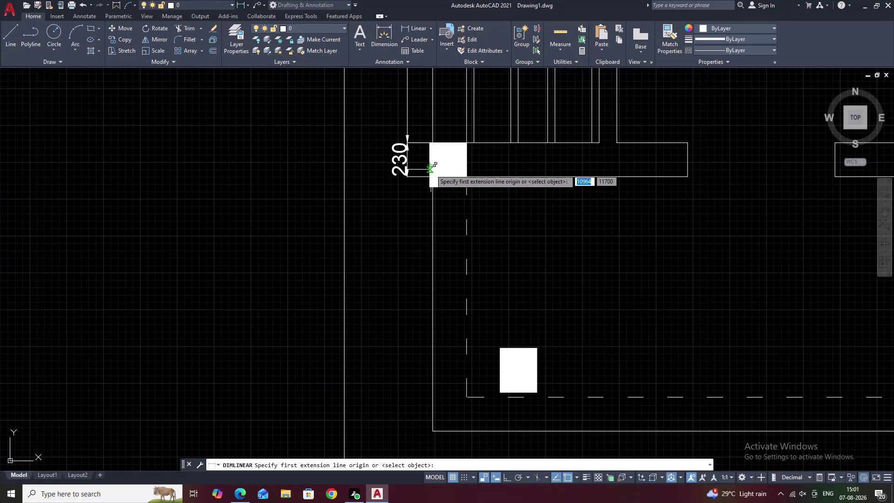
Try column-to-border dimensions, erasing the misplaced 1727 dimension.
click(431, 169)
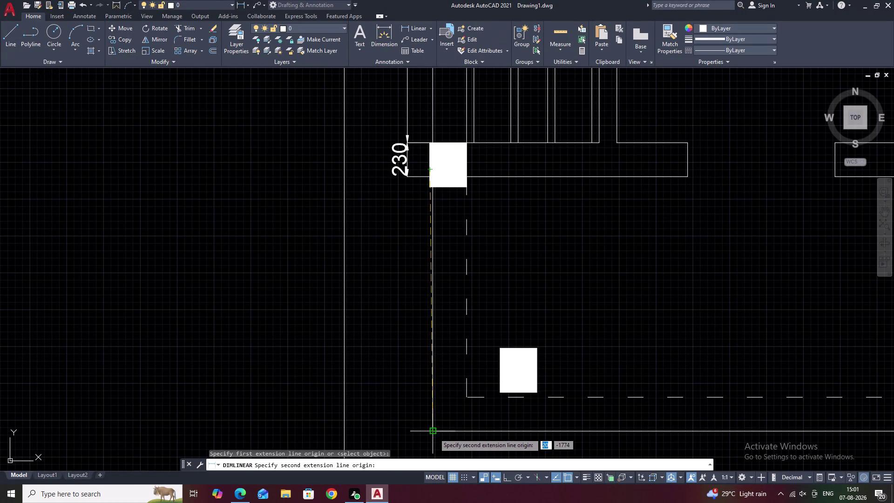
click(435, 434)
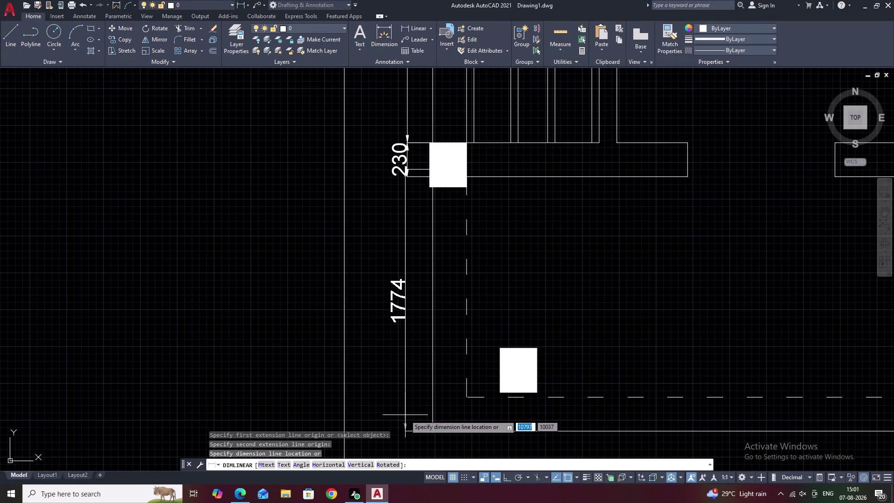
key(space)
key(space)
click(423, 28)
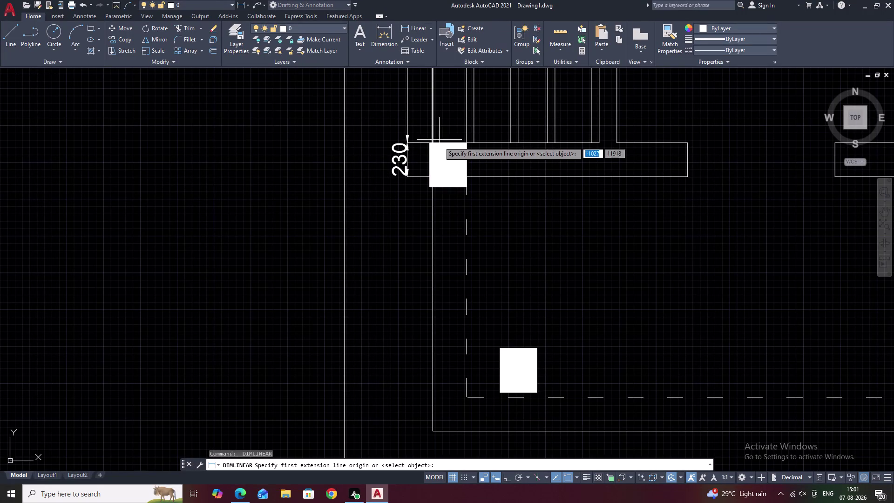
click(433, 175)
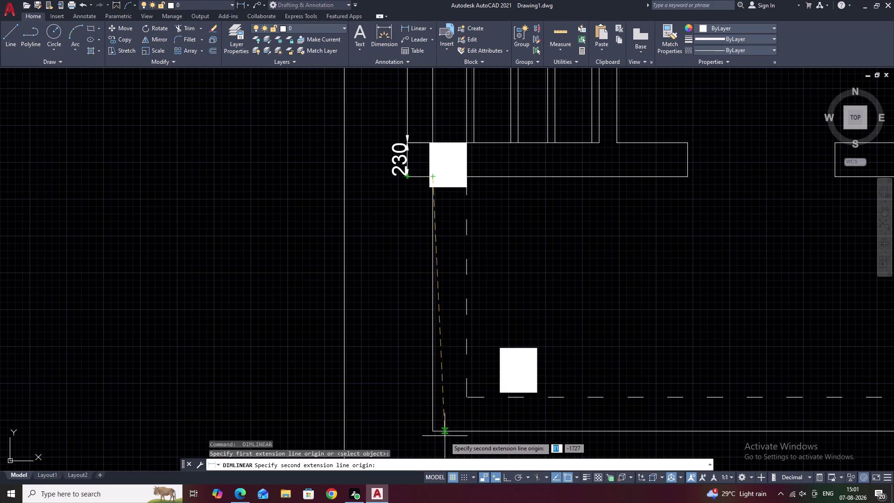
click(432, 432)
click(416, 434)
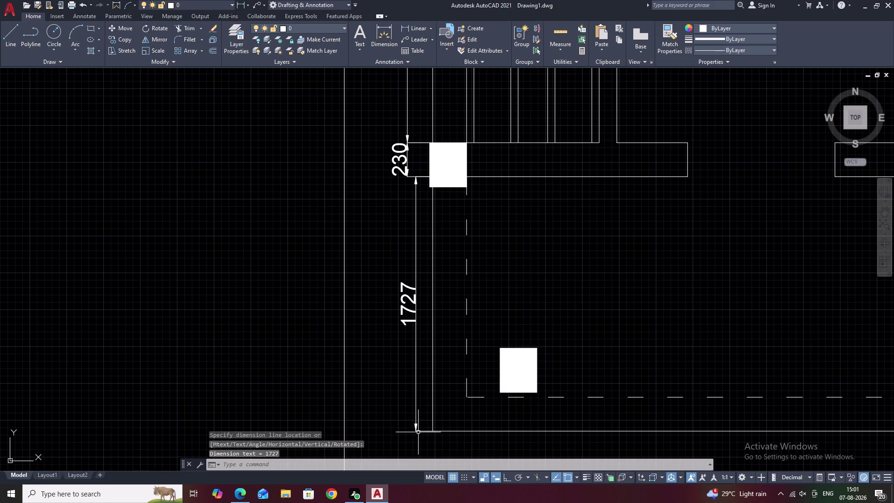
click(415, 345)
text(E)
key(space)
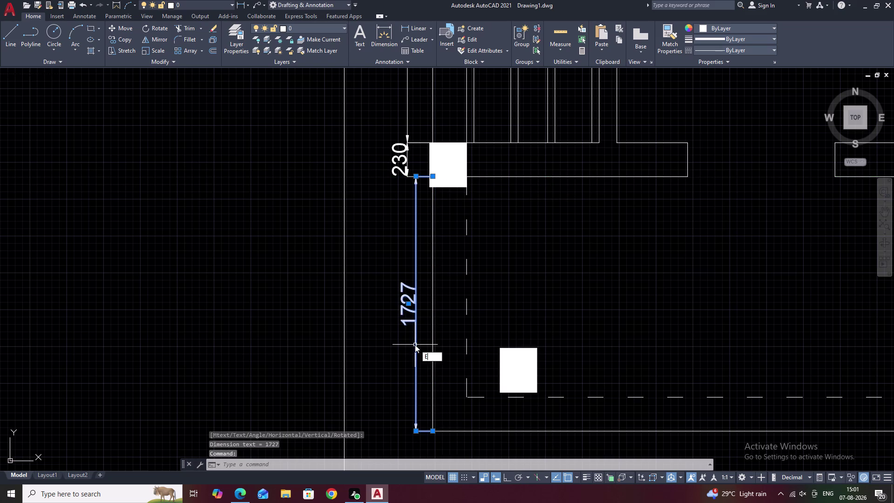
Start a dimension from the wall end to the border below, then cancel it.
middle_drag(451, 356, 454, 293)
scroll(down, 3)
middle_drag(501, 293, 475, 301)
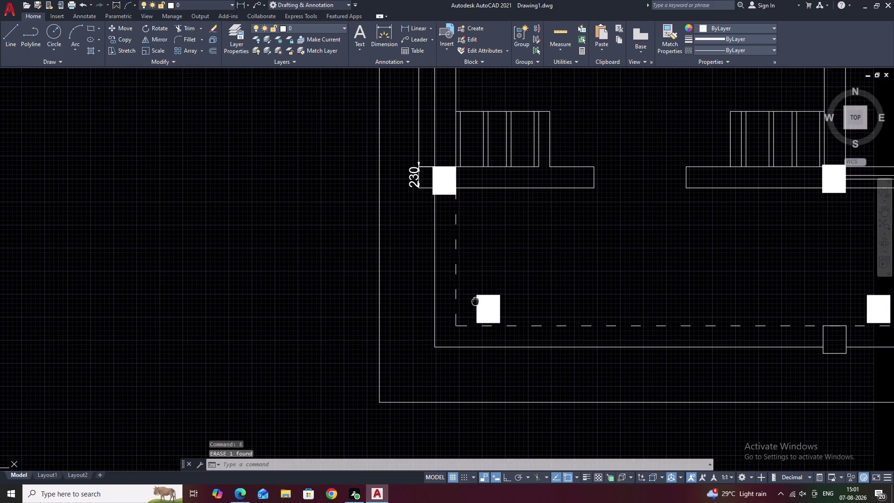
key(space)
click(411, 27)
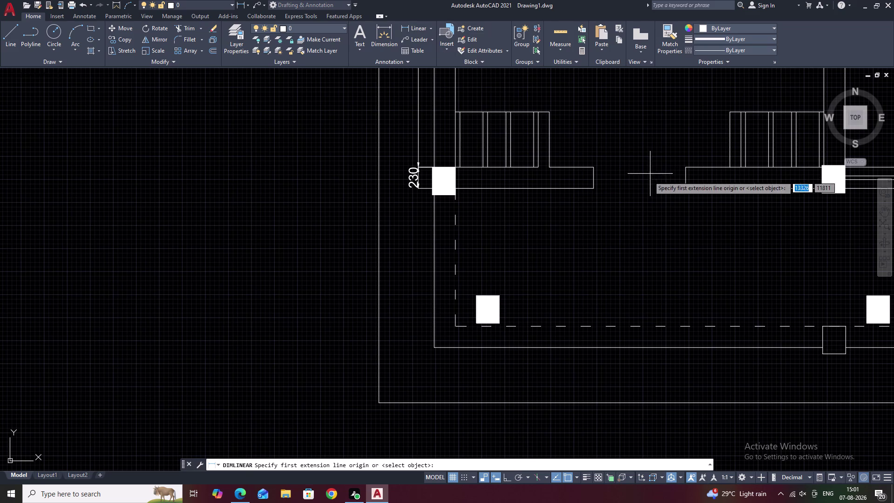
click(595, 190)
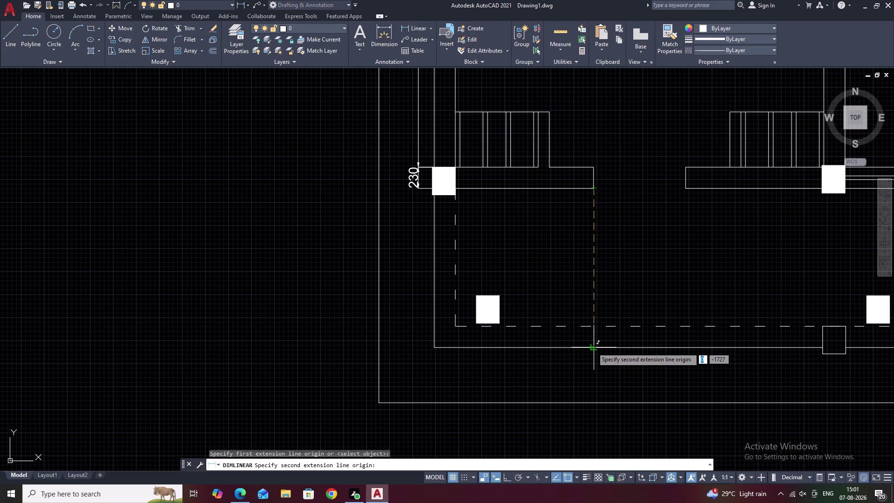
click(592, 347)
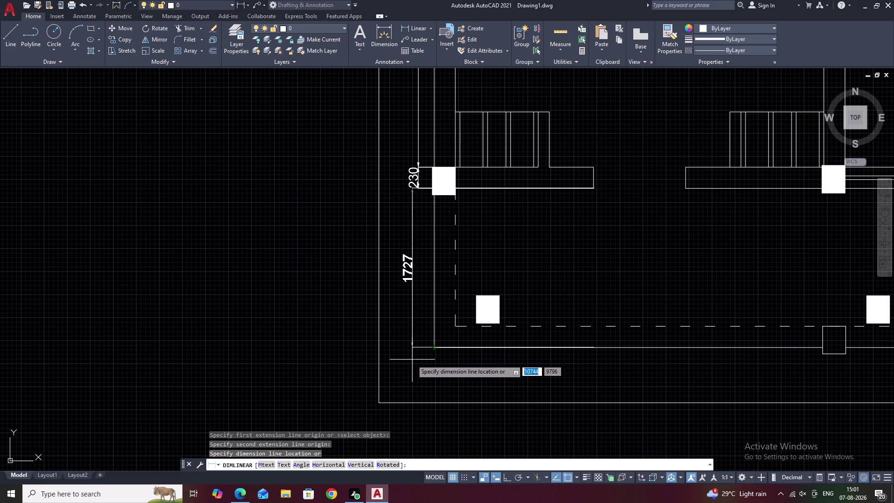
key(Escape)
scroll(down, 3)
middle_drag(633, 348, 478, 326)
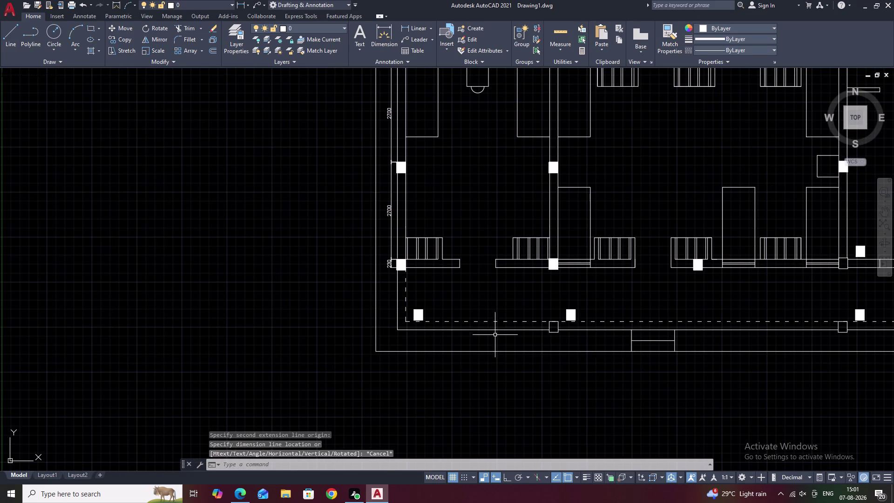
scroll(up, 3)
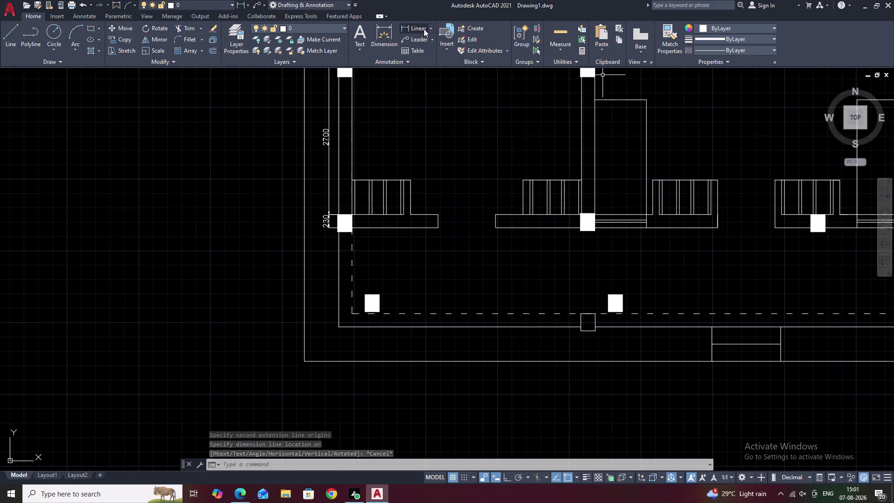
Place the vertical 600 dimension from the bottom outline down to the outer boundary.
click(420, 29)
click(492, 361)
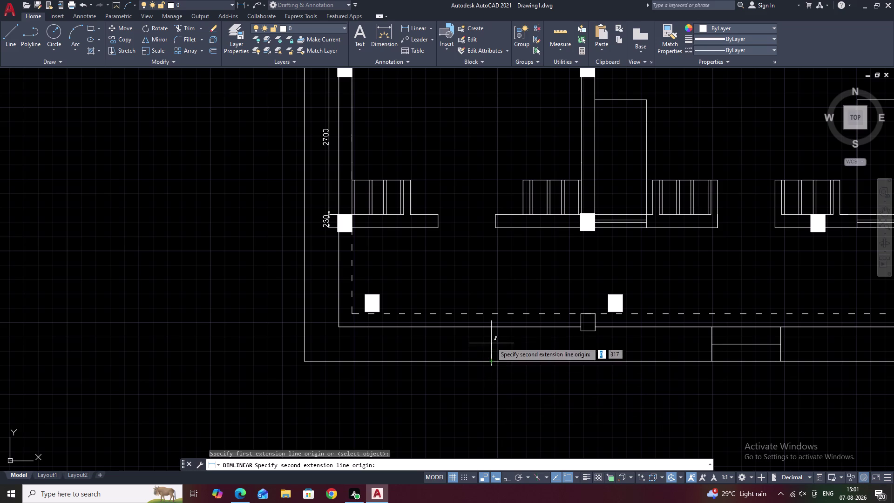
click(490, 327)
click(478, 327)
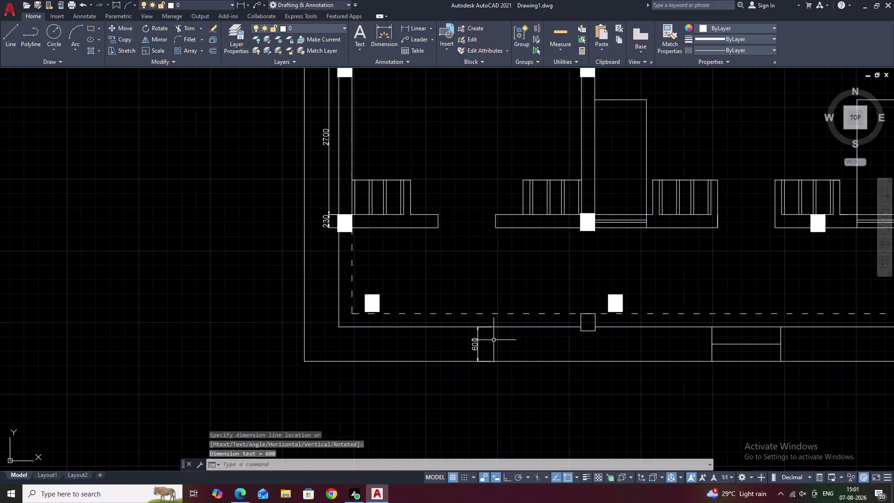
Pan across the plan to centre the view on the lower-left corner column.
scroll(up, 3)
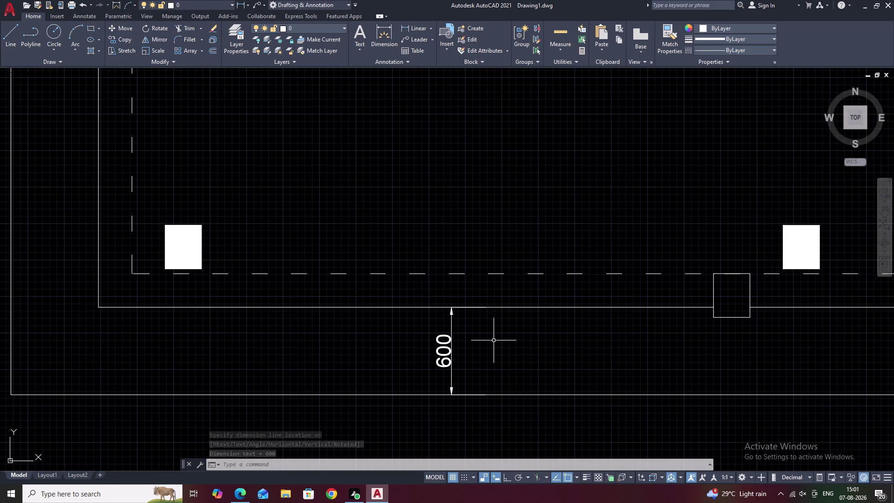
scroll(down, 3)
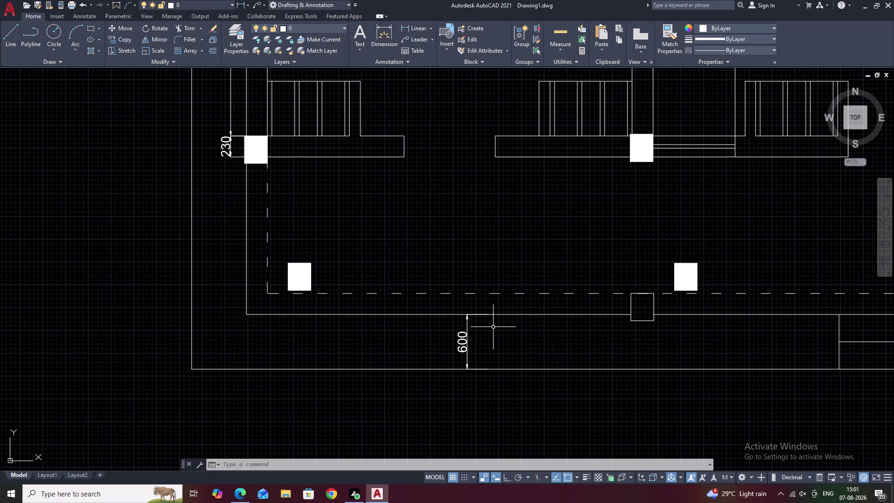
middle_drag(389, 302, 555, 328)
middle_drag(432, 220, 518, 241)
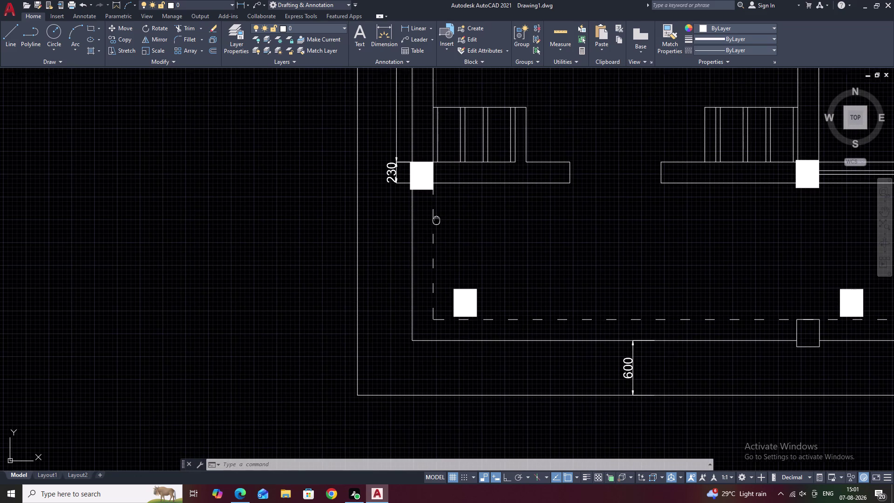
middle_drag(519, 241, 523, 242)
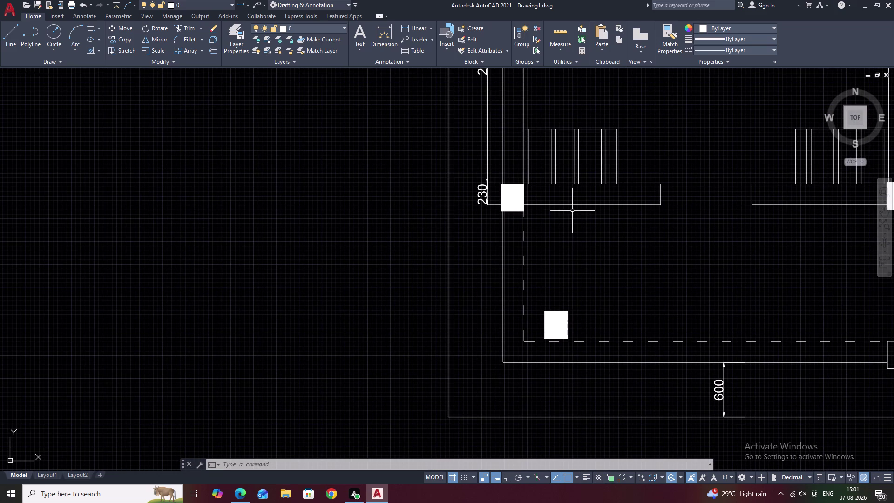
scroll(down, 3)
middle_drag(760, 309, 675, 288)
scroll(down, 3)
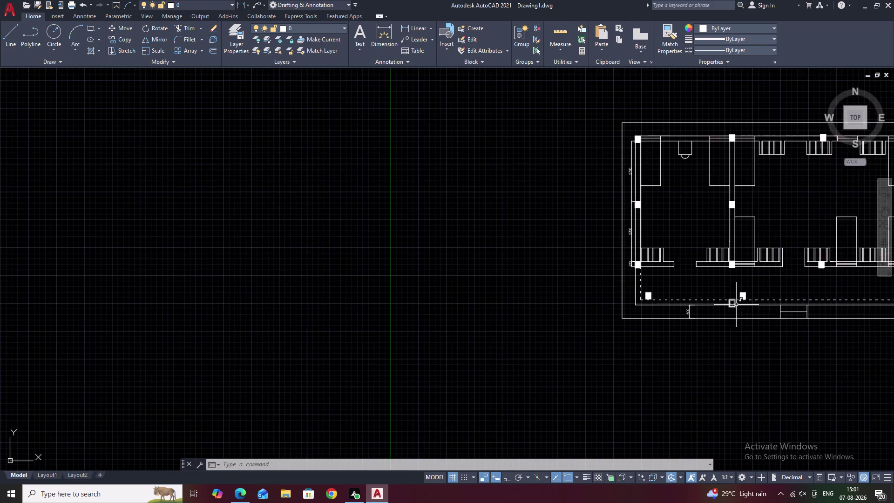
middle_drag(771, 316, 639, 304)
middle_drag(742, 298, 650, 299)
scroll(up, 3)
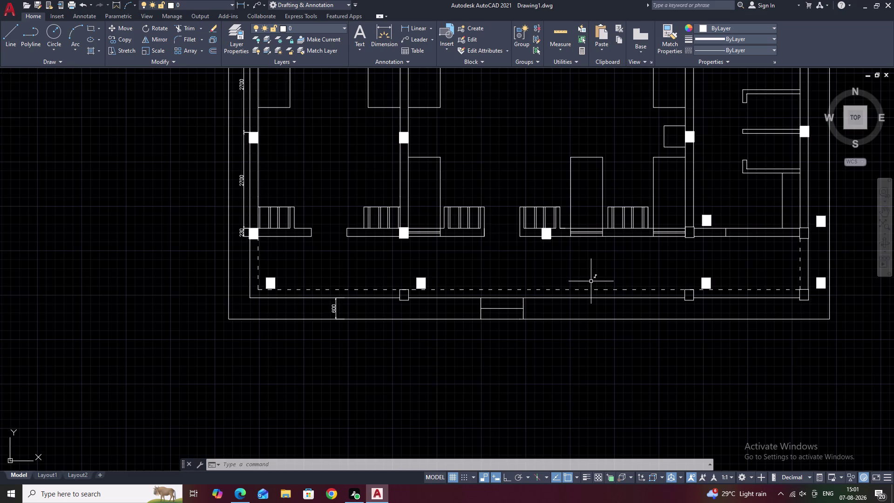
middle_drag(575, 279, 698, 276)
middle_drag(600, 272, 605, 272)
middle_drag(464, 265, 563, 265)
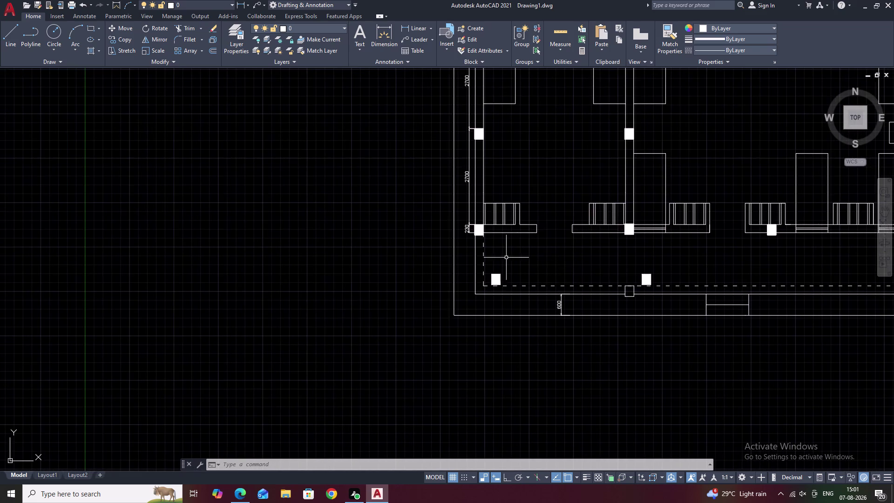
scroll(up, 3)
middle_drag(509, 297, 551, 255)
Select the column square by the dashed border and begin, then cancel, a move.
click(528, 264)
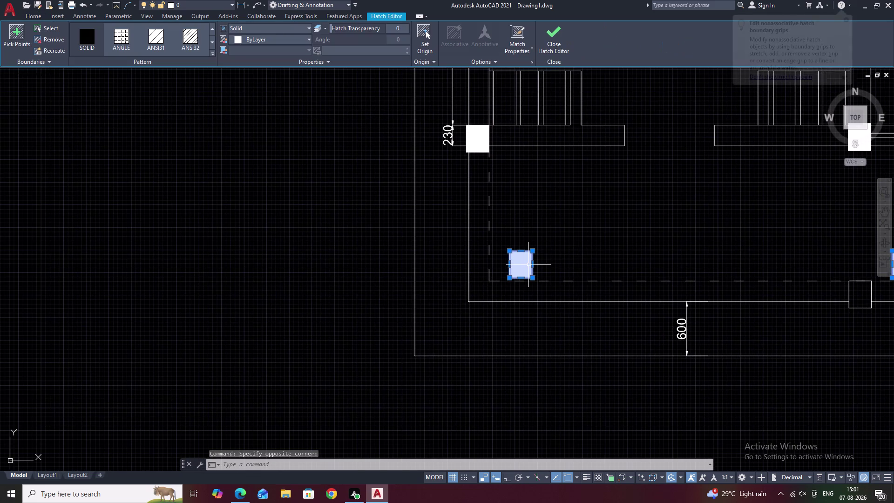
text(M)
key(space)
click(522, 268)
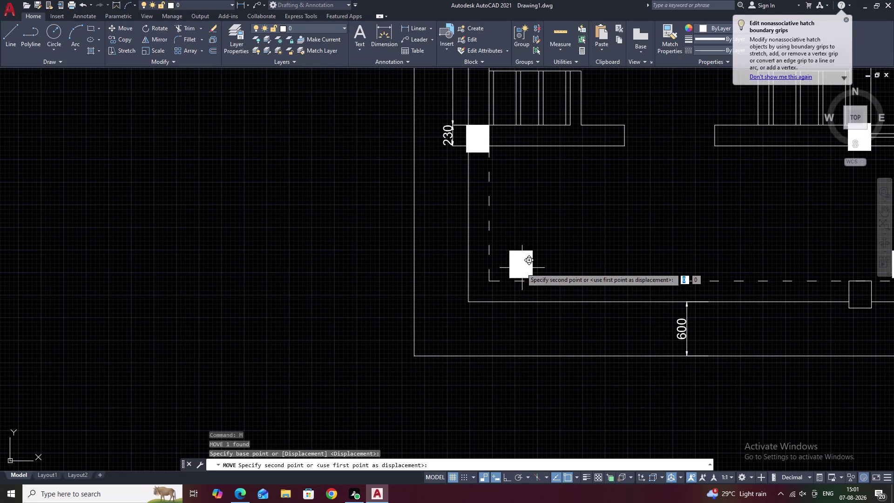
key(Escape)
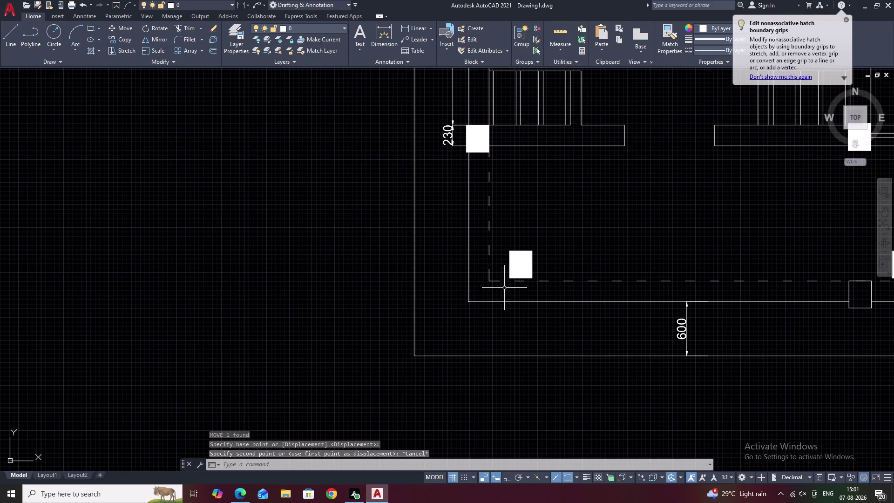
Undo recent edits, including the 600 dimension and an earlier column move.
scroll(up, 3)
scroll(down, 3)
scroll(down, 3)
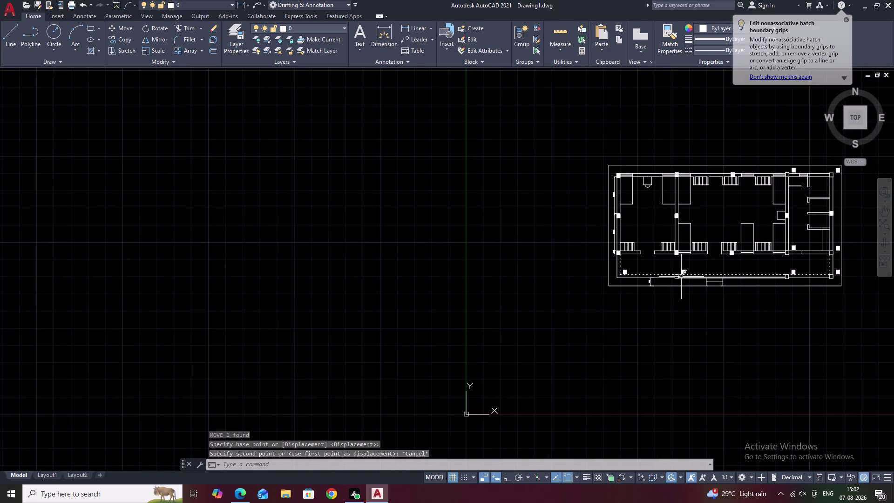
key(ctrl+z)
key(ctrl+z)
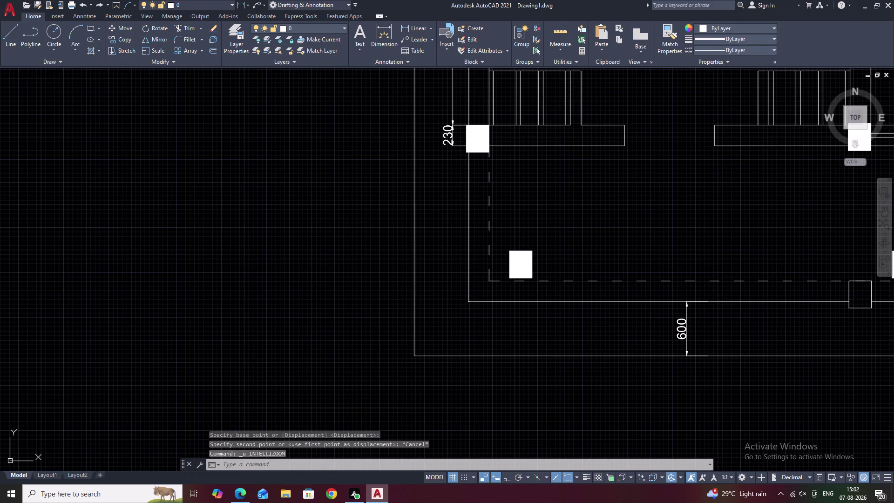
scroll(down, 3)
key(z)
key(ctrl+z)
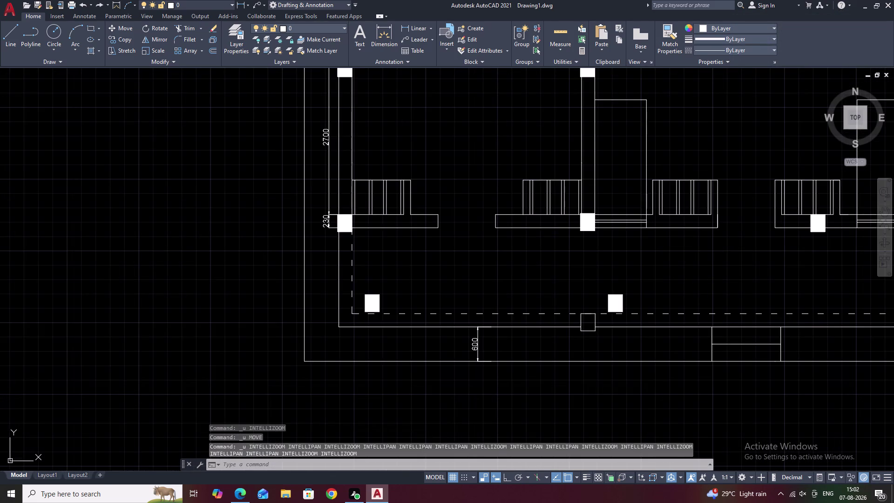
key(ctrl+z)
key(ctrl+z)
key(ctrl+z)
key(ctrl+z)
key(ctrl+z)
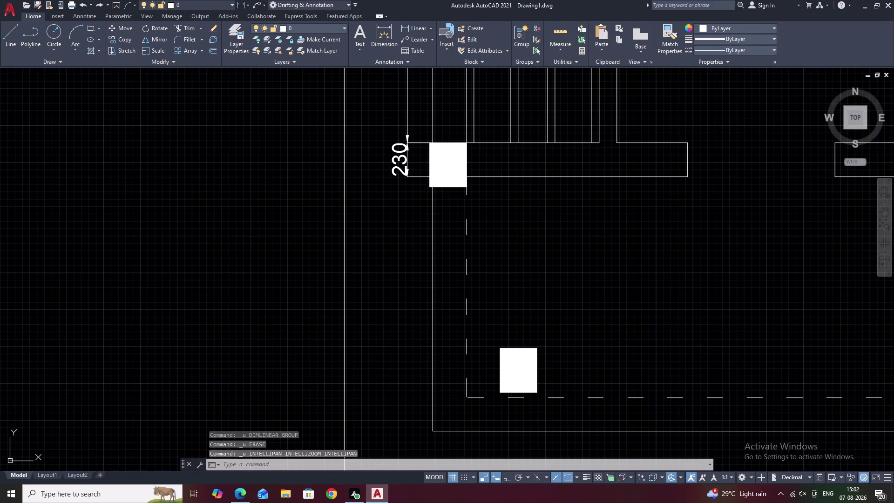
key(ctrl+z)
key(ctrl+z)
key(ctrl+z)
key(ctrl+z)
key(ctrl+z)
key(ctrl+z)
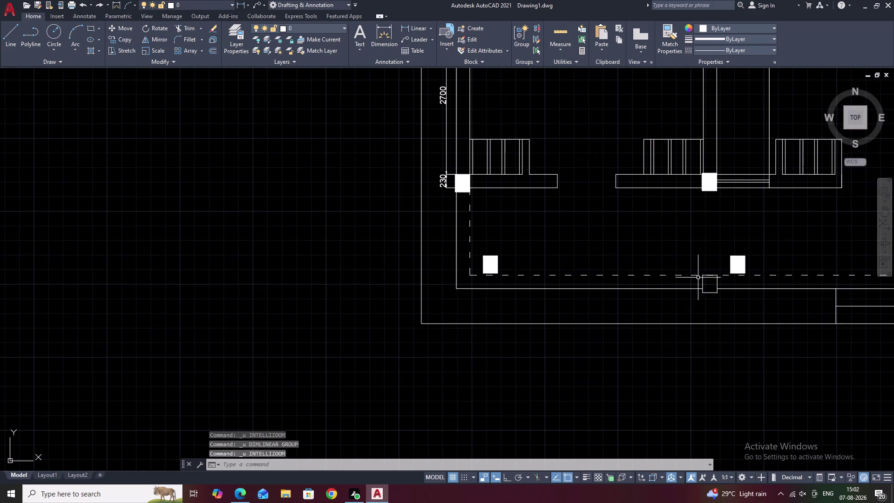
key(ctrl+z)
key(ctrl+z)
key(ctrl+z)
key(ctrl+z)
Select the column hatches along the bottom wall, then clear the selection.
scroll(down, 3)
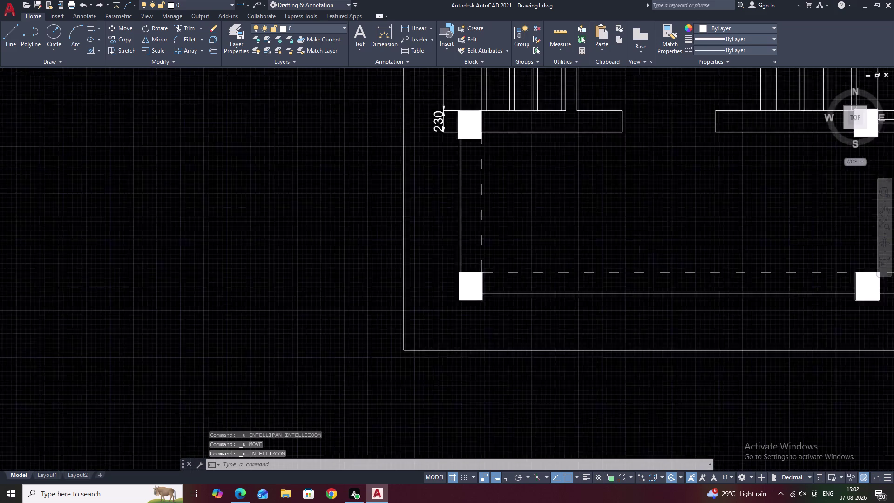
scroll(down, 3)
middle_drag(746, 293, 523, 284)
middle_drag(718, 280, 582, 278)
middle_drag(583, 278, 765, 266)
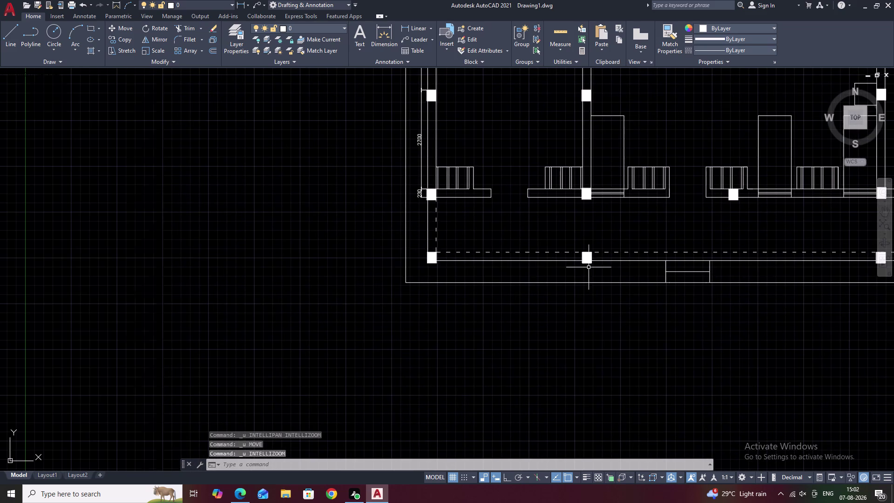
click(433, 259)
key(Escape)
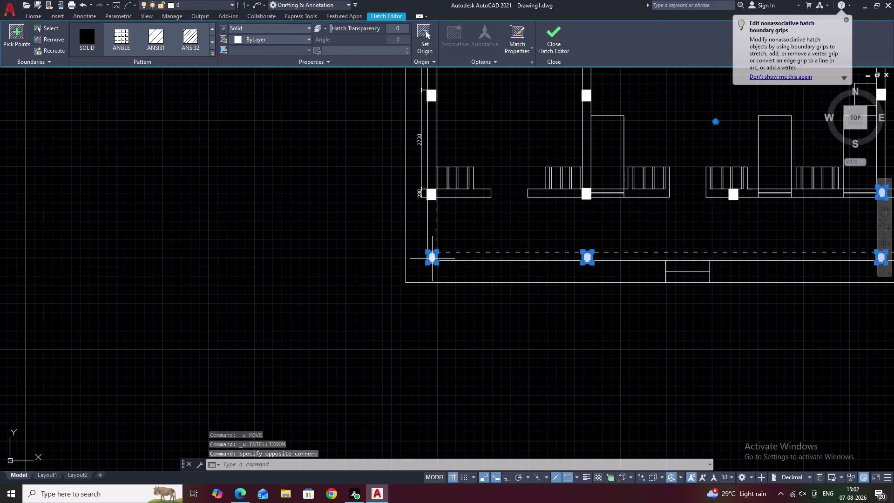
scroll(up, 3)
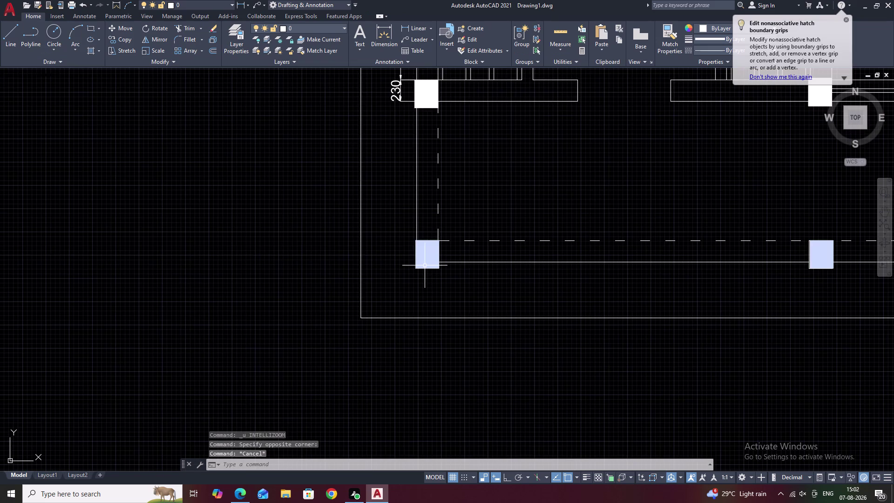
scroll(up, 3)
scroll(down, 3)
Place the 1786 vertical dimension between the column corners, left of the wall.
middle_drag(446, 278, 452, 280)
click(411, 30)
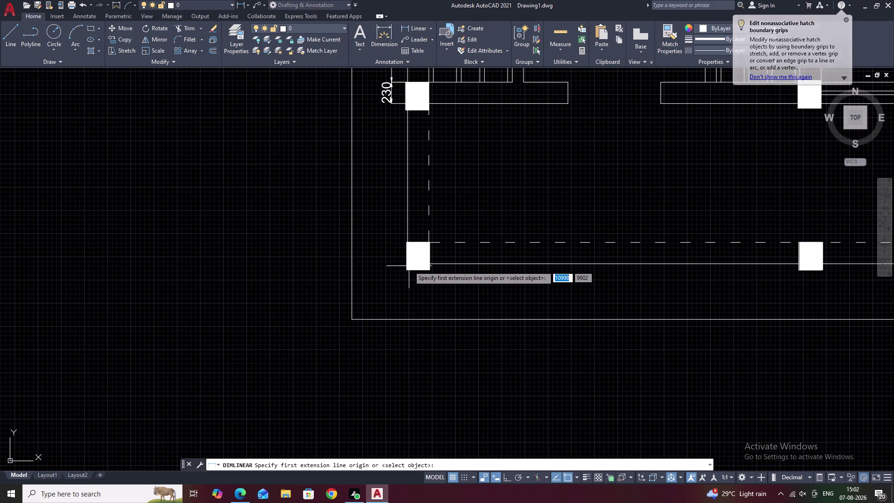
click(407, 269)
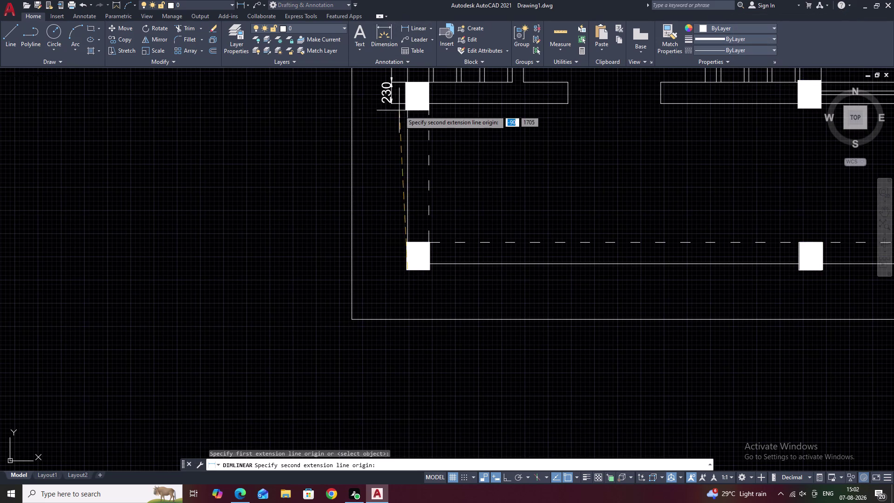
click(404, 104)
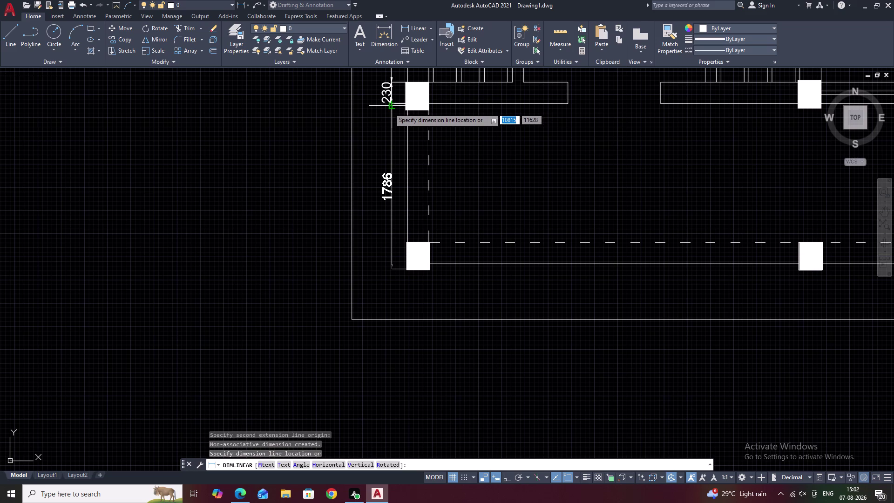
click(390, 108)
Dimension the first top-wall window as 900, from the column edge to the window's end.
scroll(down, 3)
middle_drag(466, 156, 396, 206)
scroll(down, 3)
middle_drag(417, 206, 411, 214)
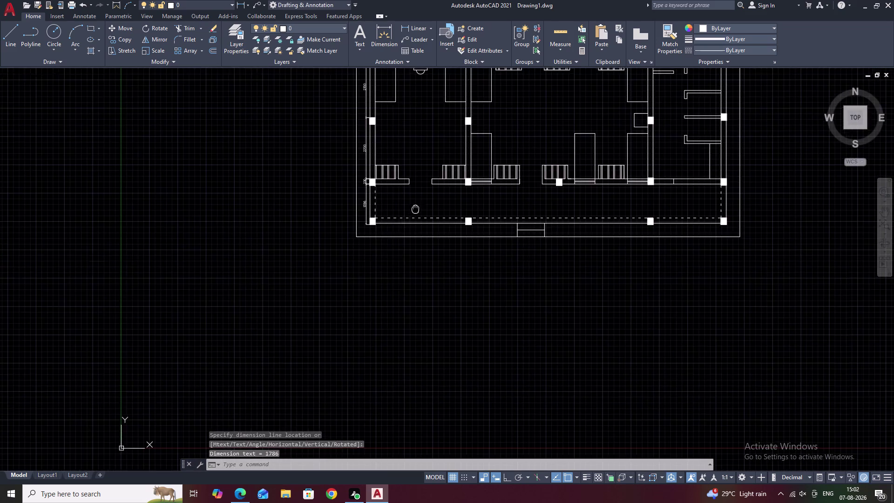
middle_drag(411, 214, 377, 243)
middle_drag(351, 138, 348, 209)
scroll(up, 3)
middle_drag(332, 181, 333, 236)
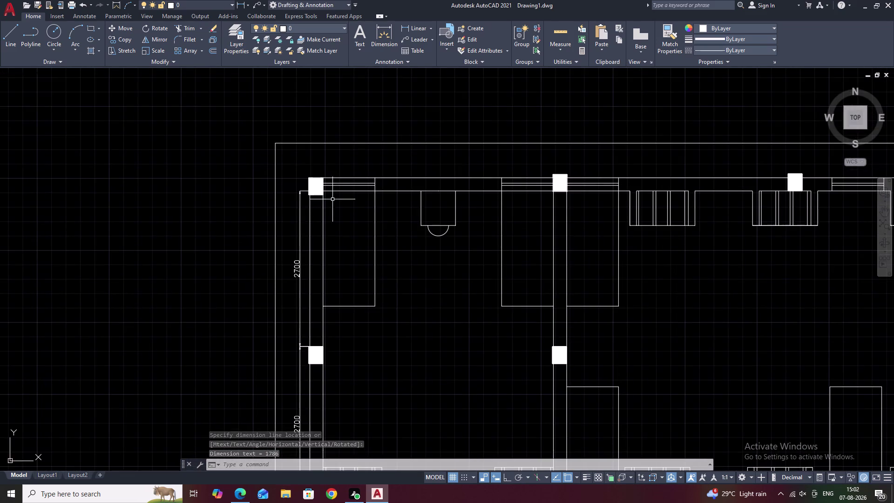
middle_drag(333, 200, 344, 234)
scroll(up, 3)
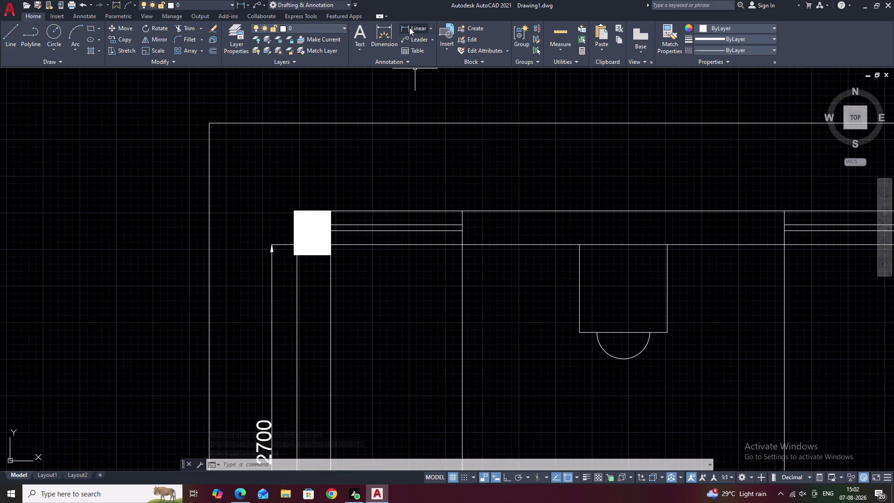
click(412, 25)
click(332, 212)
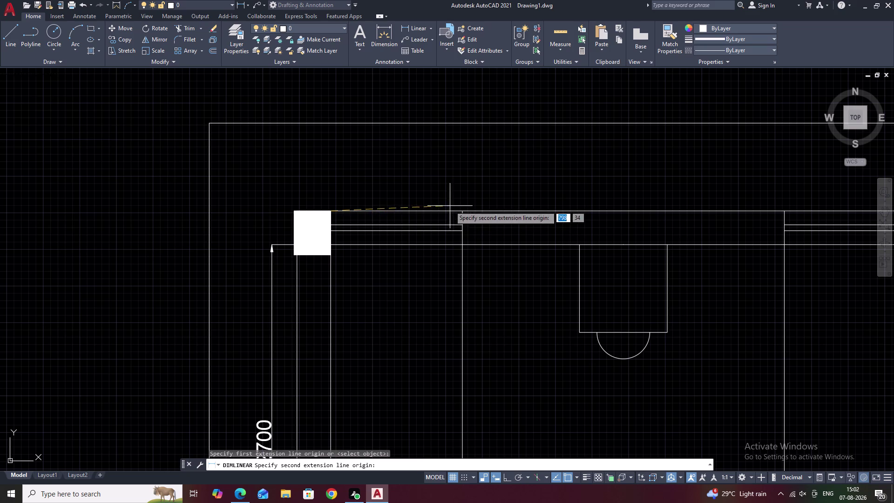
click(463, 212)
click(463, 196)
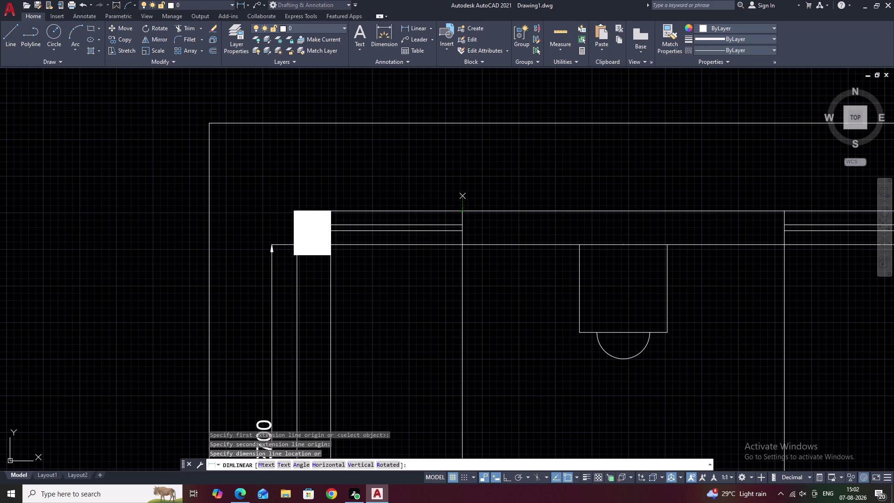
Add two more 900 dimensions above the windows on either side of the right-hand column.
middle_drag(536, 208, 393, 212)
key(space)
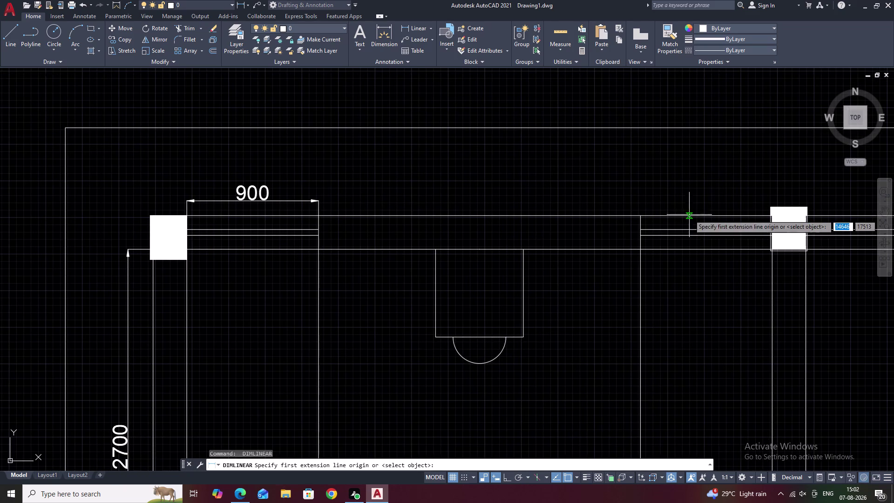
middle_drag(680, 215, 581, 229)
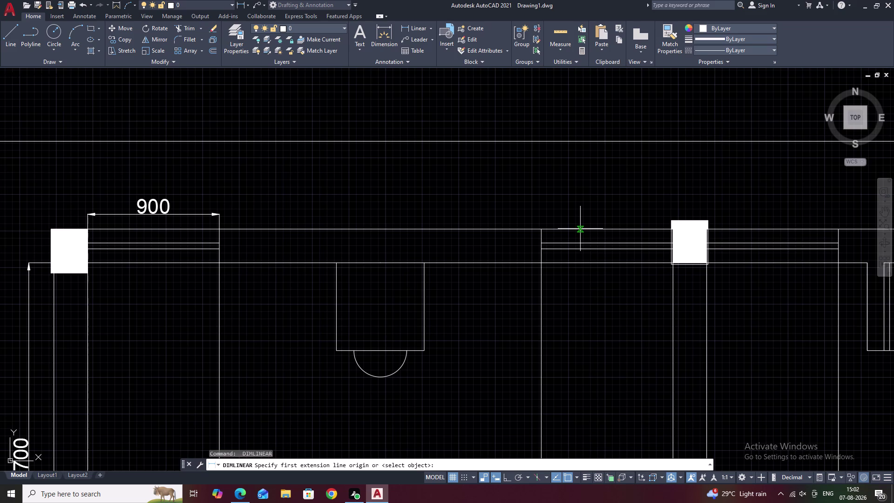
click(540, 230)
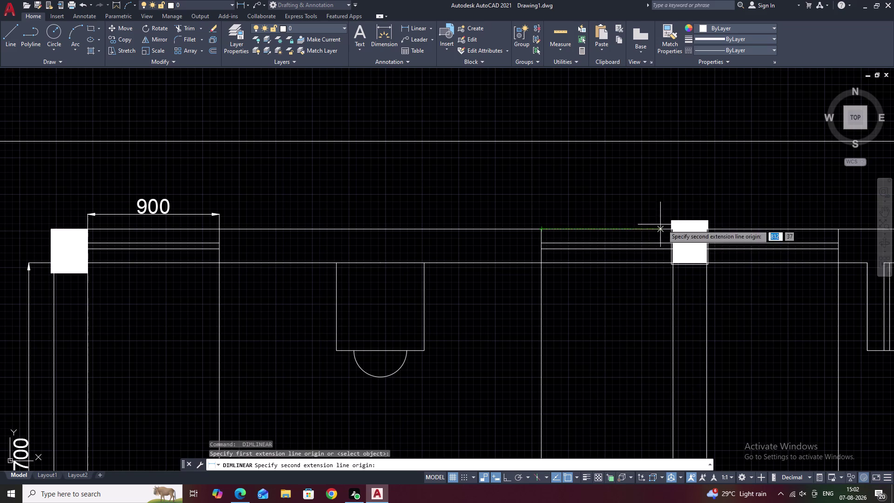
click(675, 233)
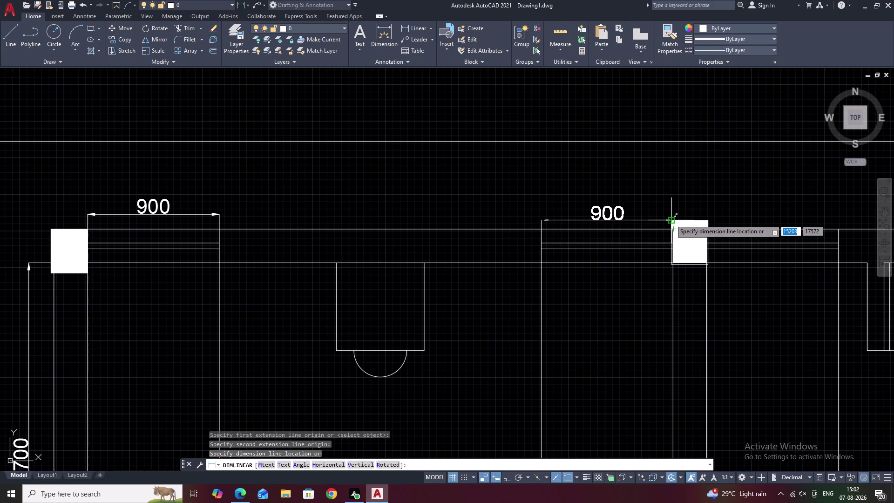
click(671, 219)
key(space)
click(703, 232)
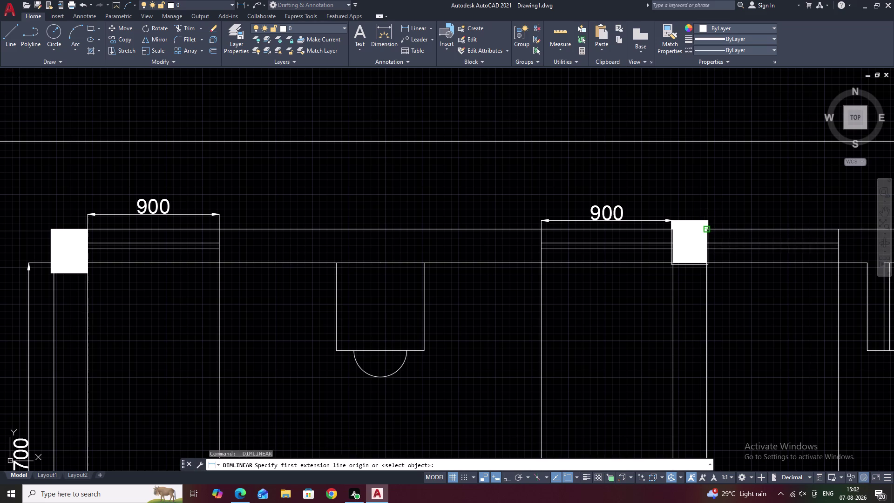
click(839, 229)
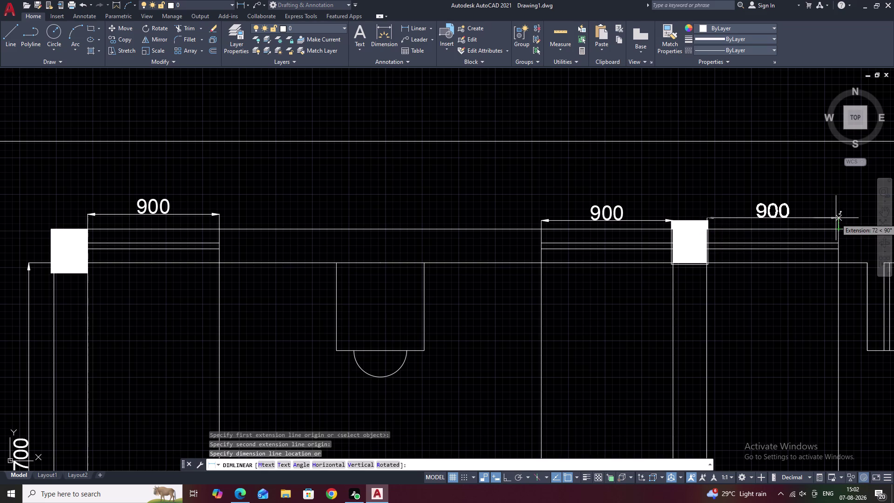
click(836, 222)
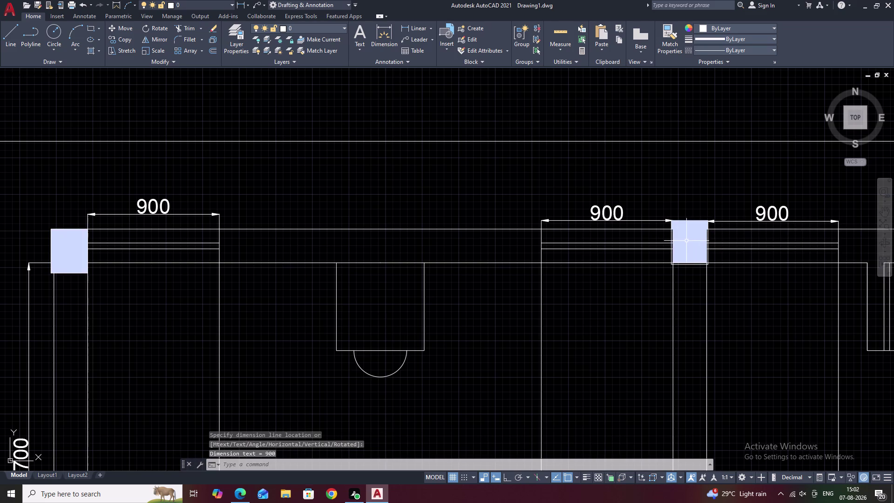
right_click(687, 241)
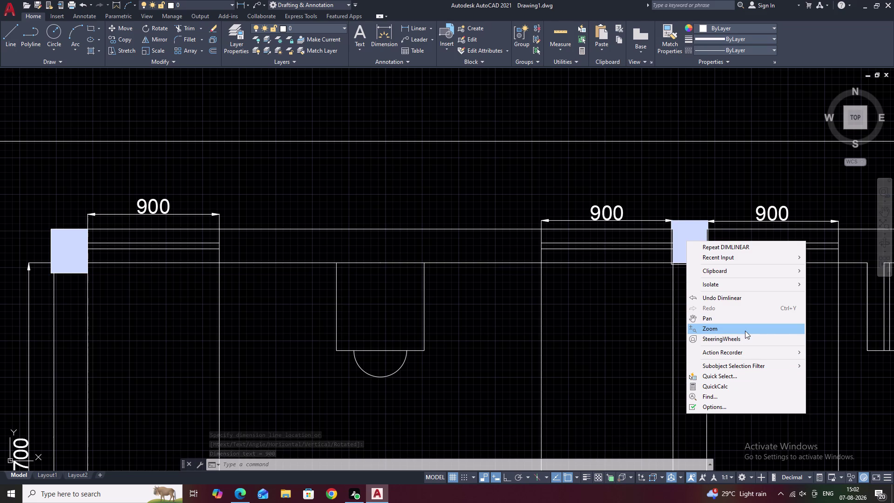
click(681, 330)
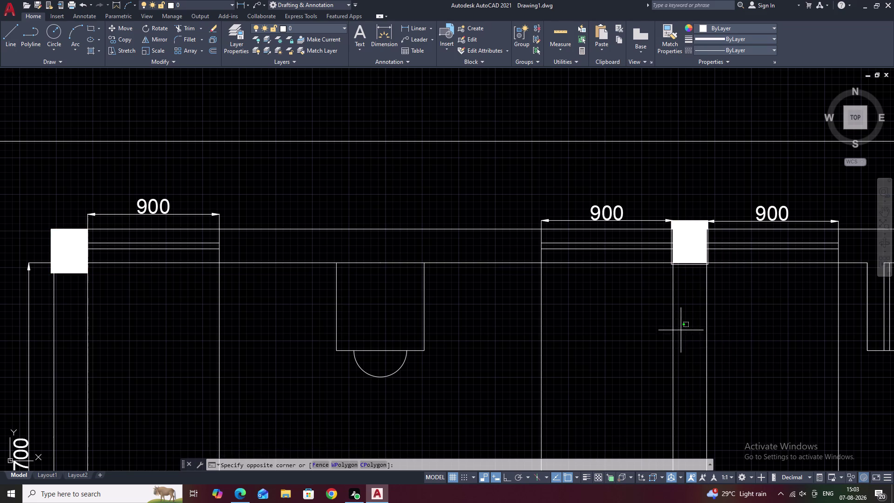
Inspect the right-click options of the top-wall column hatch.
key(Escape)
click(694, 246)
right_click(694, 245)
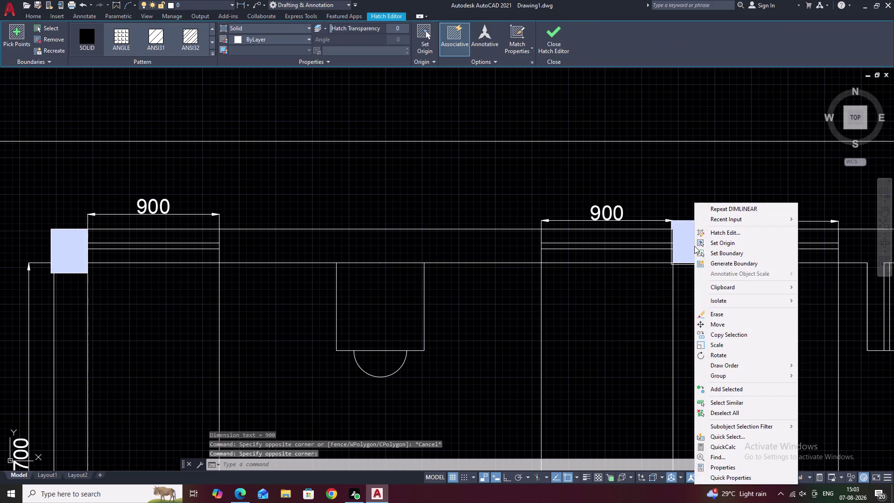
click(749, 365)
click(840, 375)
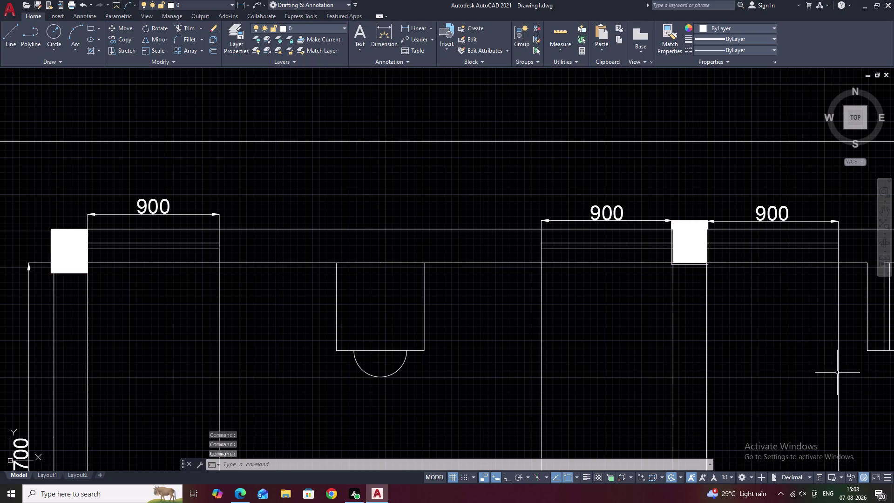
scroll(up, 3)
scroll(up, 3)
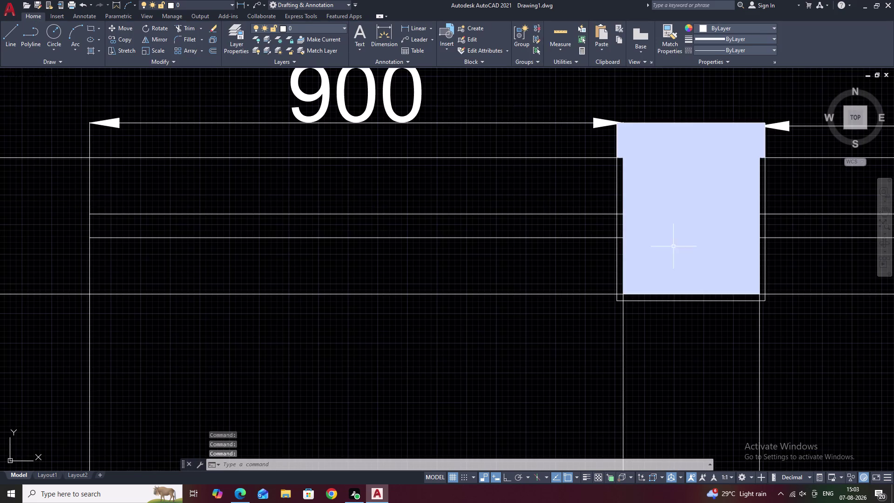
Select the column hatch with its adjoining wall line, then clear the selection.
click(613, 237)
click(609, 214)
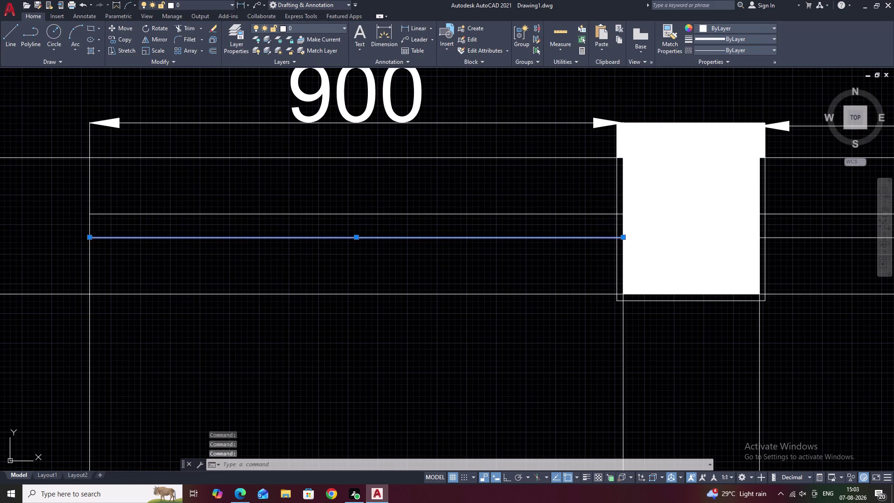
scroll(down, 3)
key(Escape)
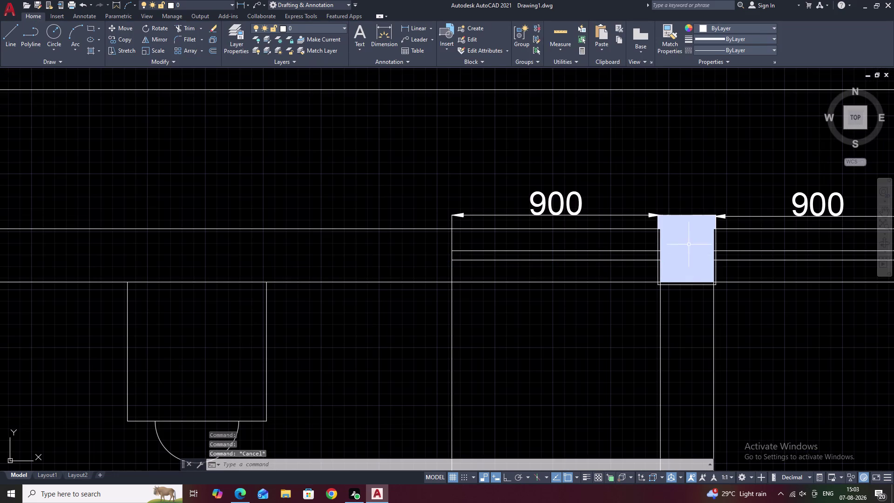
Send the column hatch behind other objects with Draw Order.
click(690, 238)
right_click(689, 238)
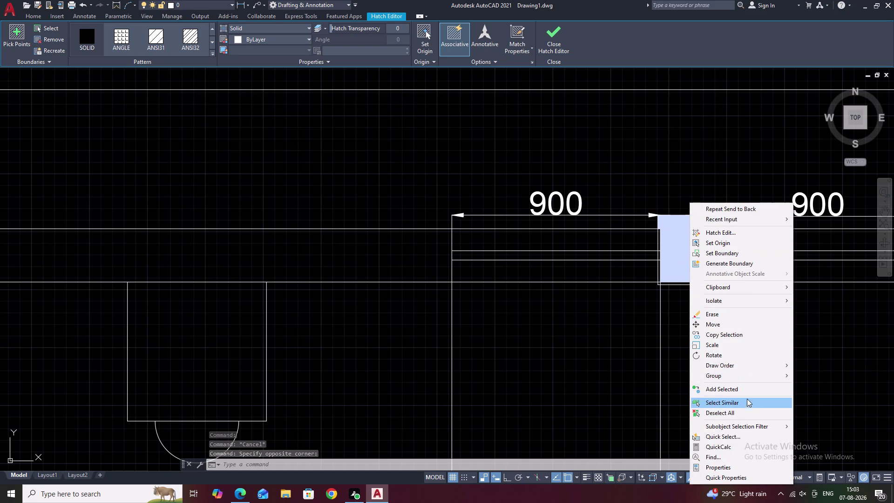
click(745, 365)
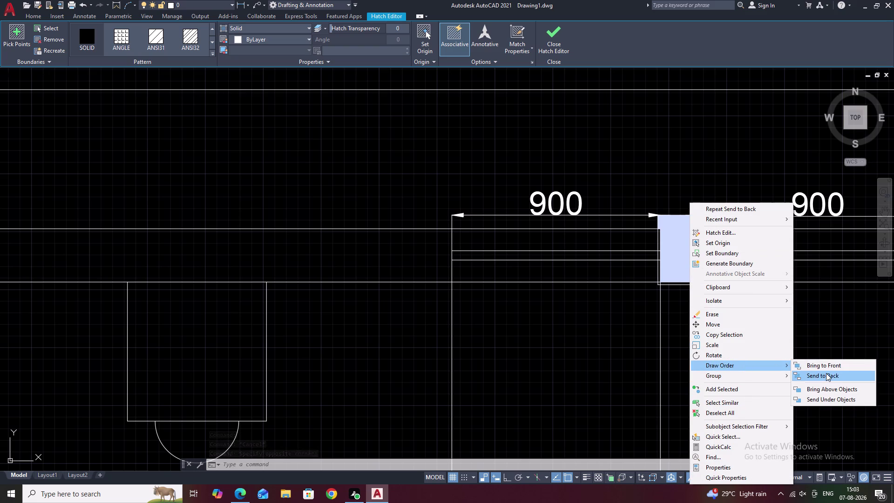
click(832, 363)
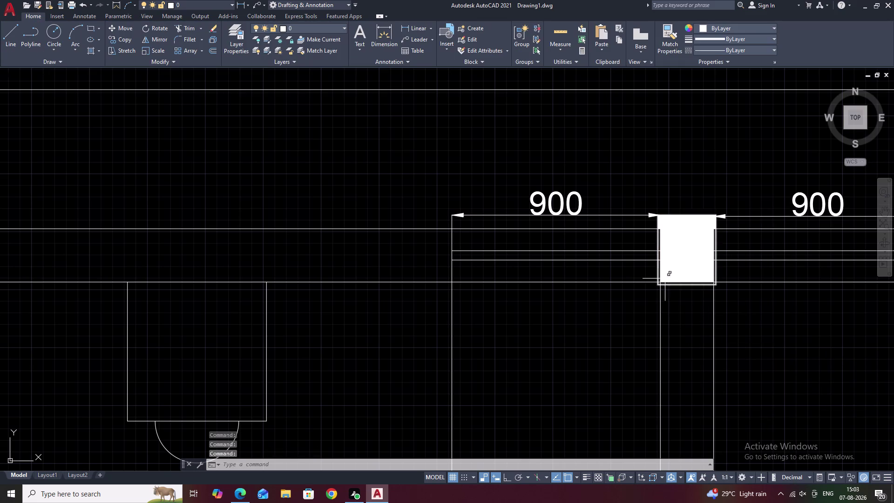
key(Escape)
Try moving the column hatch with M, then cancel the move.
scroll(up, 3)
scroll(down, 3)
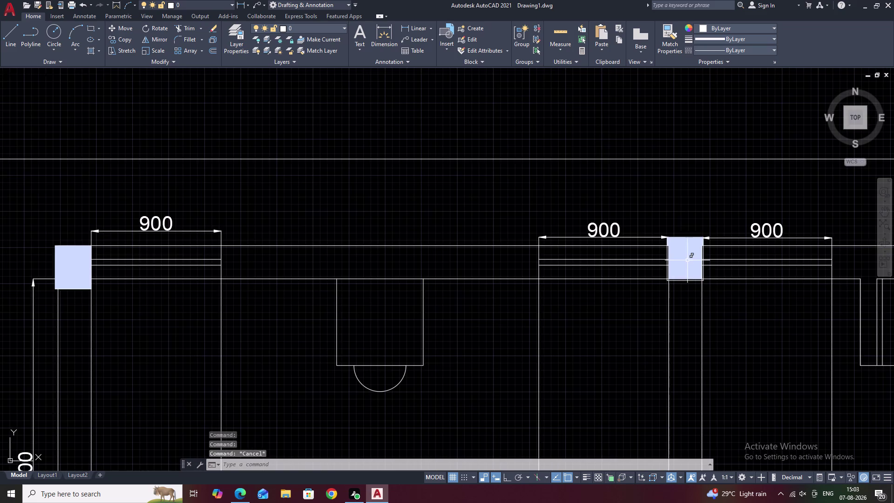
click(687, 261)
text(M)
key(space)
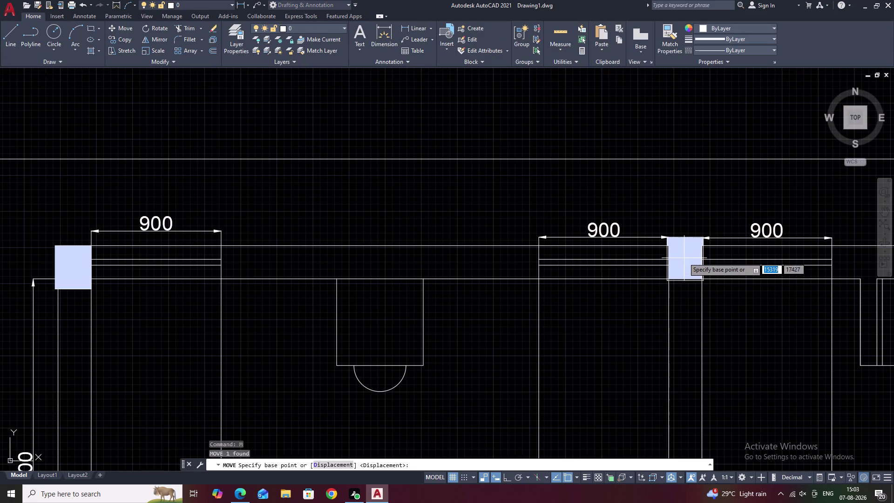
click(683, 257)
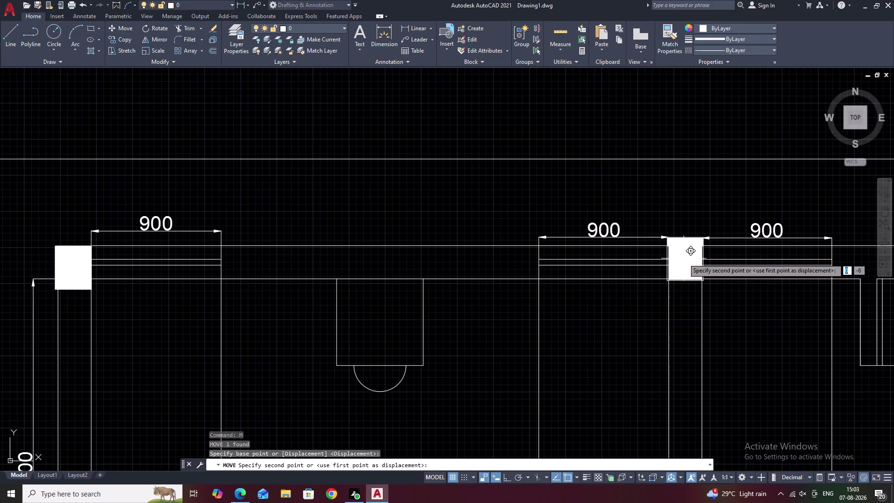
key(grave)
key(Escape)
key(Escape)
key(Escape)
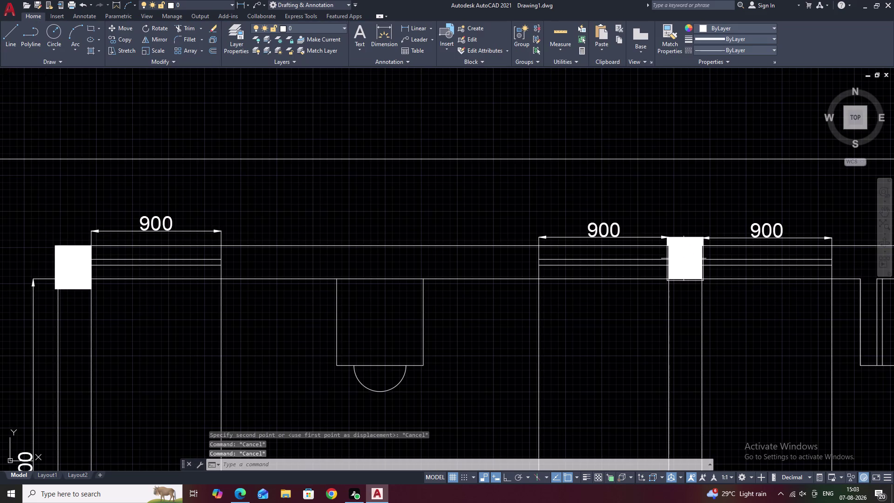
Launch HATCH (H) with the Solid pattern beside the right-hand column.
scroll(up, 3)
scroll(up, 3)
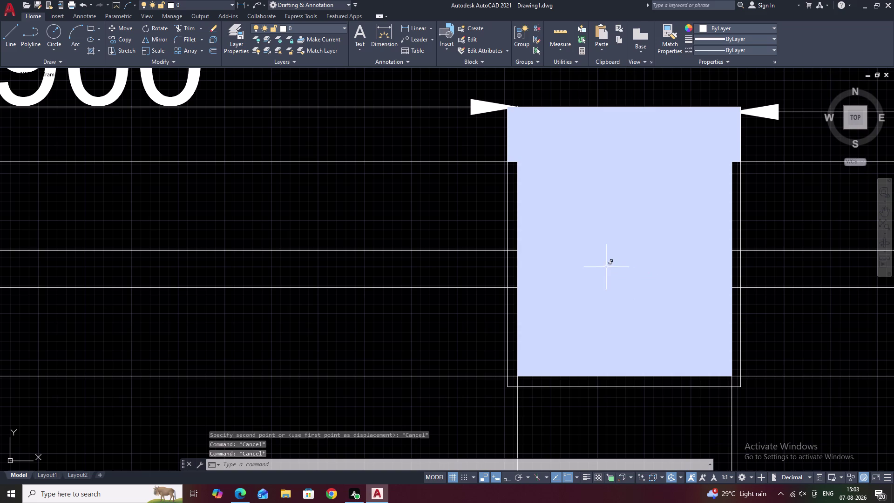
scroll(down, 3)
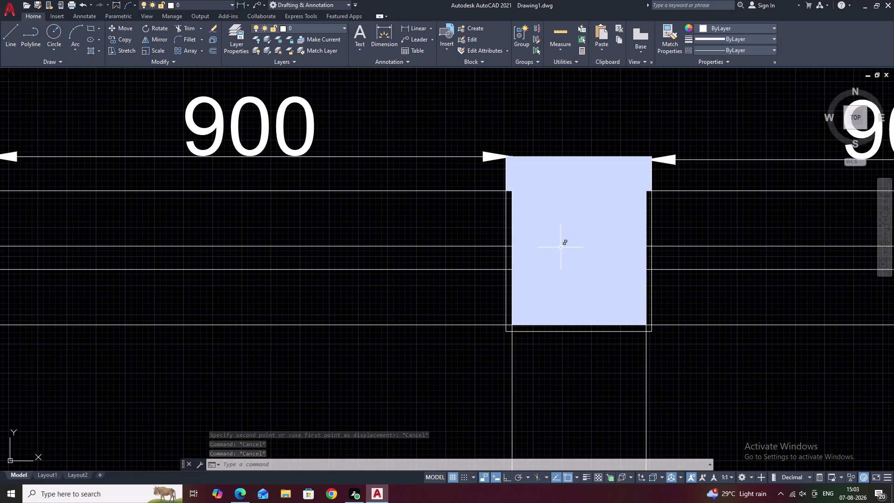
text(H)
key(space)
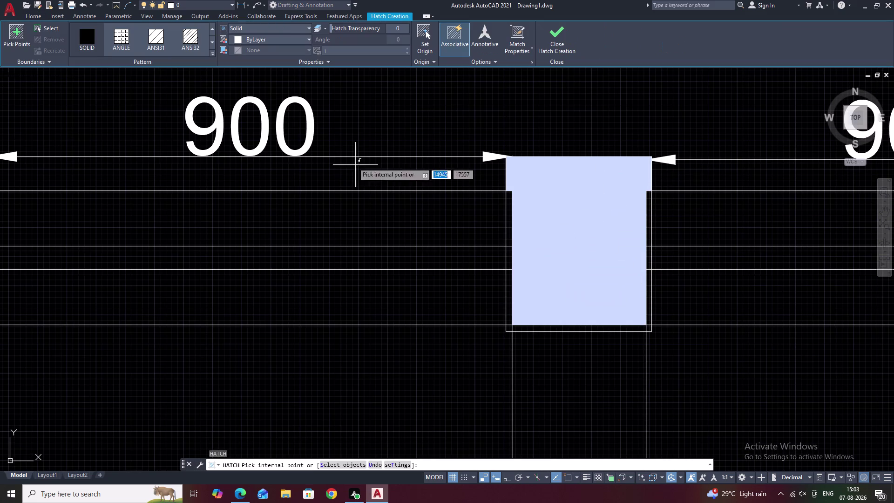
Pick hatch areas in the narrow wall strips along the column's left edge.
click(84, 39)
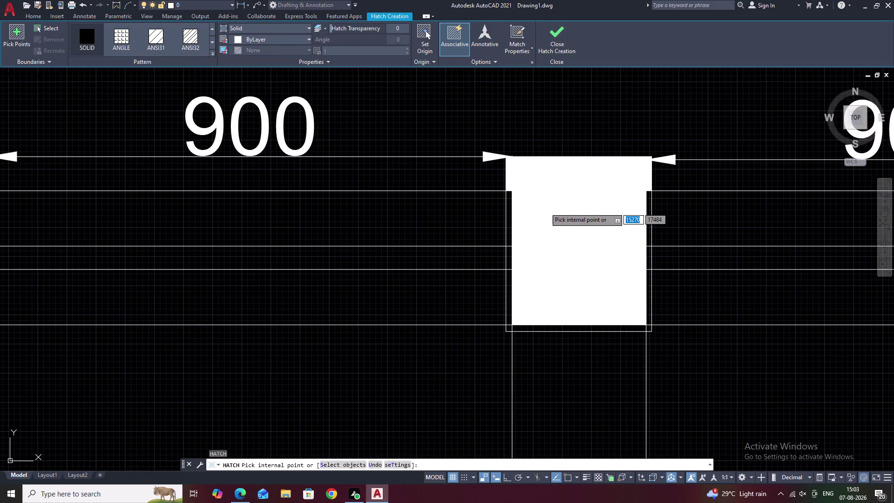
click(508, 215)
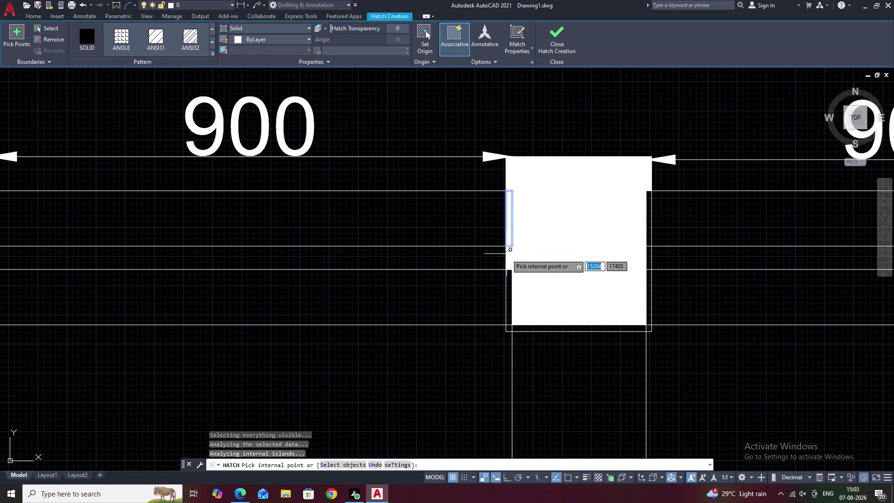
click(508, 257)
click(511, 304)
scroll(up, 3)
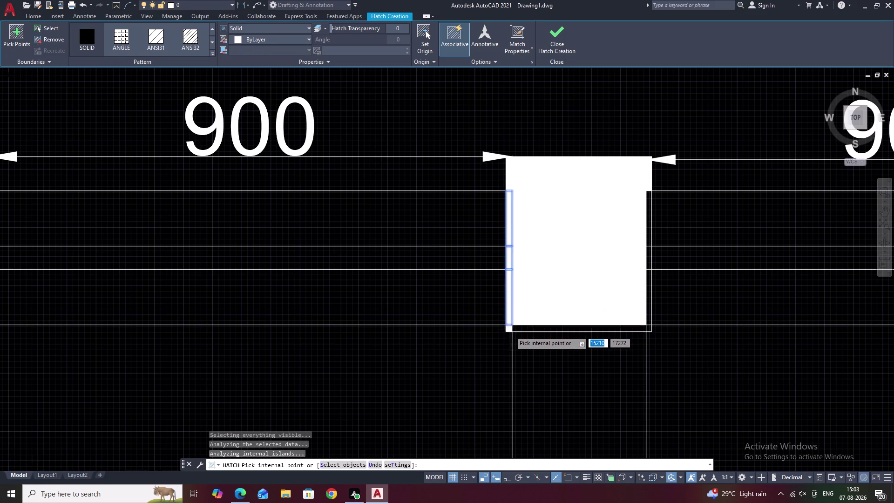
scroll(up, 3)
click(510, 329)
click(584, 327)
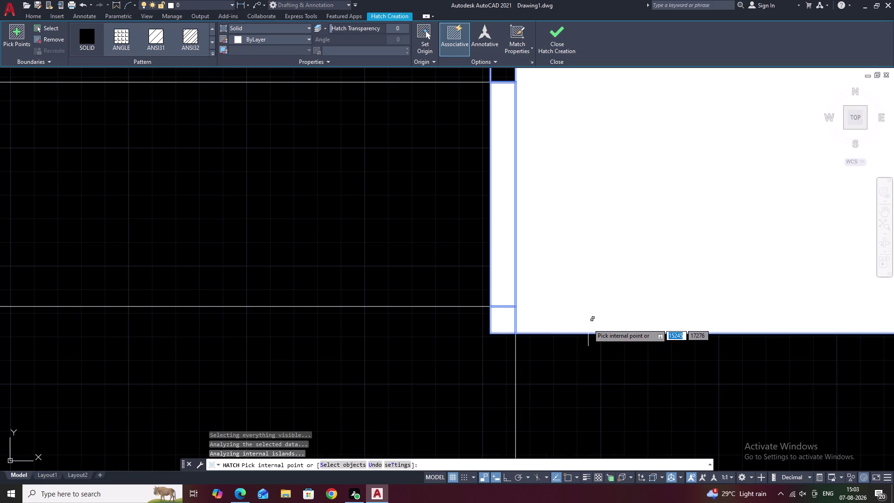
scroll(down, 3)
Pick the strip beside the column again, then cancel the hatch.
middle_drag(589, 261, 562, 324)
click(526, 221)
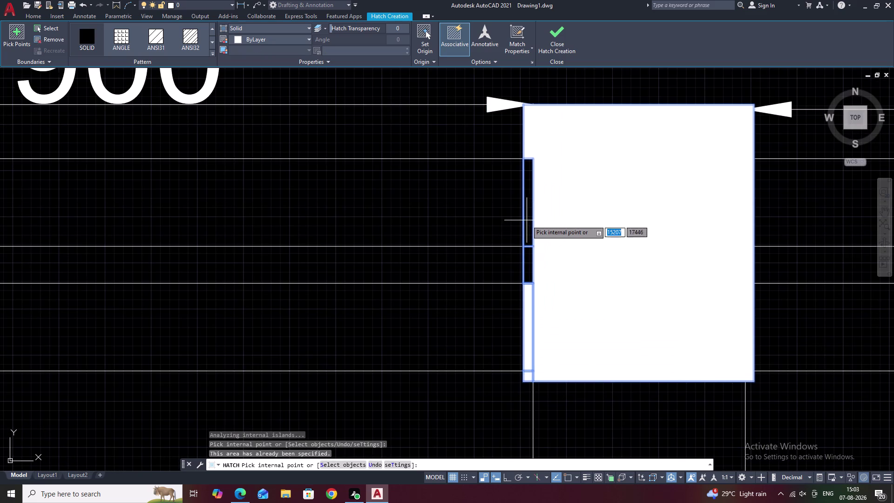
click(529, 221)
click(530, 262)
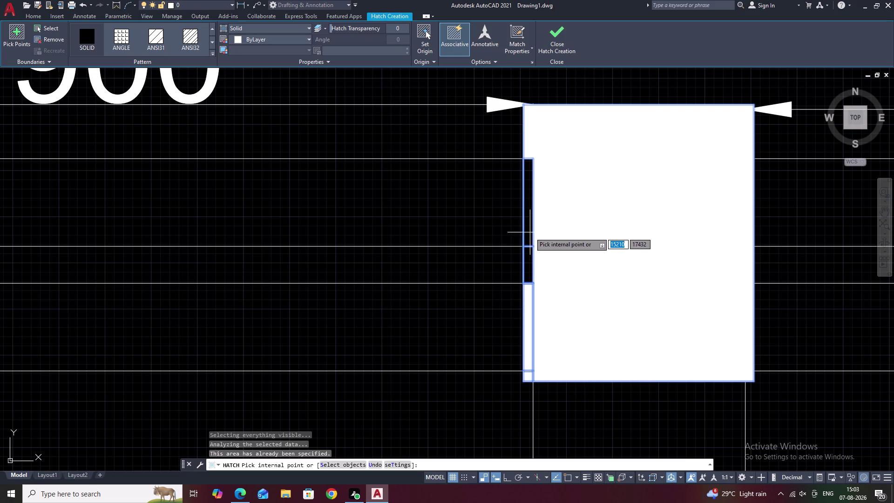
double_click(529, 226)
click(531, 261)
key(Escape)
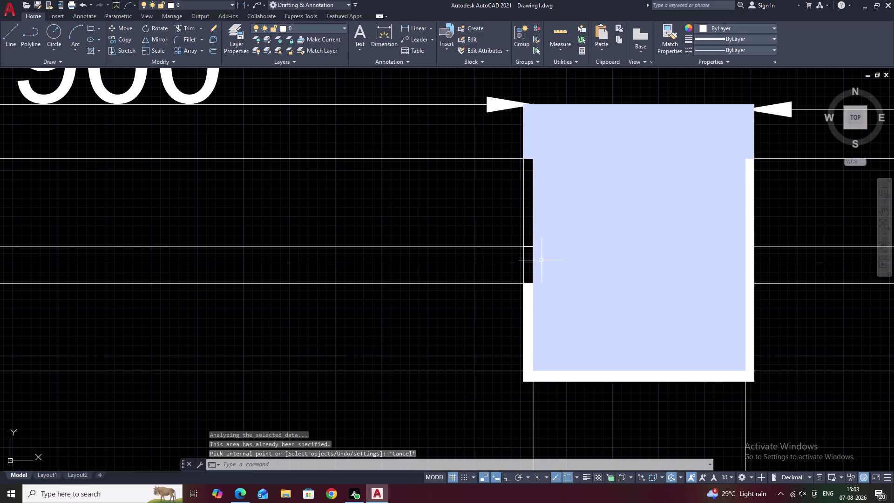
scroll(down, 3)
middle_drag(619, 248, 621, 262)
scroll(up, 3)
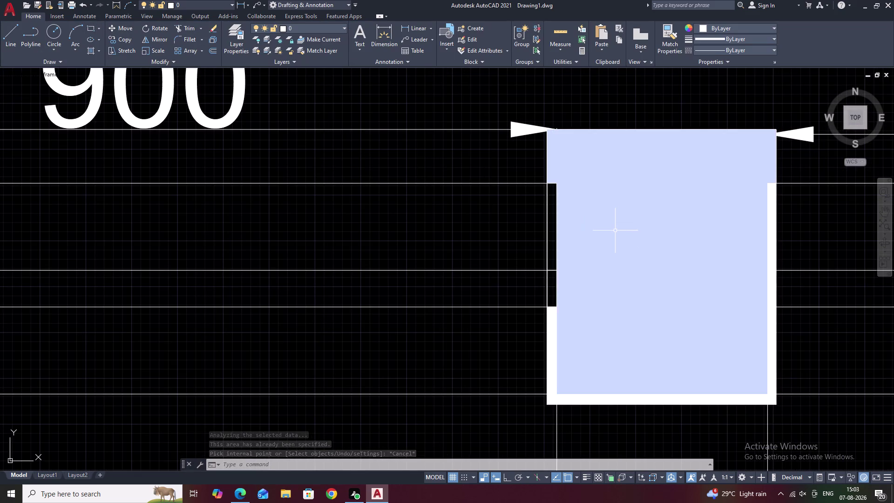
Retry the hatch on the strip left of the column and cancel it again.
text(H)
key(space)
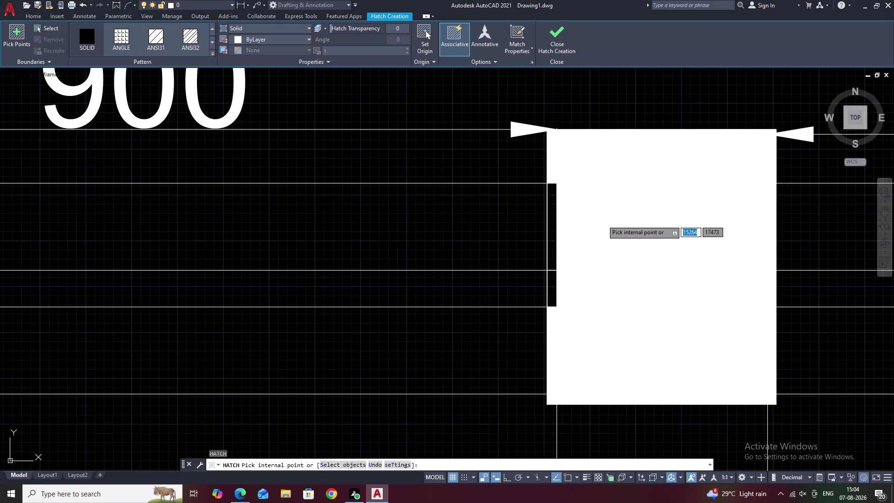
click(553, 236)
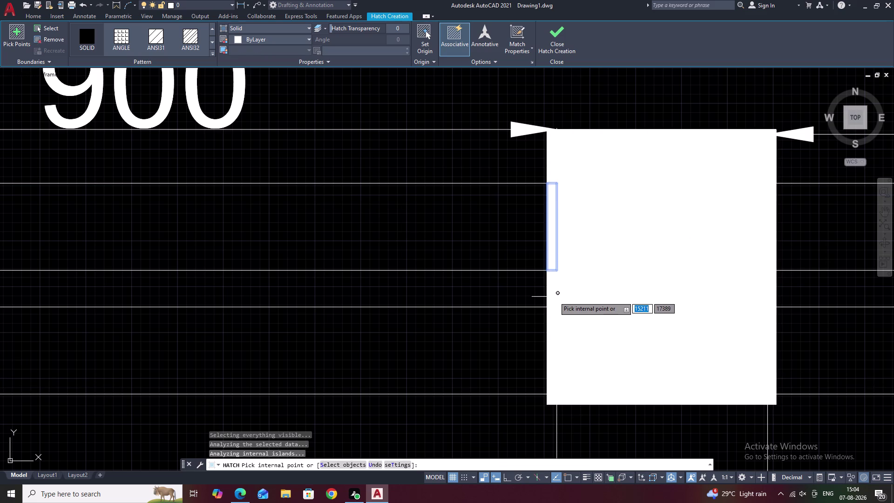
click(554, 293)
key(Escape)
key(Escape)
scroll(down, 3)
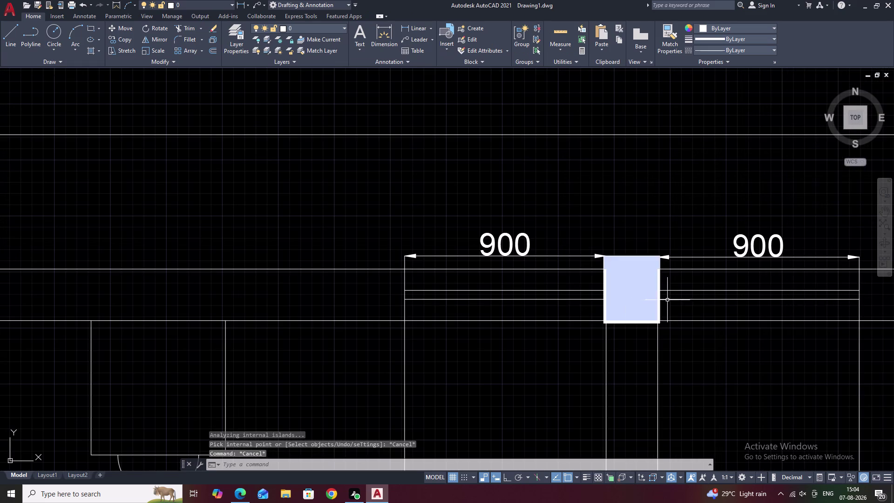
key(Escape)
Pan the view out to the top wall.
scroll(down, 3)
middle_drag(708, 312, 638, 242)
scroll(down, 3)
middle_drag(651, 249, 550, 267)
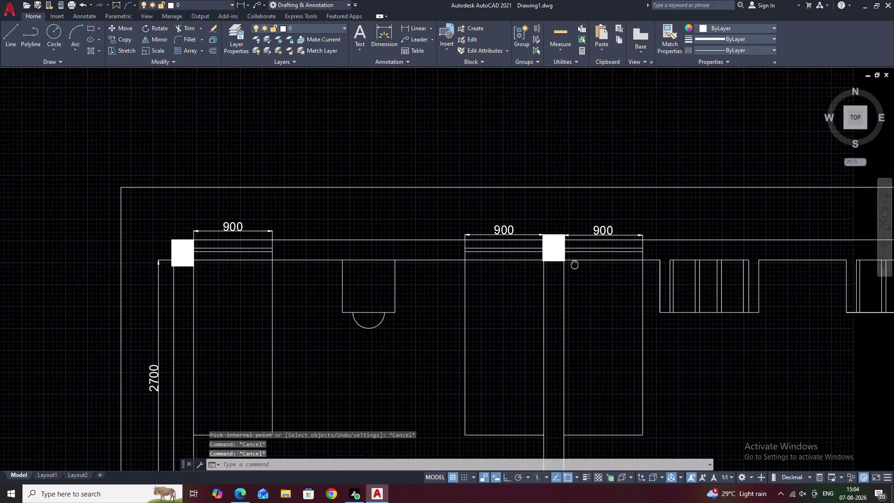
Dimension the first top-wall window opening as 900, placed below it.
middle_drag(633, 277, 551, 275)
middle_drag(659, 273, 589, 275)
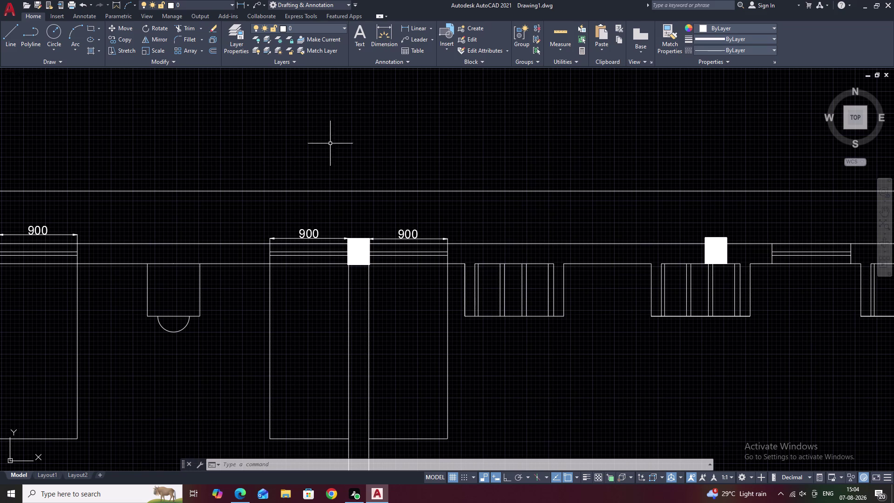
click(410, 27)
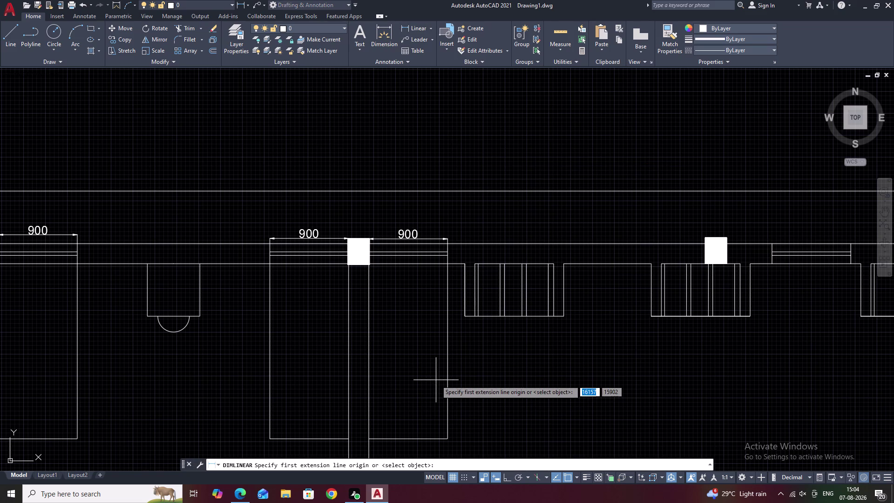
click(463, 317)
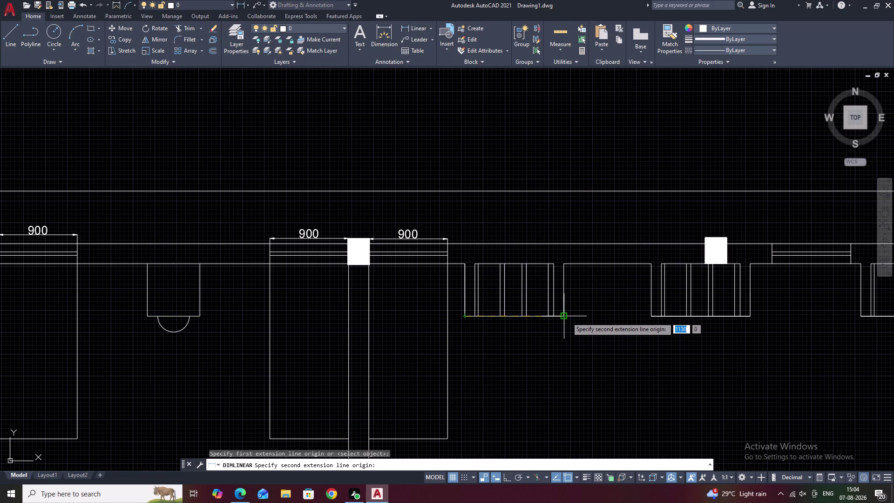
click(567, 317)
key(Escape)
key(space)
scroll(up, 3)
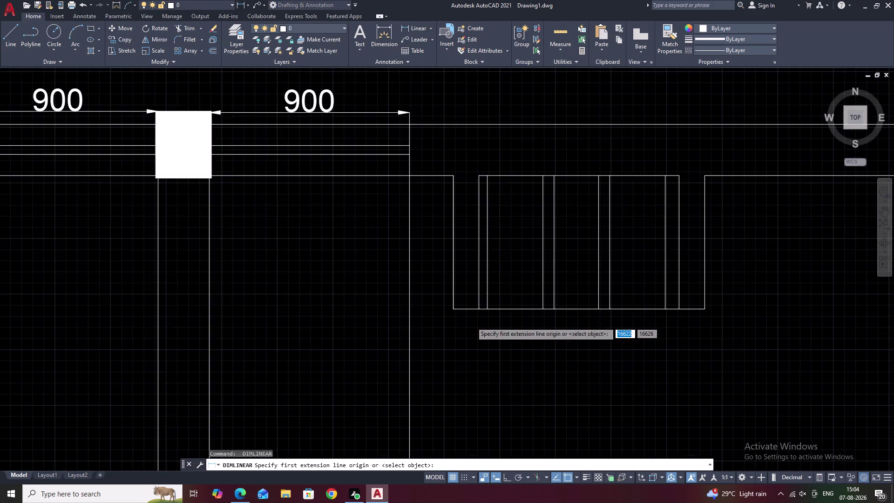
scroll(up, 3)
click(482, 302)
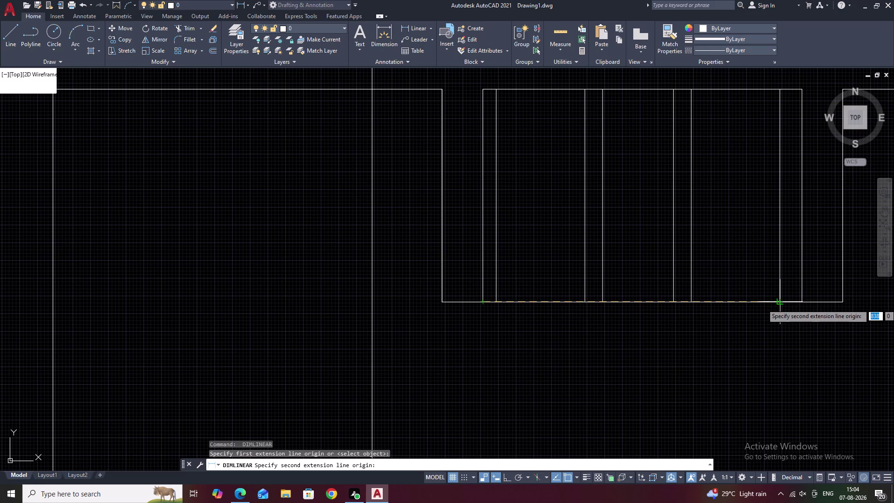
click(805, 303)
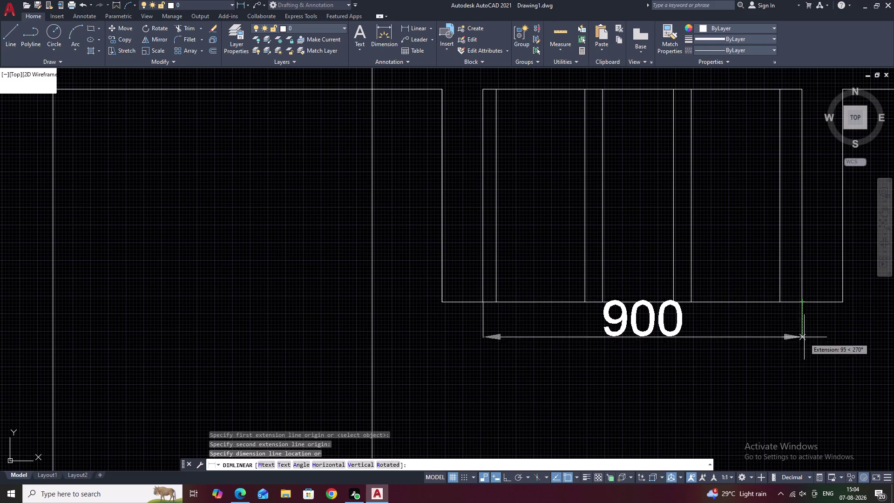
click(801, 346)
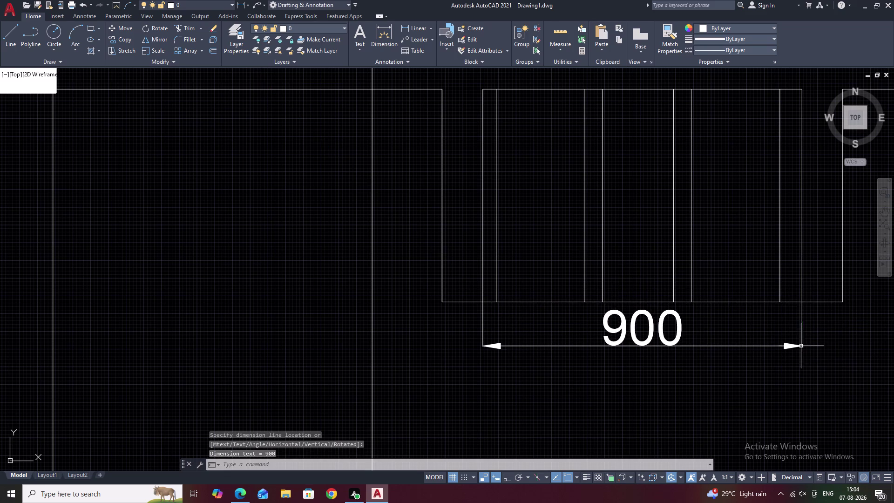
Add a 900 dimension below the second top-wall window.
middle_drag(818, 349, 464, 330)
middle_drag(728, 332, 473, 322)
key(space)
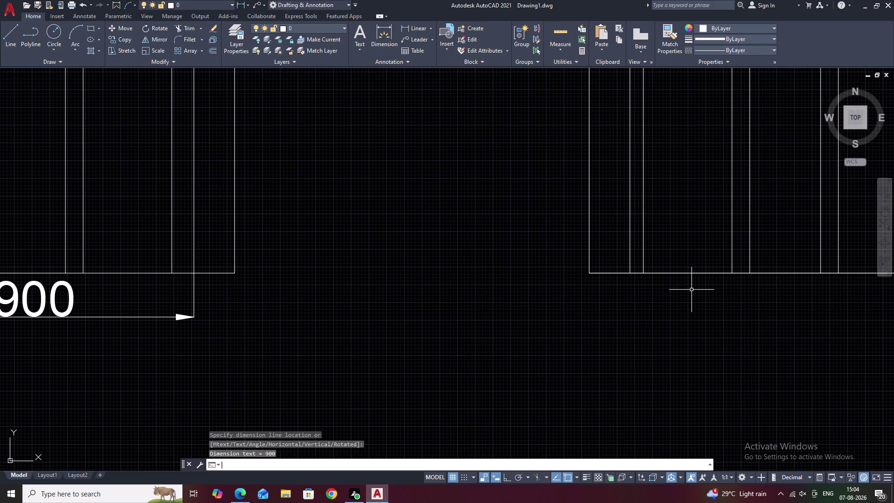
click(642, 271)
key(space)
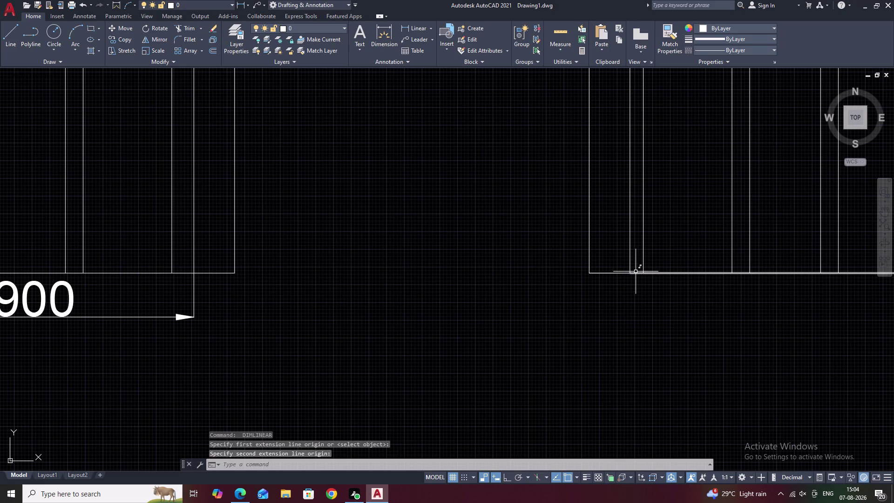
key(space)
double_click(631, 273)
middle_drag(813, 305, 497, 314)
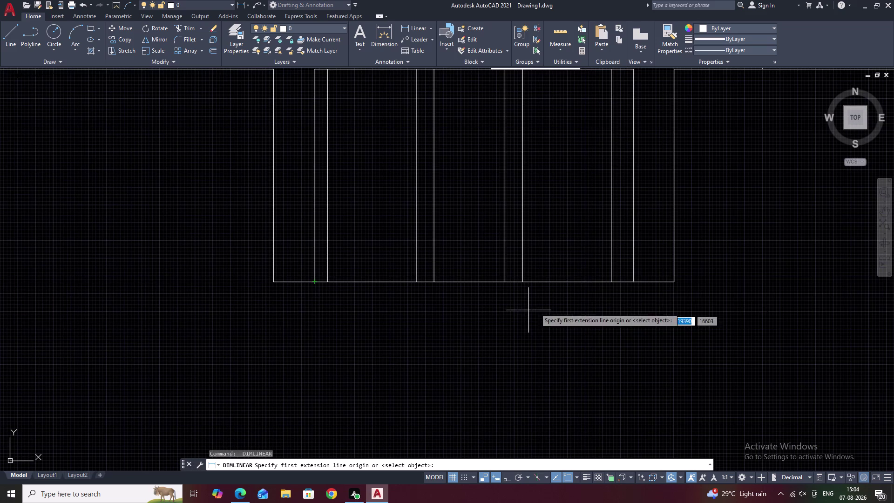
click(635, 283)
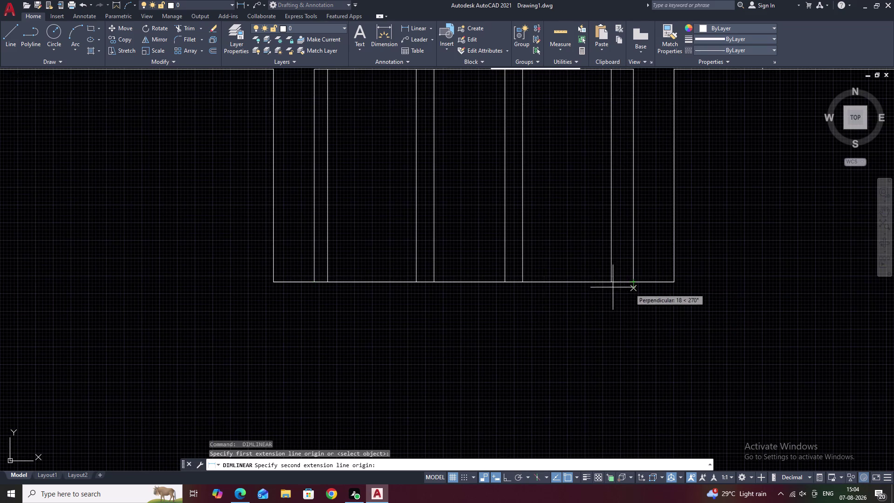
click(315, 284)
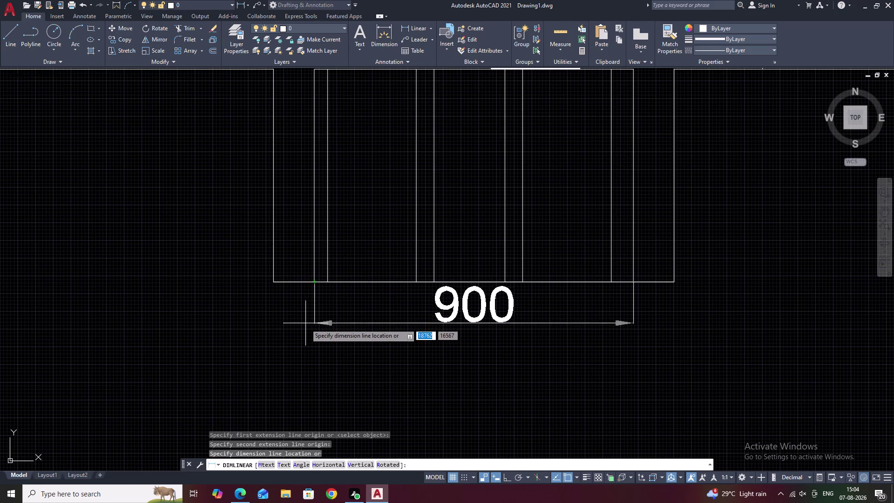
click(304, 330)
Add a 900 dimension below the third top-wall window.
scroll(down, 3)
middle_drag(423, 358, 424, 358)
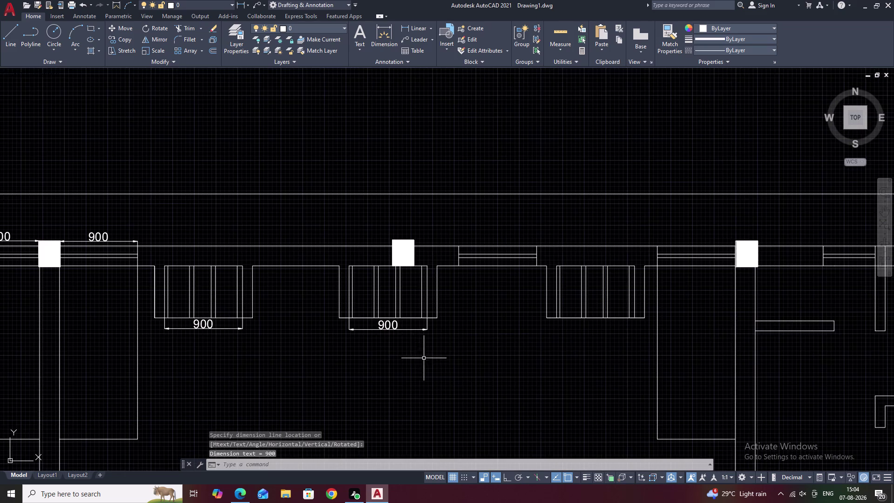
middle_drag(424, 358, 430, 334)
middle_drag(497, 332, 370, 361)
scroll(up, 3)
key(space)
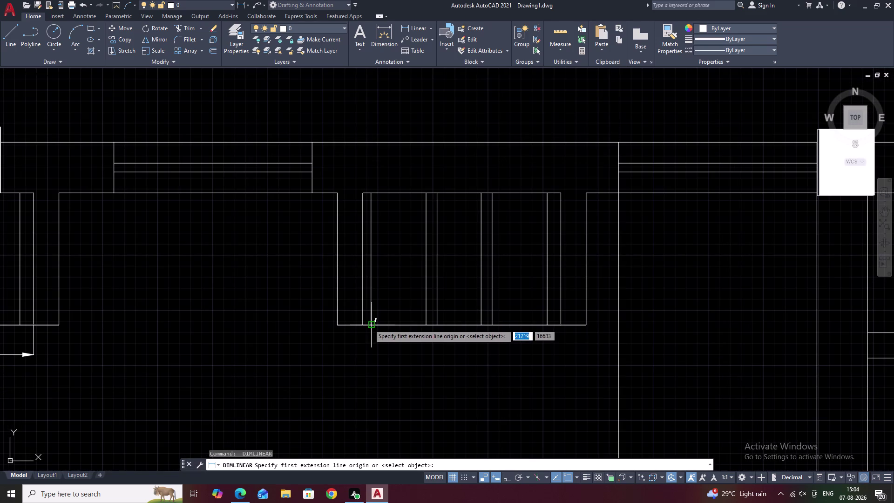
click(361, 326)
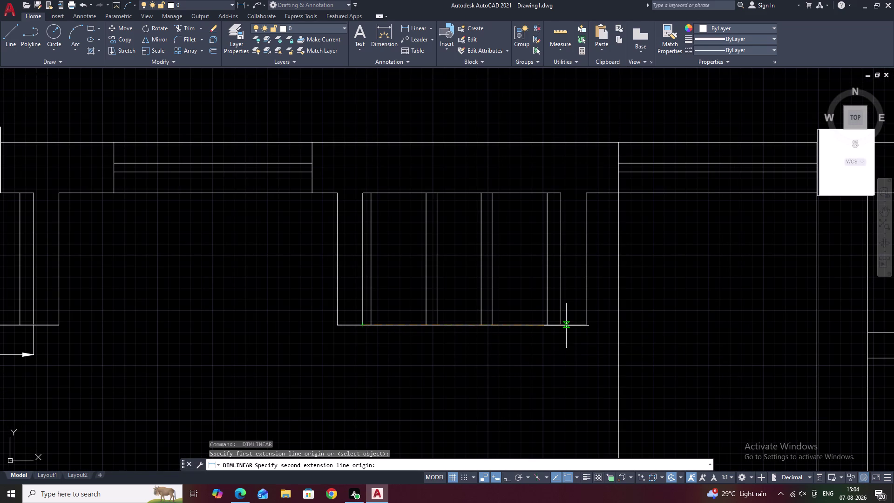
click(560, 326)
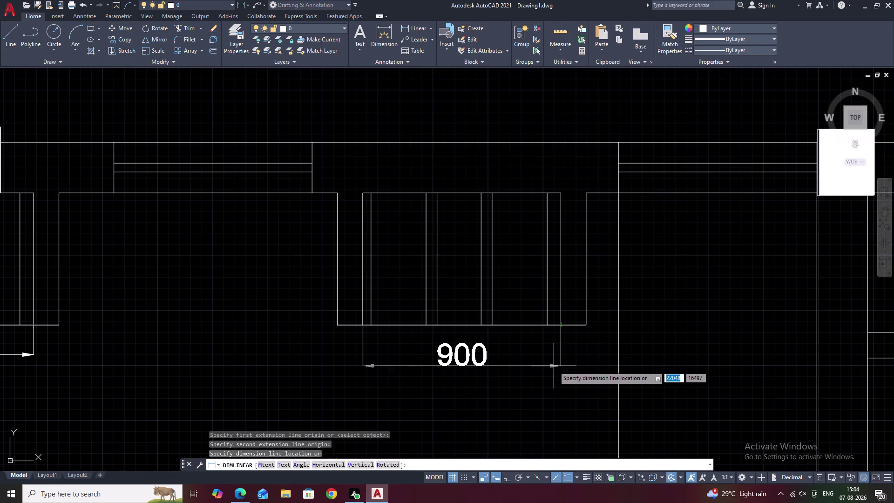
click(554, 366)
scroll(down, 3)
middle_drag(525, 404, 581, 287)
Dimension the top-left bed's width as 900 below it.
middle_drag(517, 342, 560, 265)
scroll(down, 3)
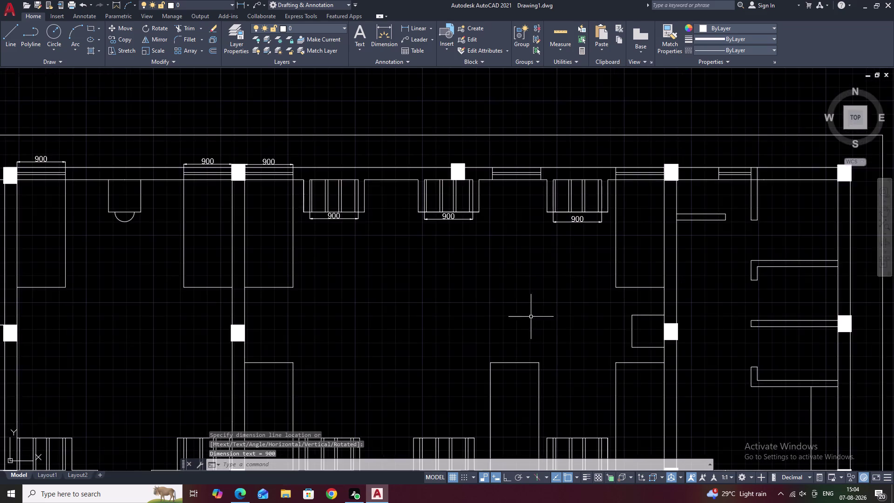
middle_drag(529, 320, 537, 267)
middle_drag(449, 358, 538, 299)
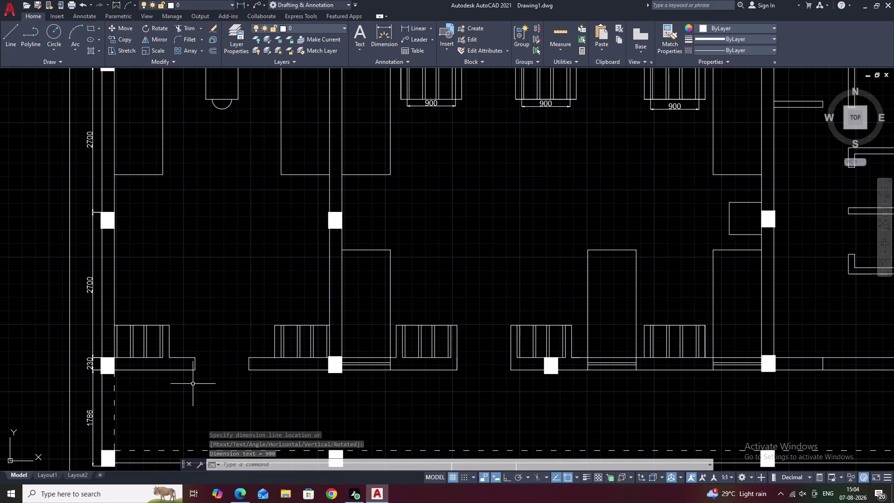
middle_drag(193, 384, 349, 421)
key(space)
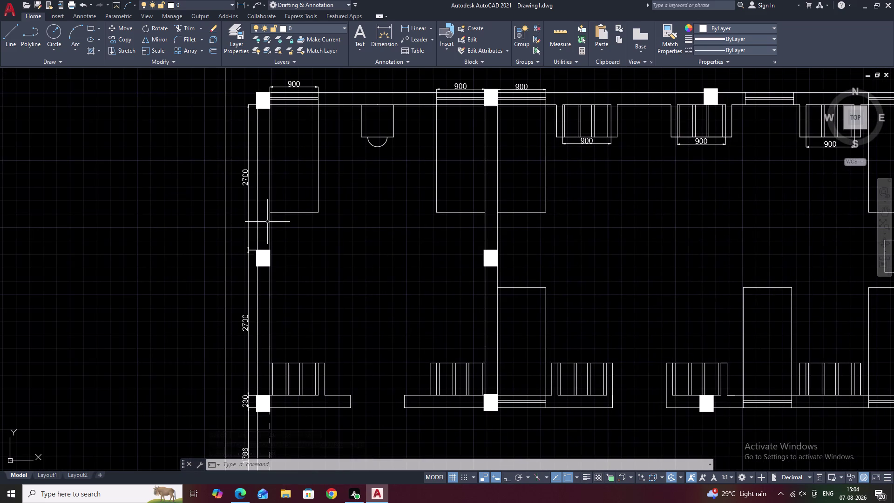
click(270, 213)
click(316, 214)
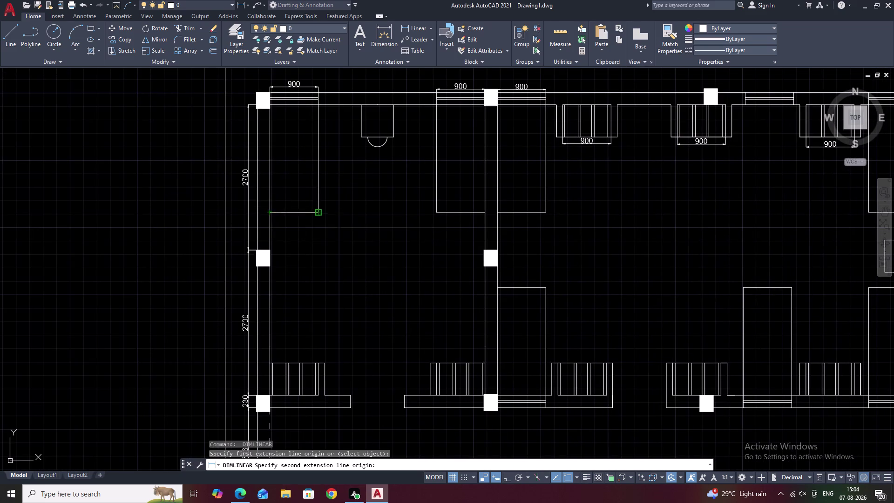
click(316, 225)
Dimension the bed's length as 2000 beside it.
key(space)
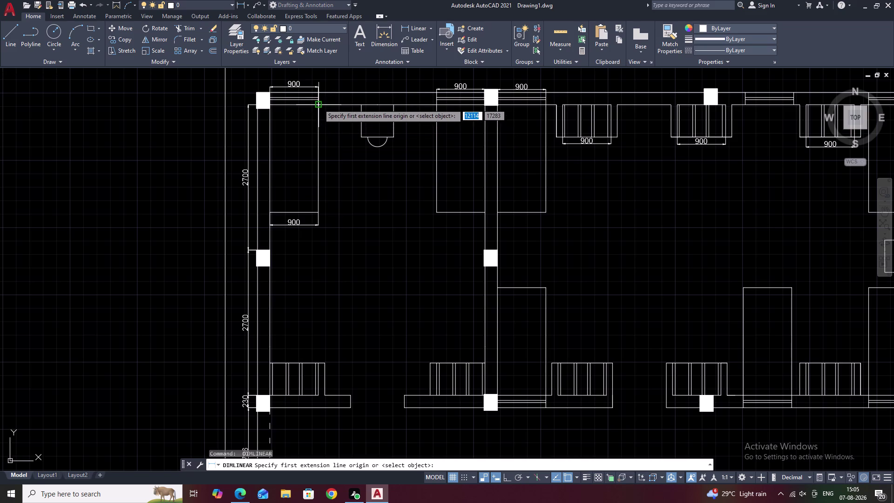
click(319, 104)
click(319, 212)
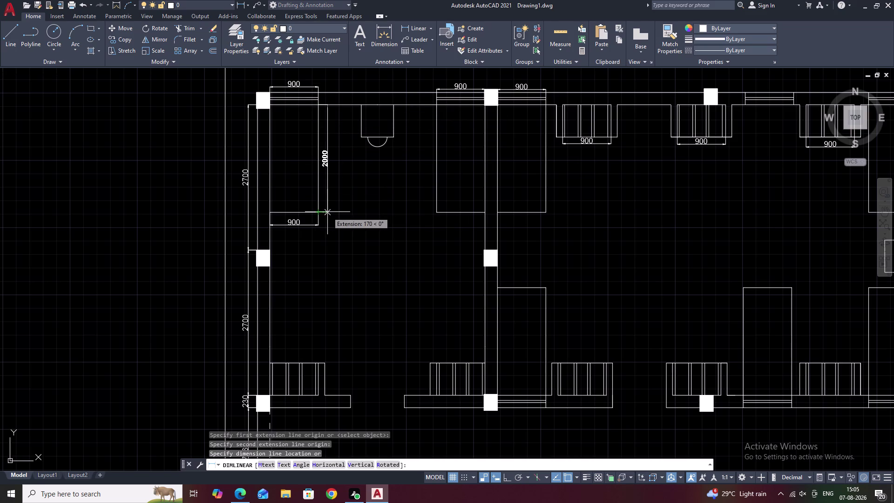
click(328, 212)
scroll(down, 3)
middle_drag(356, 266, 367, 231)
scroll(up, 3)
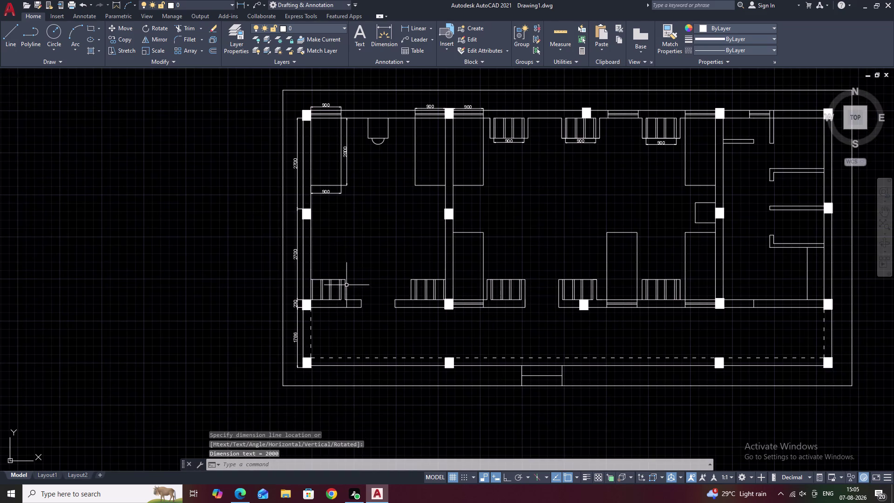
Dimension the first lower-wall unit as 900 wide, placed above it.
key(space)
scroll(up, 3)
click(337, 270)
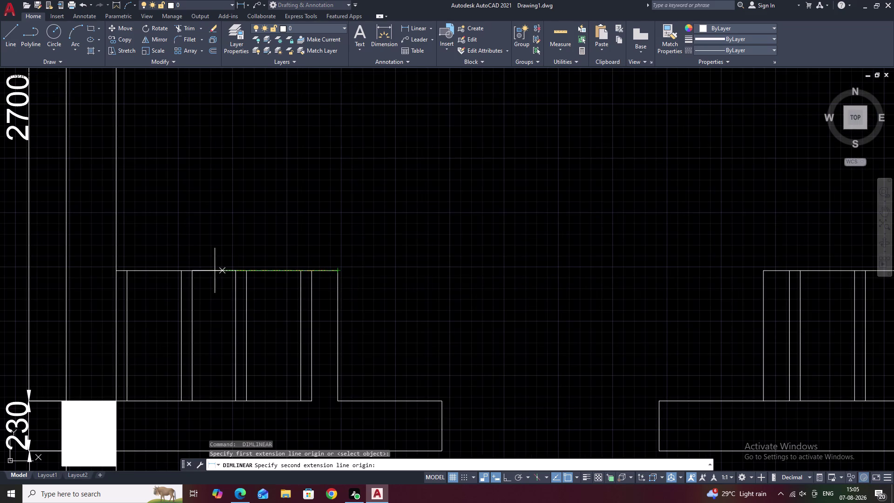
click(115, 271)
key(Escape)
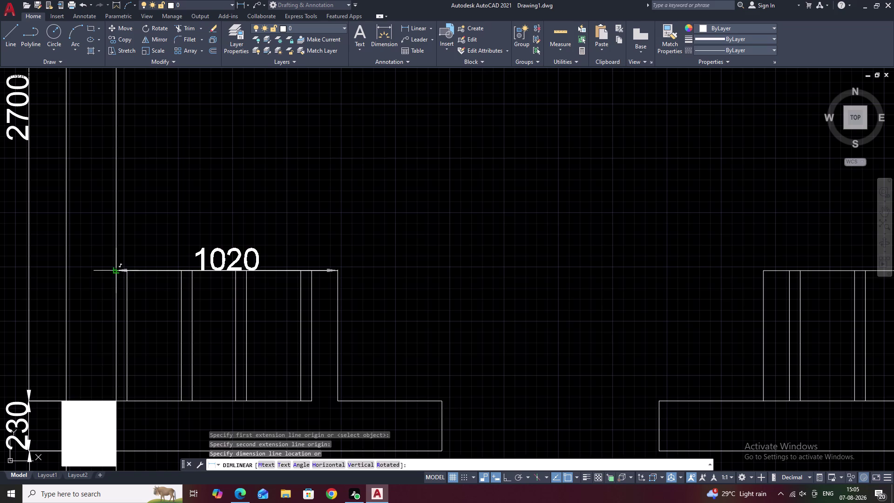
key(space)
click(313, 272)
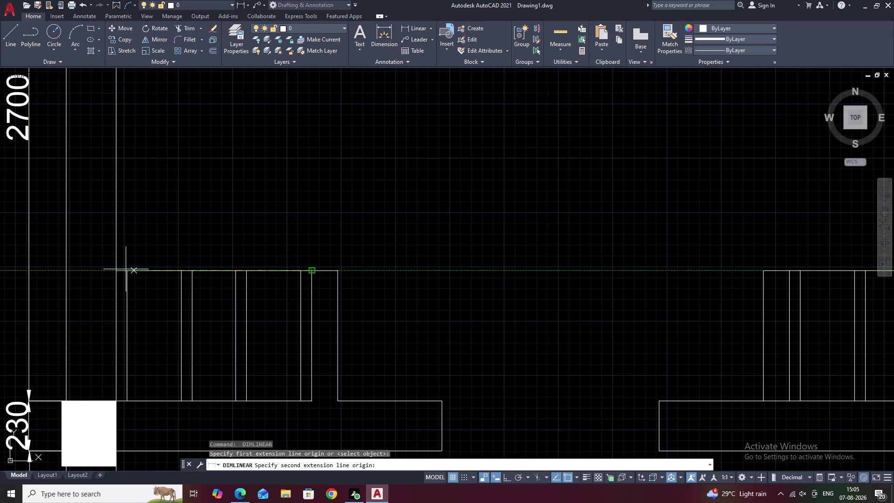
click(115, 269)
click(120, 252)
Dimension the second lower-wall unit as 900 wide.
middle_drag(431, 268, 211, 273)
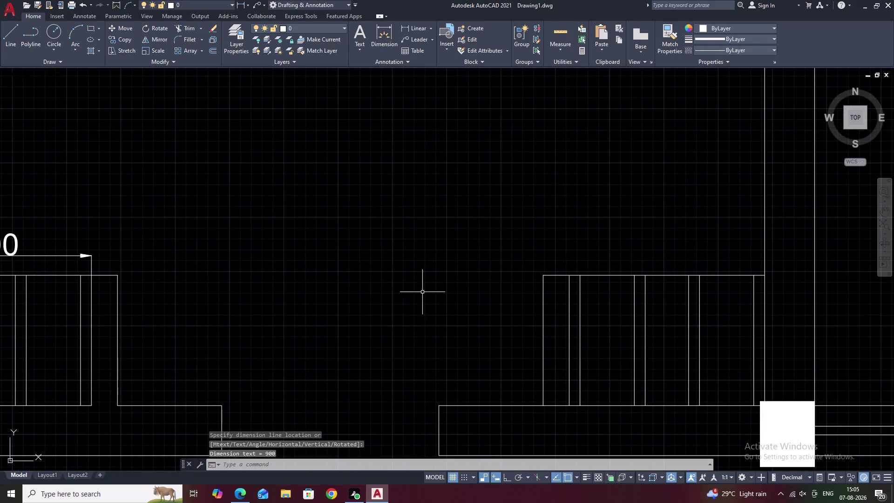
middle_drag(429, 292, 310, 293)
key(space)
click(452, 277)
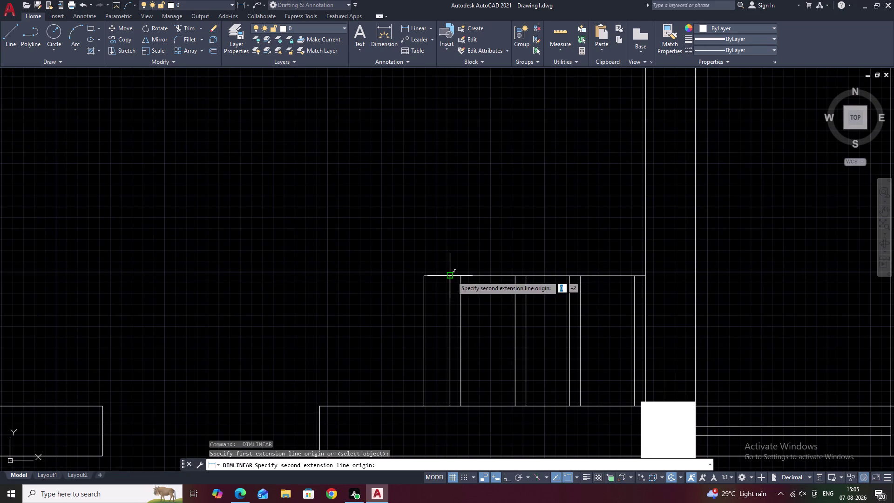
click(645, 273)
click(643, 256)
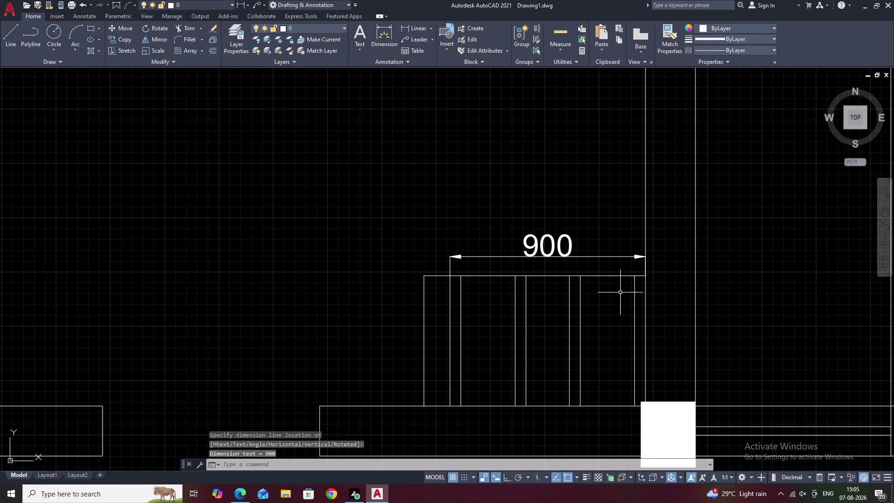
Dimension the unit's depth as 600.
key(space)
click(551, 404)
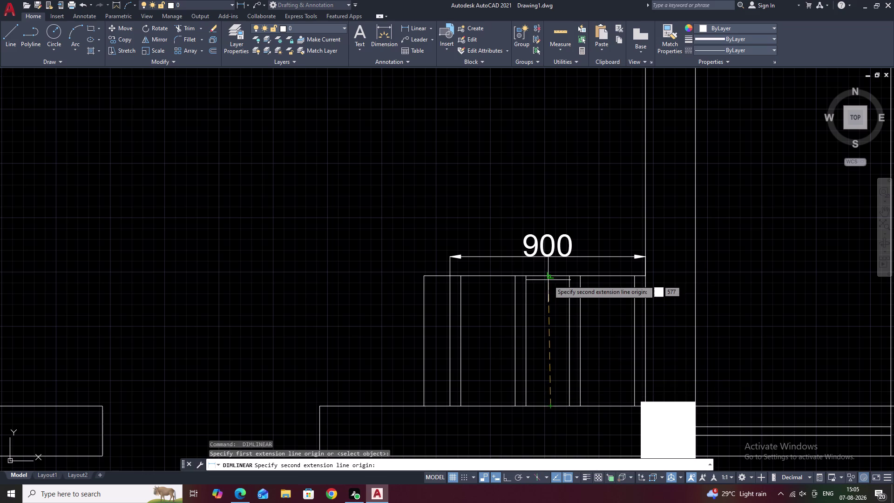
click(549, 277)
click(555, 280)
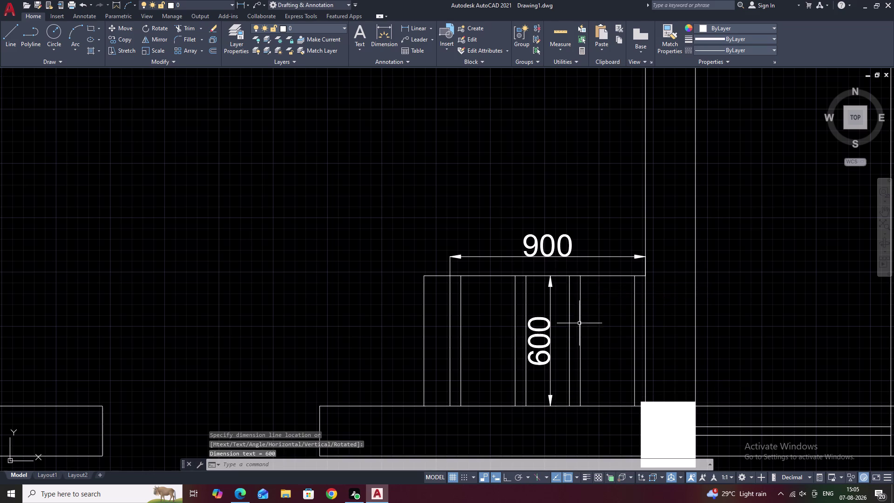
Pan along the lower-wall units toward the next one to dimension.
scroll(down, 3)
middle_drag(581, 357, 451, 347)
middle_drag(631, 342, 476, 329)
scroll(down, 3)
middle_drag(525, 323, 452, 336)
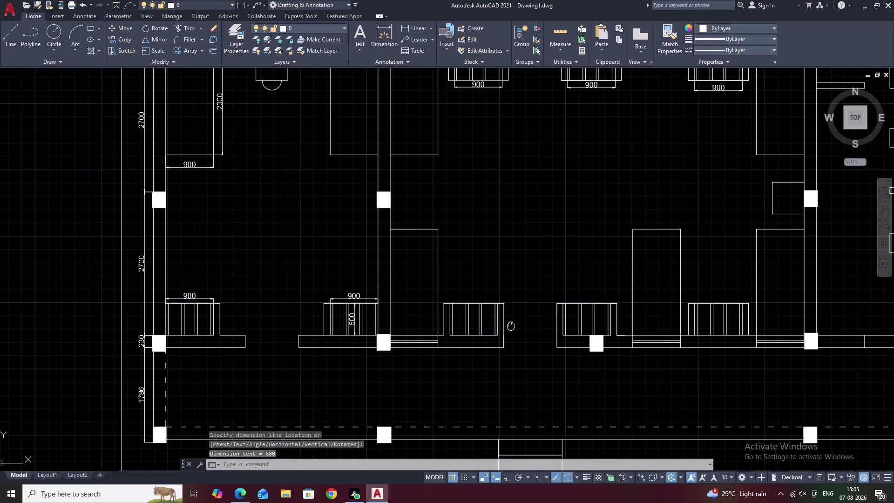
middle_drag(451, 335, 402, 360)
middle_drag(455, 294, 429, 331)
middle_drag(479, 378, 488, 324)
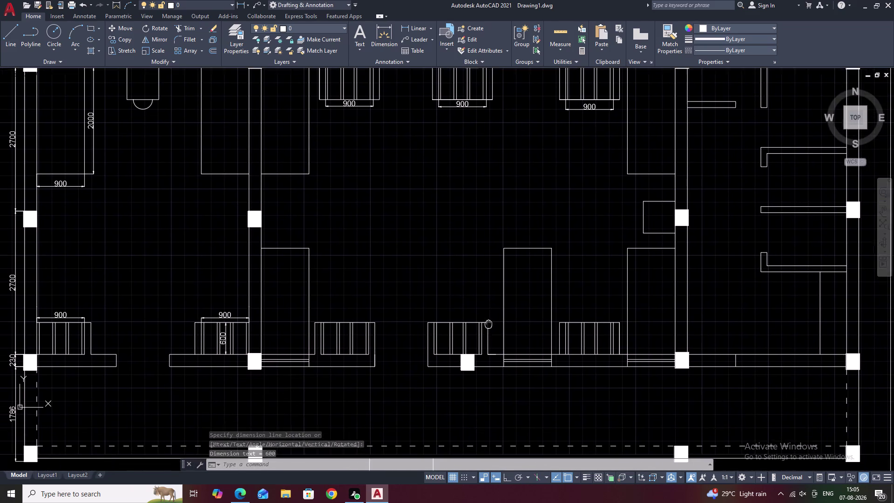
key(space)
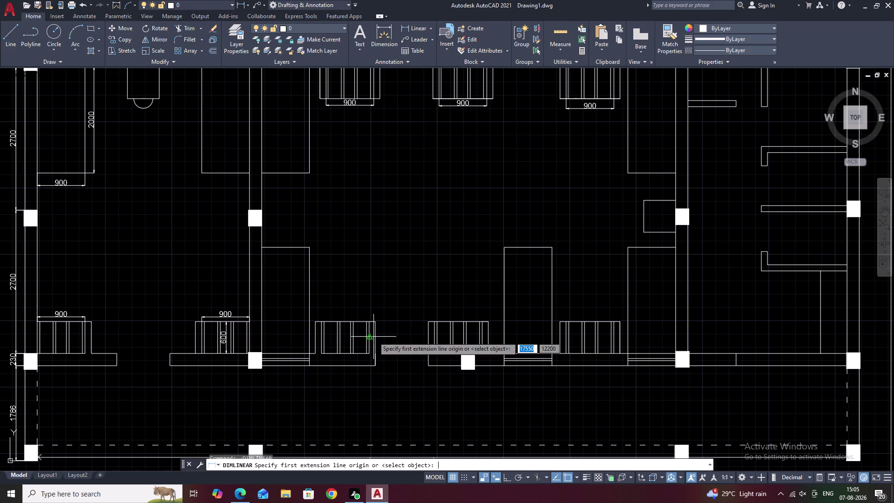
Add 900 width dimensions above the third and fourth lower-wall units.
scroll(up, 3)
click(324, 322)
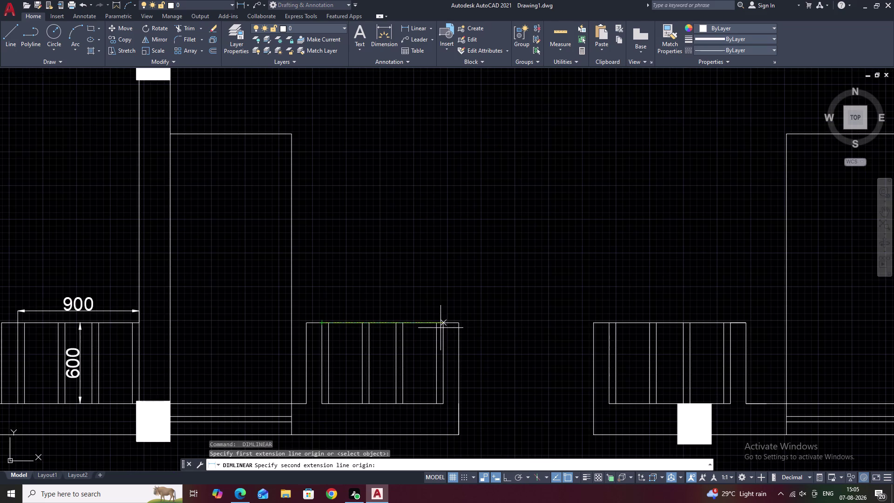
click(446, 324)
click(443, 309)
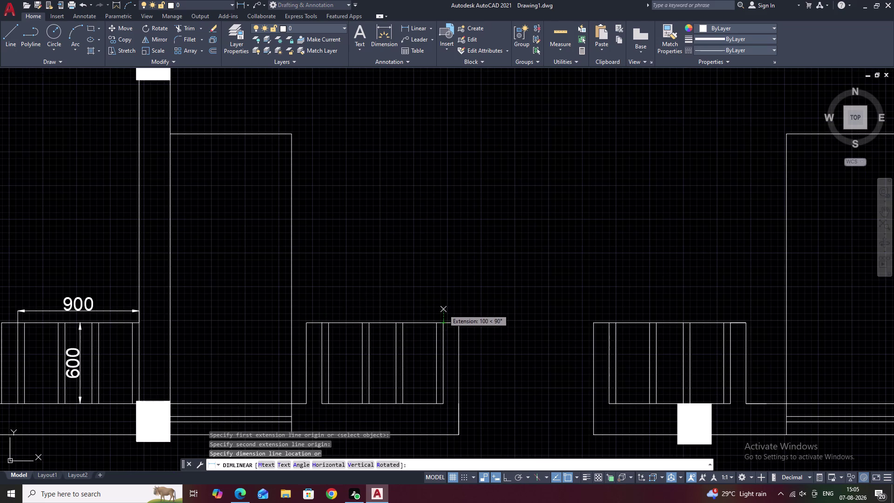
middle_drag(540, 319, 332, 315)
key(space)
click(404, 321)
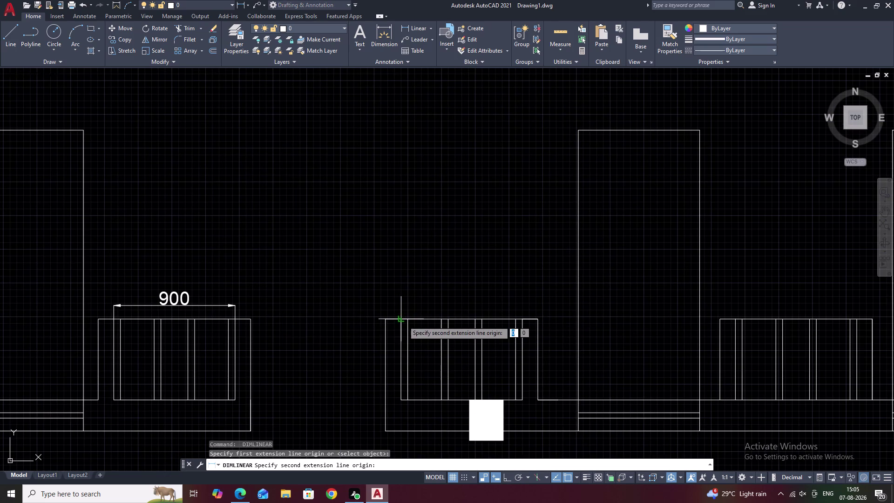
click(522, 321)
click(520, 308)
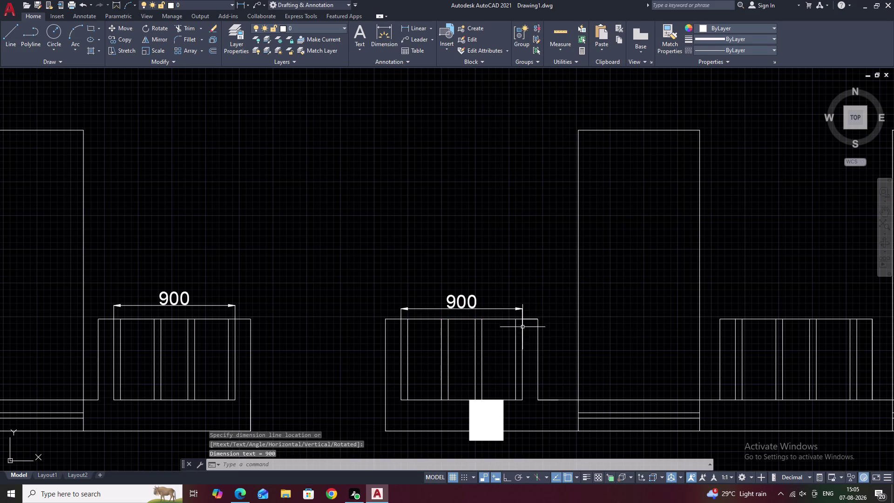
Add a 900 width dimension above the fifth lower-wall unit.
scroll(down, 3)
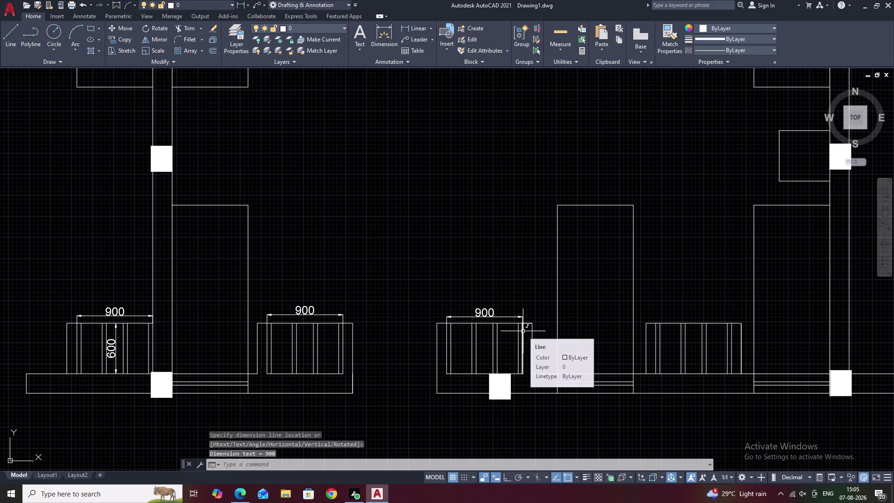
middle_drag(523, 331, 400, 282)
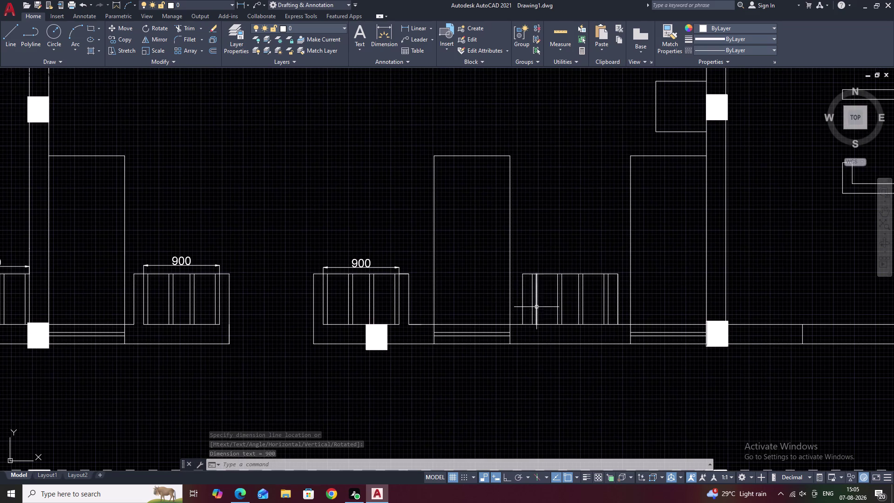
middle_drag(502, 294, 307, 278)
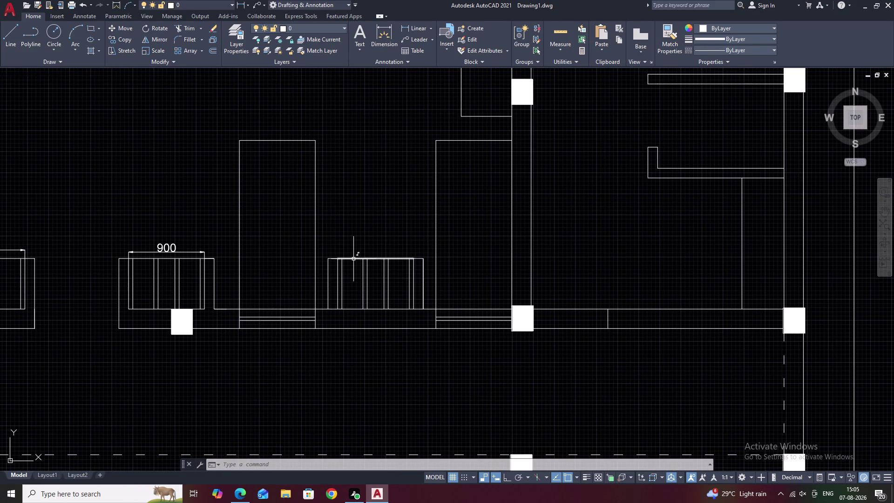
scroll(up, 3)
key(space)
click(339, 258)
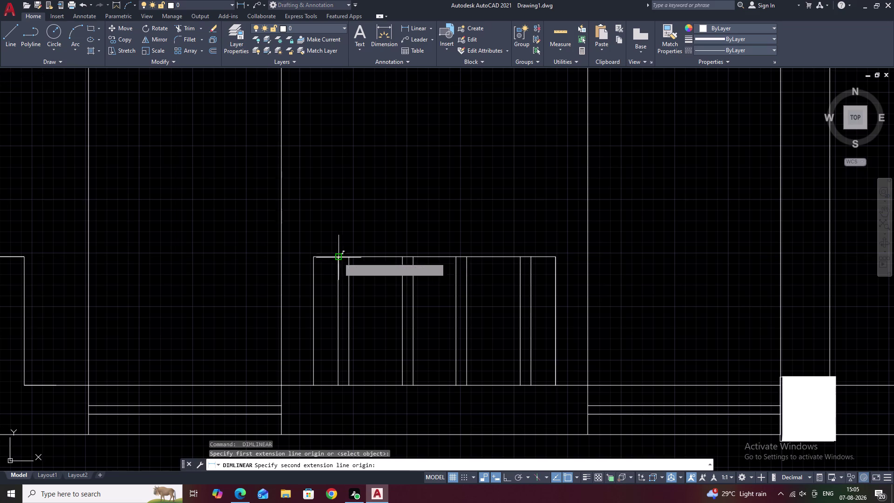
click(530, 258)
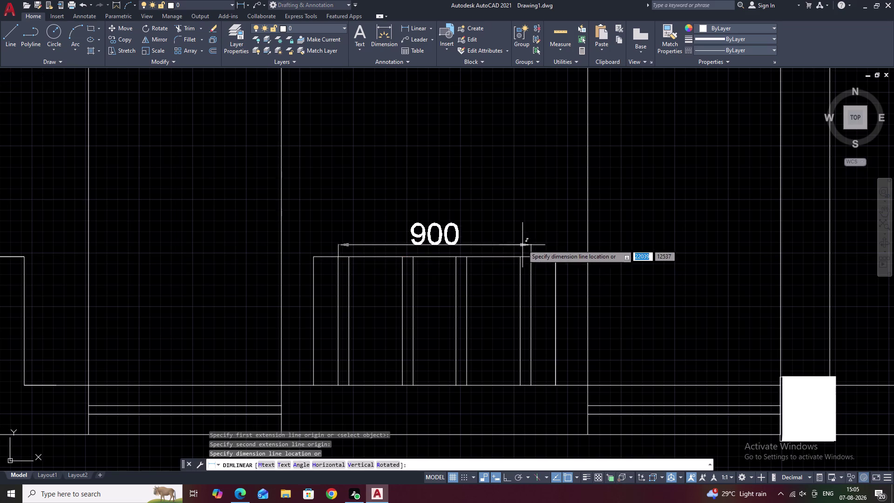
click(521, 238)
Pan the view up to a close view of the top-wall windows.
scroll(down, 3)
scroll(down, 3)
middle_drag(505, 286, 400, 311)
middle_drag(554, 263, 557, 307)
middle_drag(442, 284, 569, 244)
middle_drag(444, 244, 553, 282)
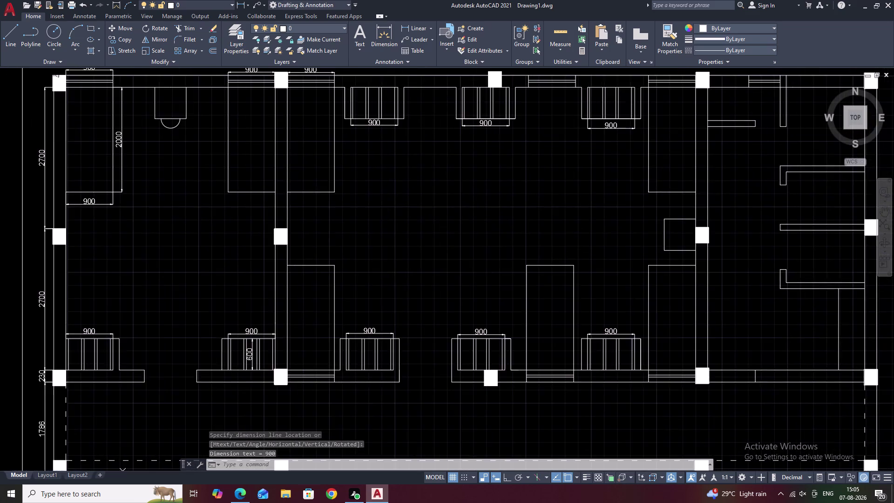
middle_drag(464, 270, 576, 270)
middle_drag(513, 244, 521, 285)
middle_drag(370, 209, 426, 229)
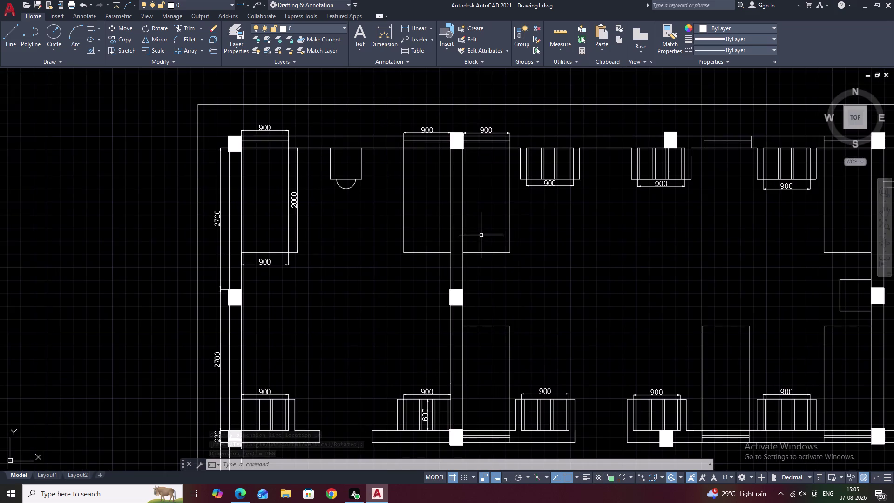
middle_drag(532, 242, 364, 227)
middle_drag(651, 289, 479, 248)
middle_drag(545, 251, 513, 259)
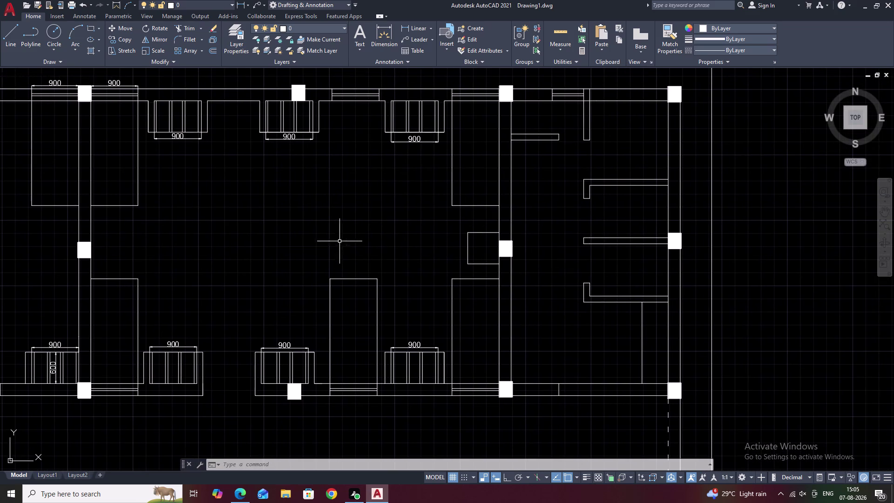
middle_drag(259, 165, 452, 288)
scroll(up, 3)
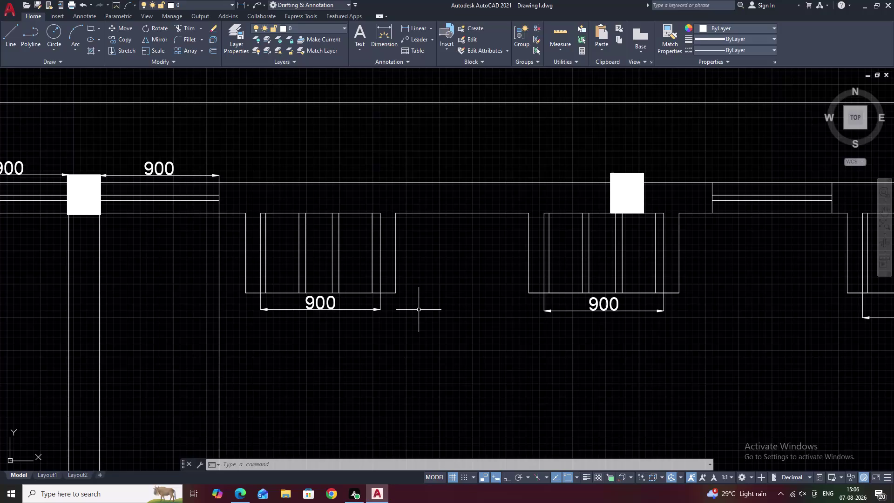
Draw a line across the bottom of the gap between the top-wall windows.
key(e)
key(Escape)
text(L)
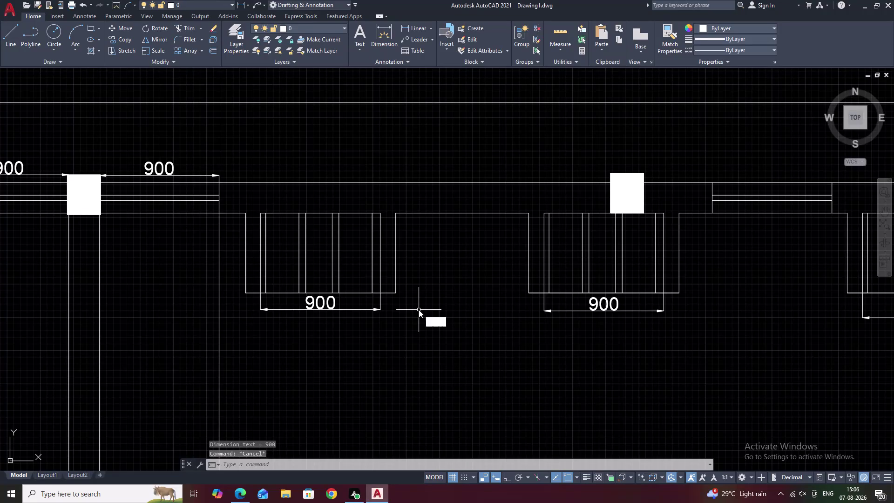
key(space)
click(397, 293)
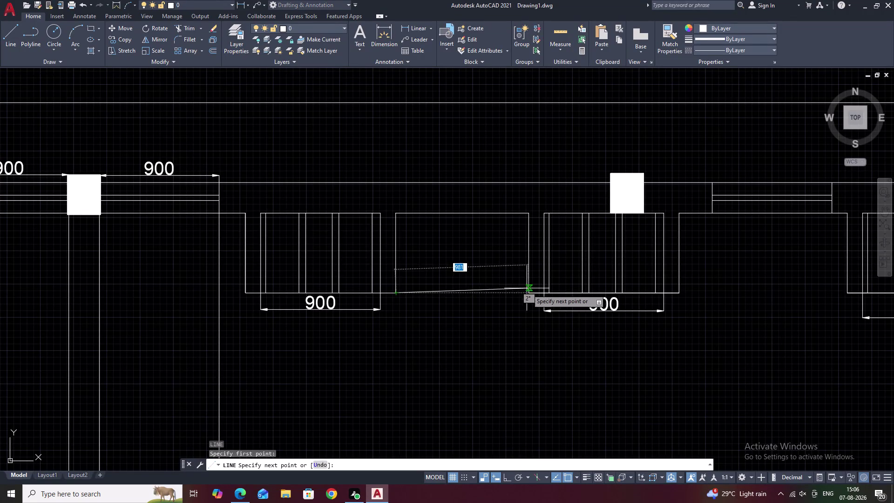
click(530, 294)
key(Escape)
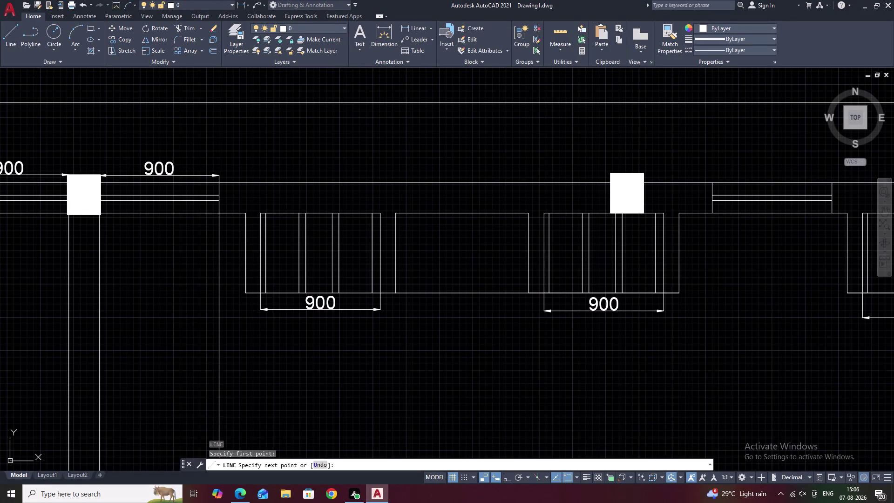
Draw a circle centred on the recess bottom edge and trim away its upper half.
middle_drag(434, 306, 455, 268)
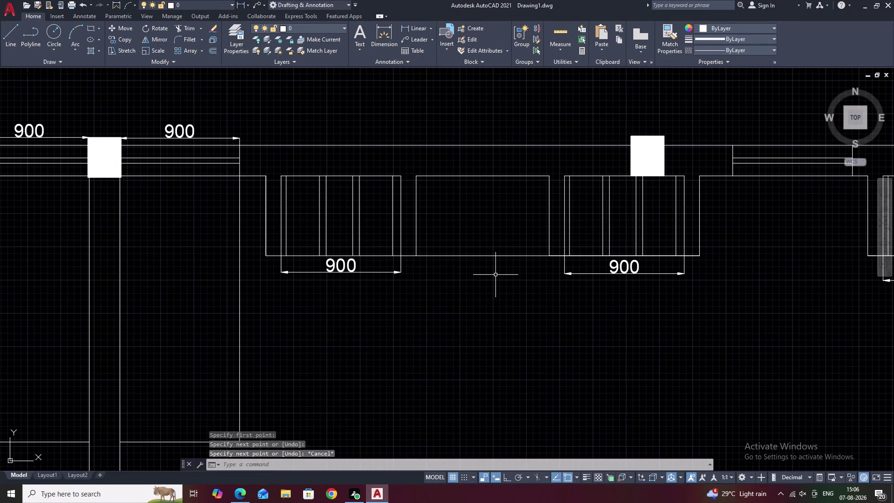
text(C)
key(space)
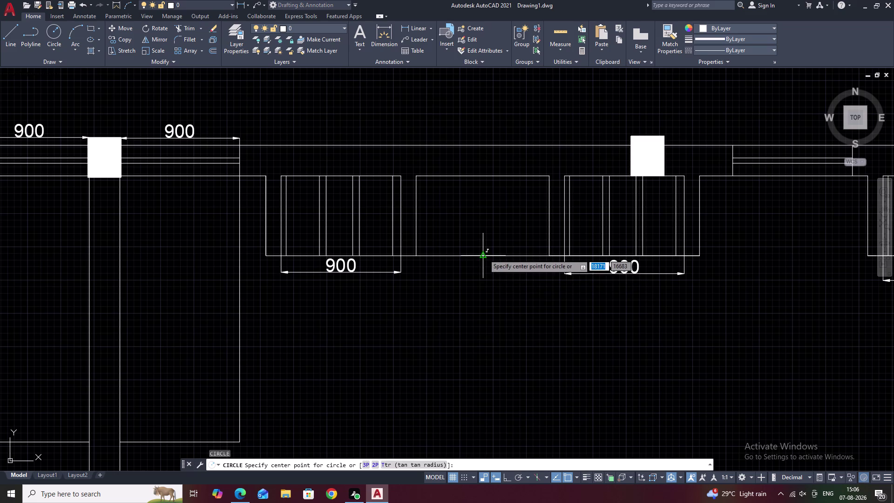
click(484, 258)
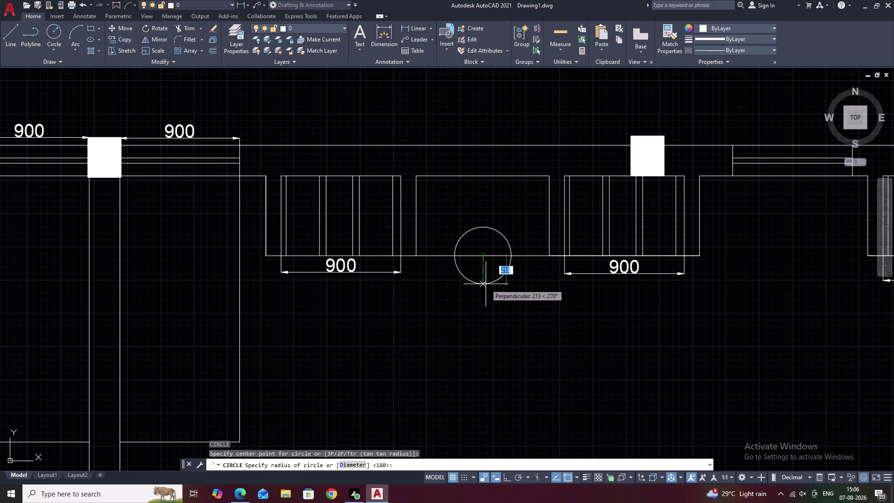
click(486, 284)
key(Escape)
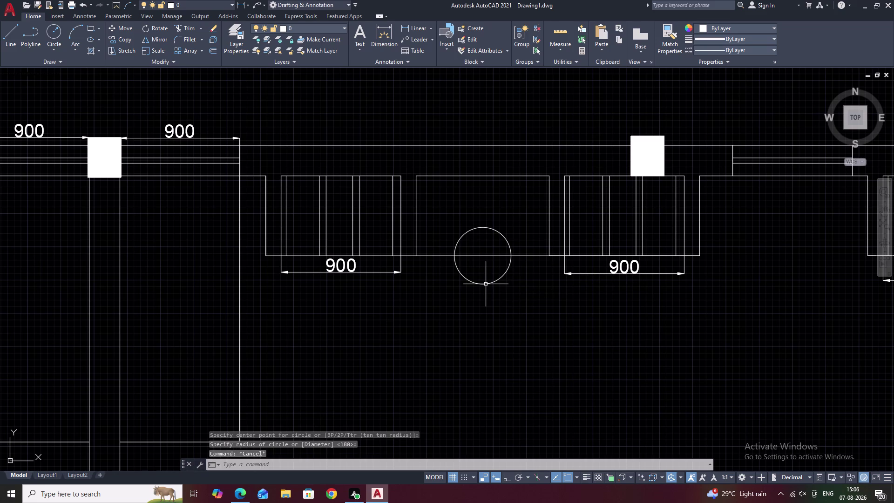
text(TR)
key(space)
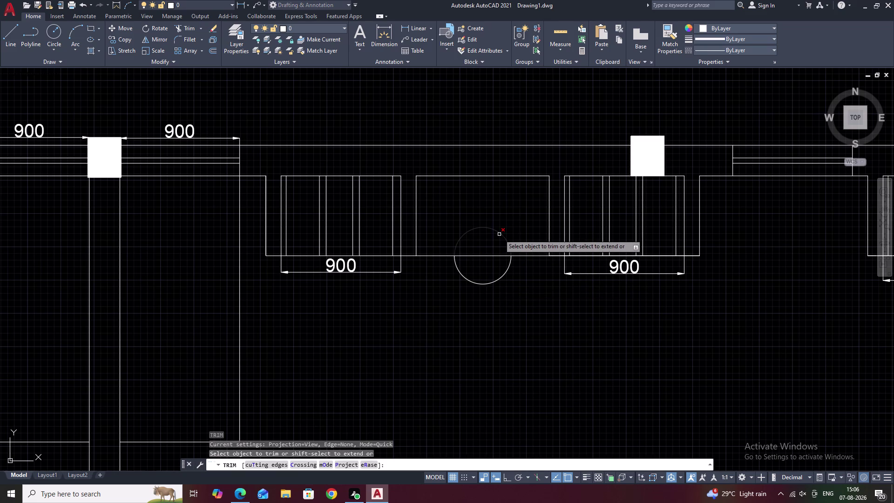
click(500, 234)
key(Escape)
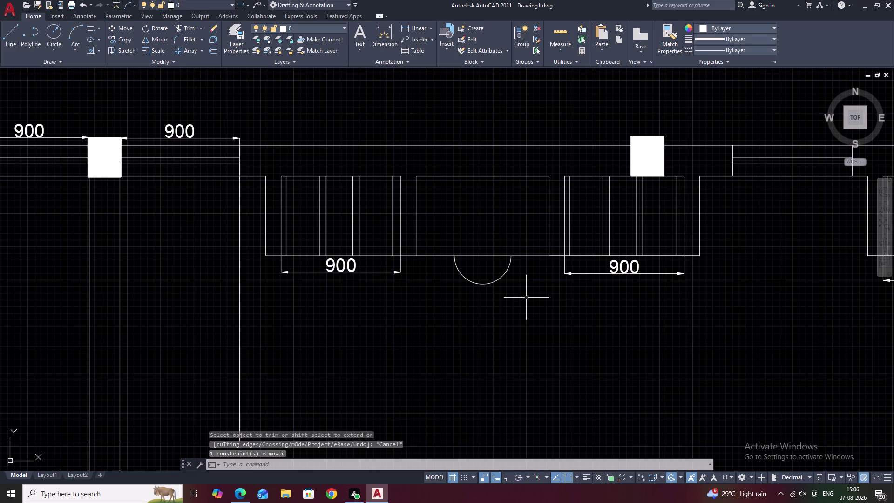
middle_drag(522, 318, 522, 311)
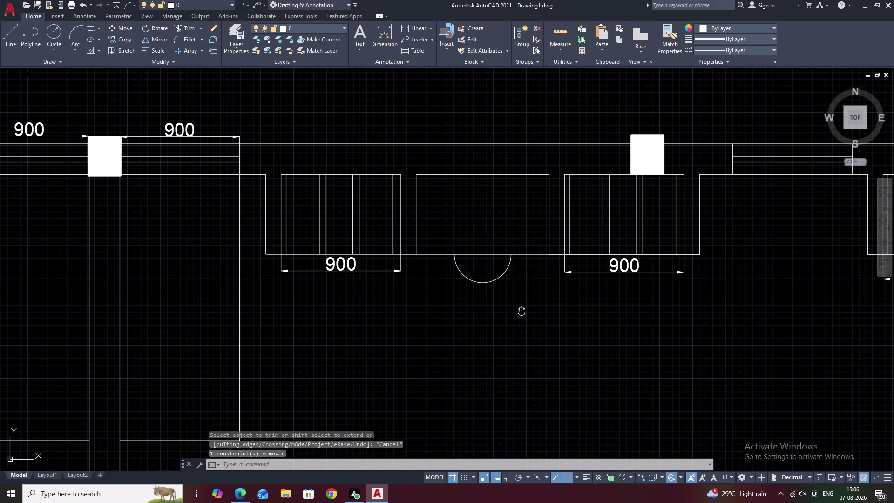
middle_drag(522, 311, 521, 283)
key(space)
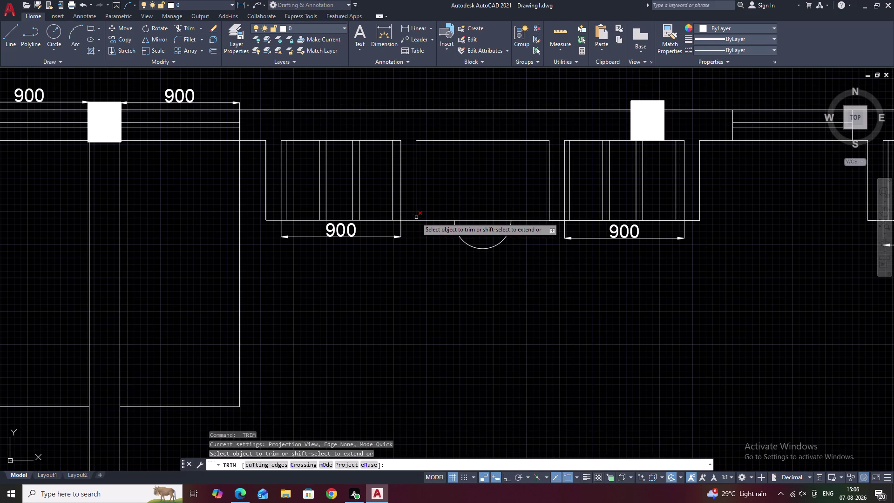
key(Escape)
Dimension the recess width between its corners as 1000.
click(411, 29)
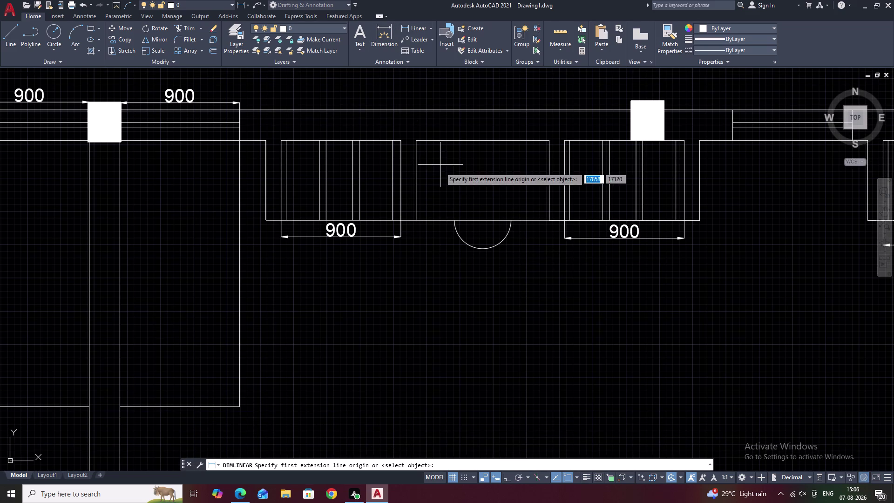
click(417, 218)
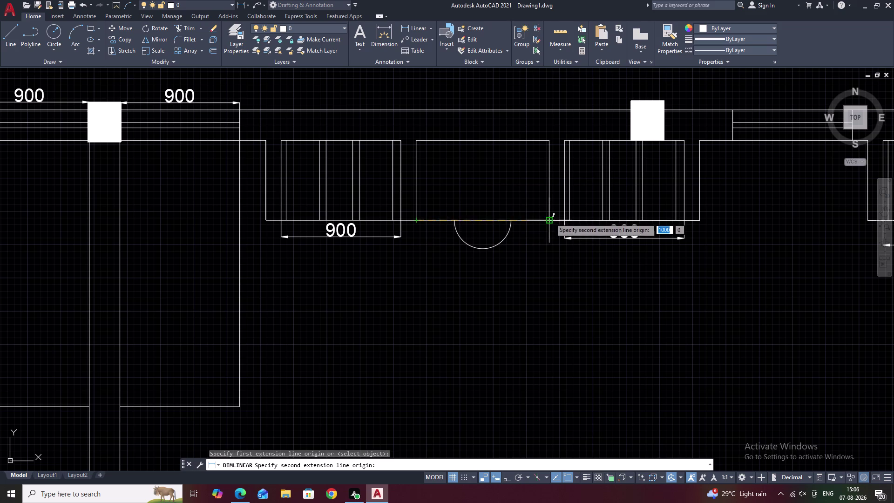
click(550, 218)
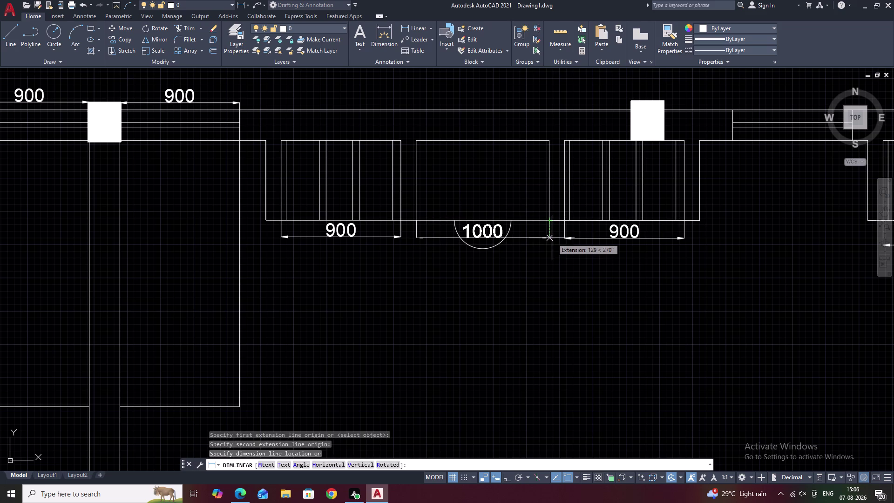
click(550, 271)
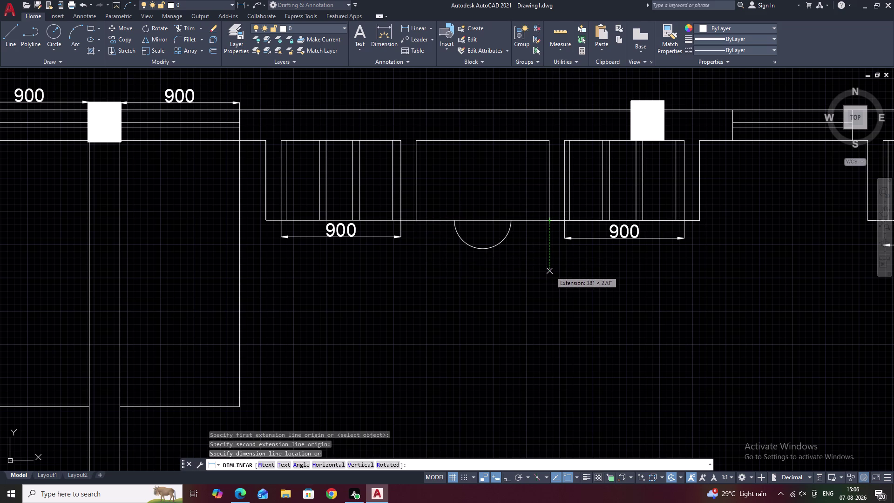
scroll(down, 3)
middle_drag(558, 325, 536, 241)
middle_drag(570, 293, 520, 246)
middle_drag(646, 277, 517, 259)
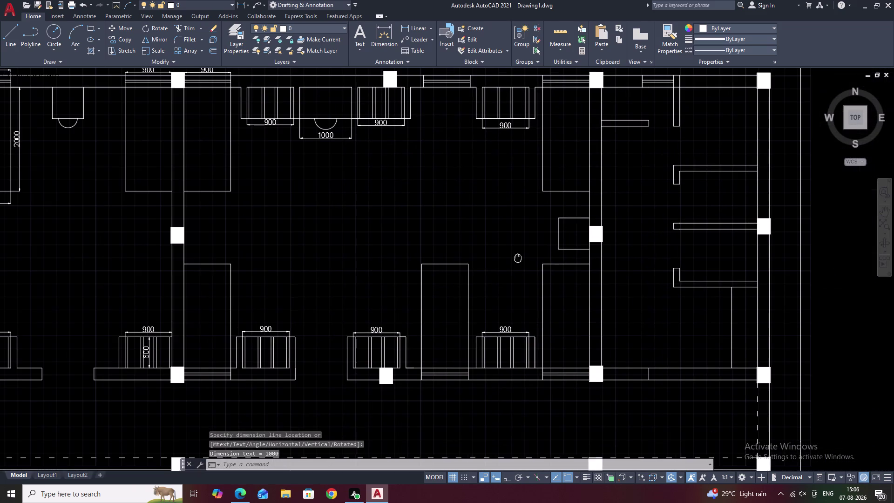
middle_drag(579, 256, 542, 268)
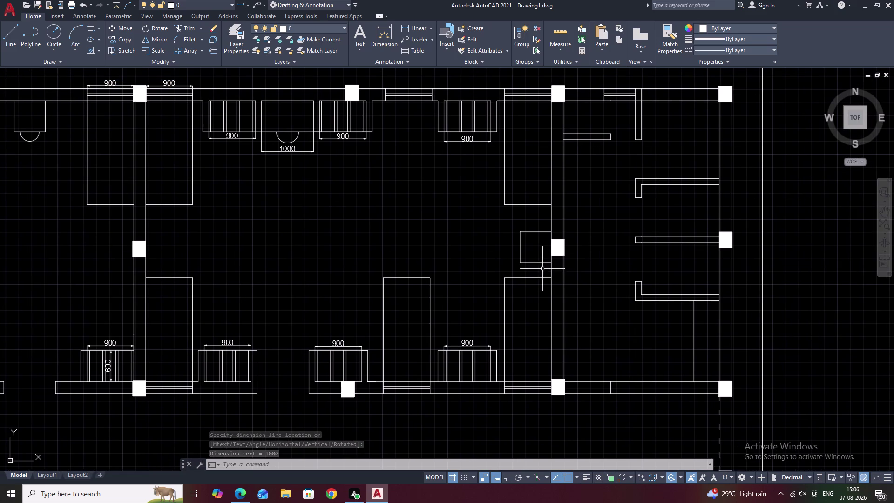
Draw a circle centred on the box's left edge and trim the half inside the box.
scroll(up, 3)
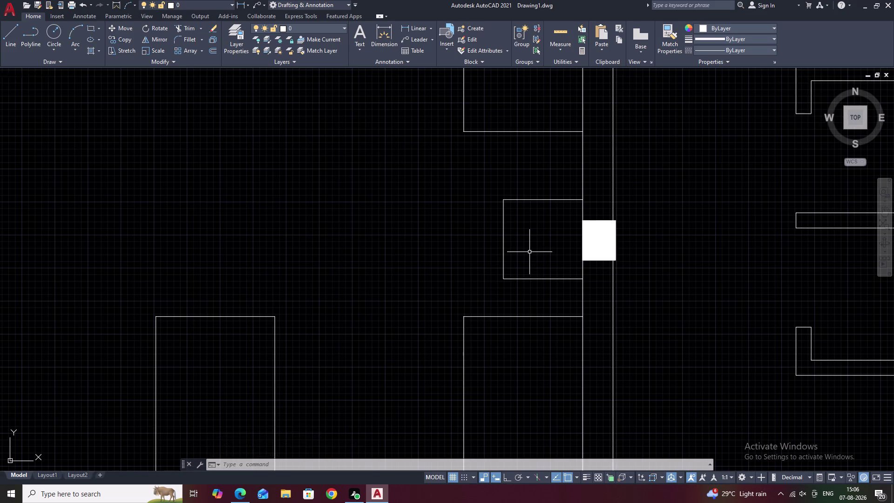
text(C)
key(space)
click(501, 238)
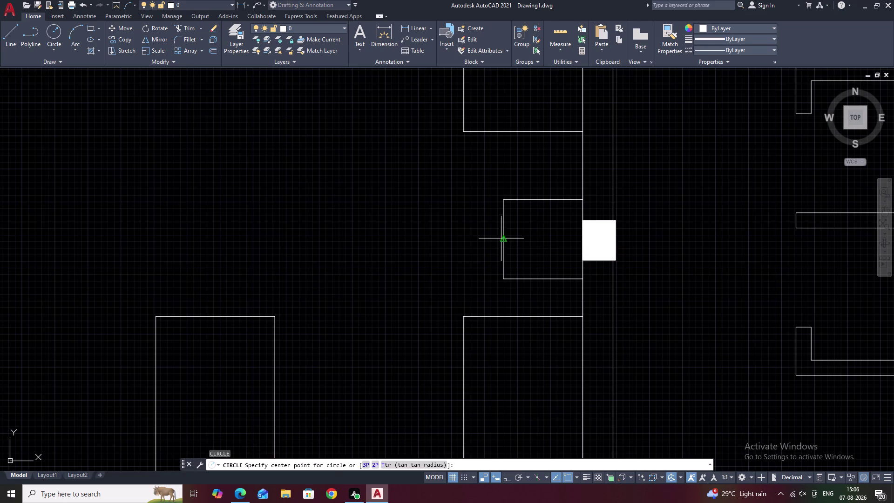
click(526, 242)
key(Escape)
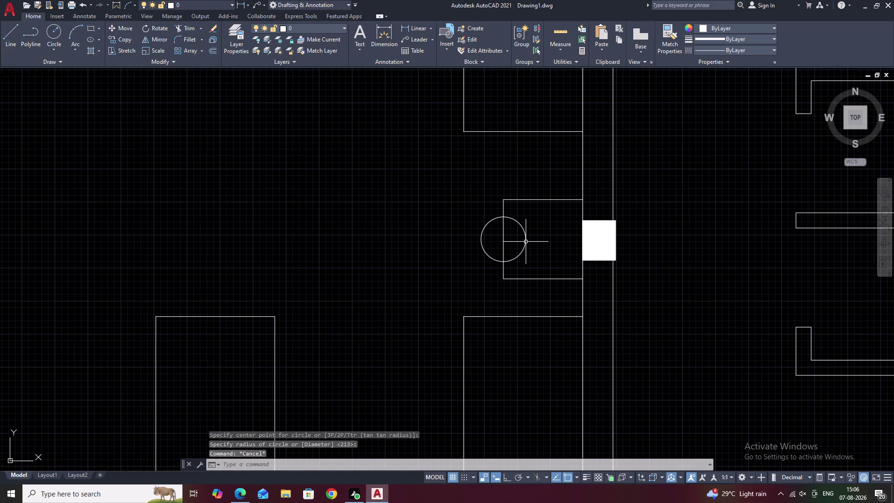
text(TR)
key(space)
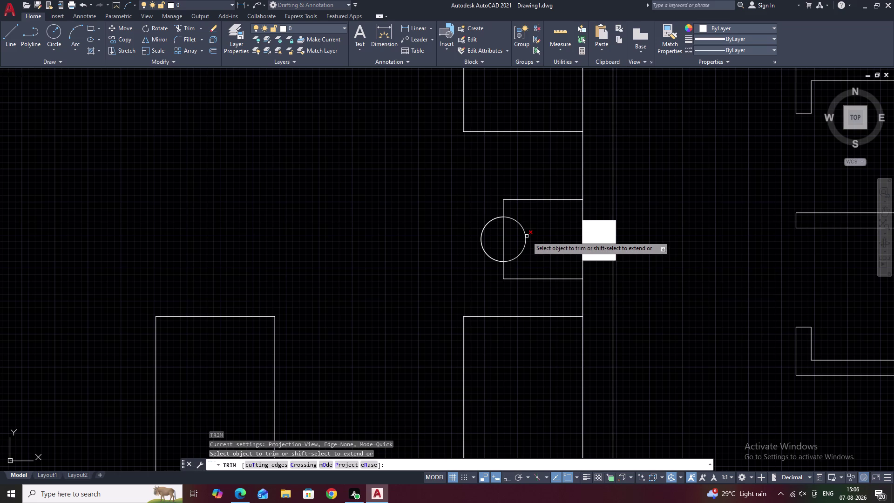
click(525, 239)
scroll(down, 3)
key(Escape)
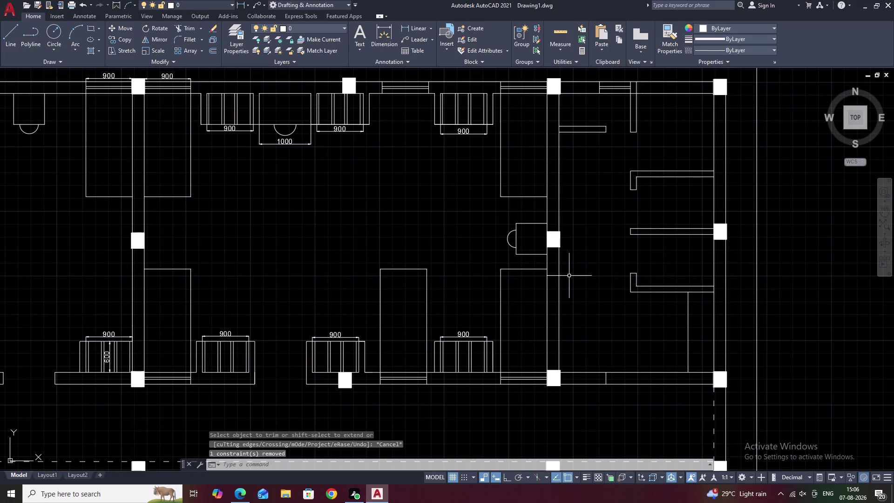
scroll(down, 3)
Erase the existing box and its semicircle in the top-left room.
middle_drag(400, 246, 477, 252)
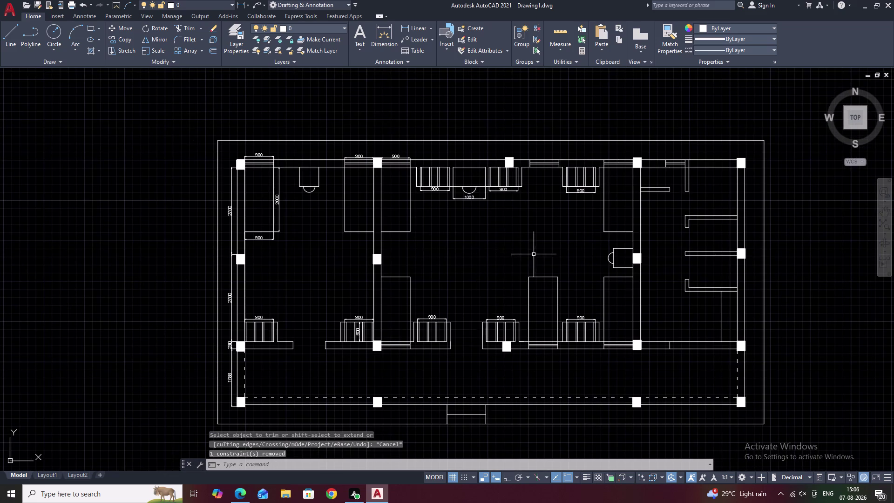
middle_drag(577, 259, 559, 260)
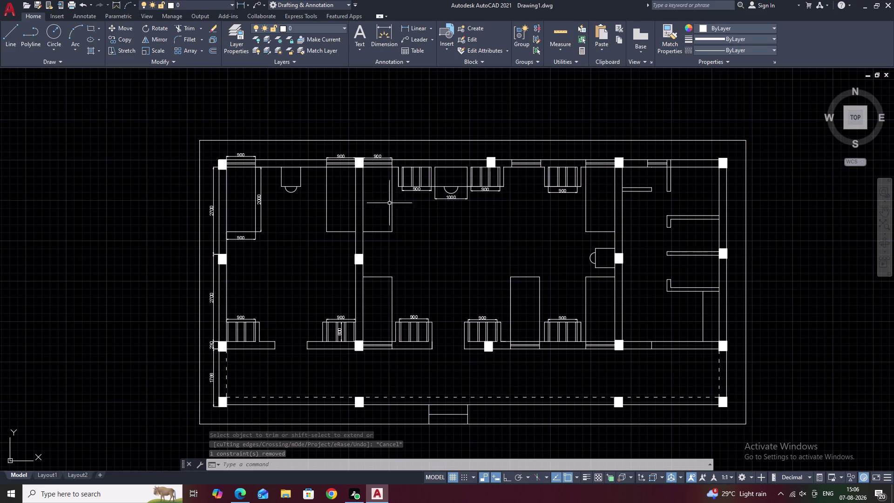
middle_drag(366, 180, 434, 253)
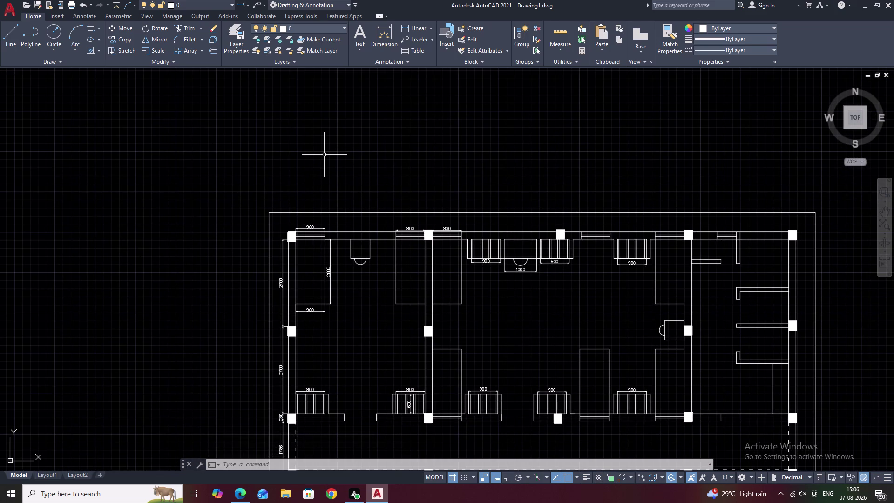
scroll(up, 3)
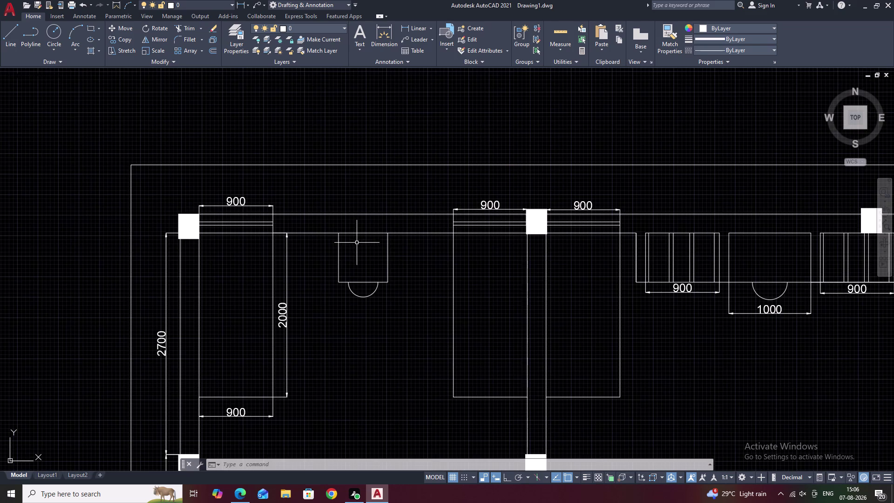
middle_drag(359, 264, 365, 237)
scroll(up, 3)
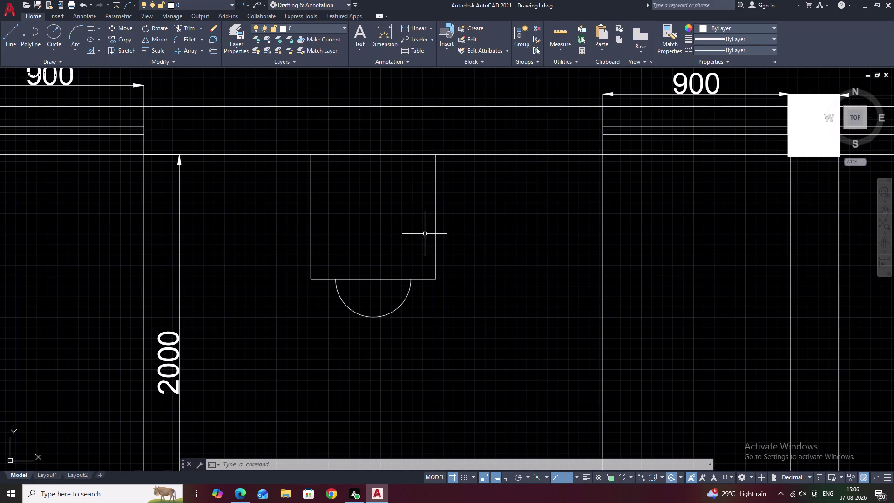
click(436, 227)
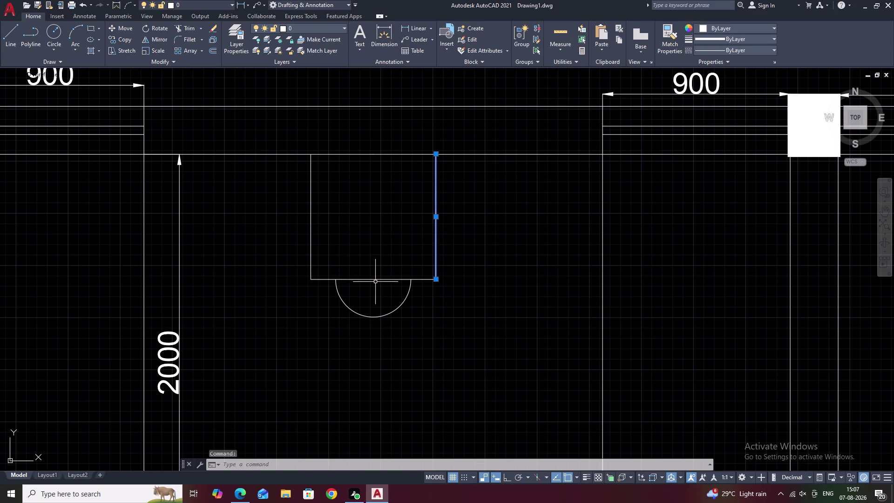
click(376, 279)
click(371, 317)
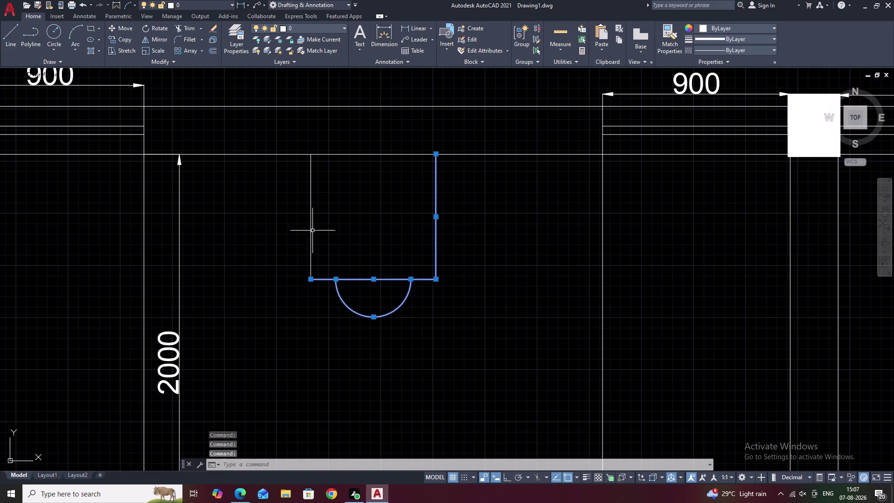
click(312, 220)
text(E)
key(space)
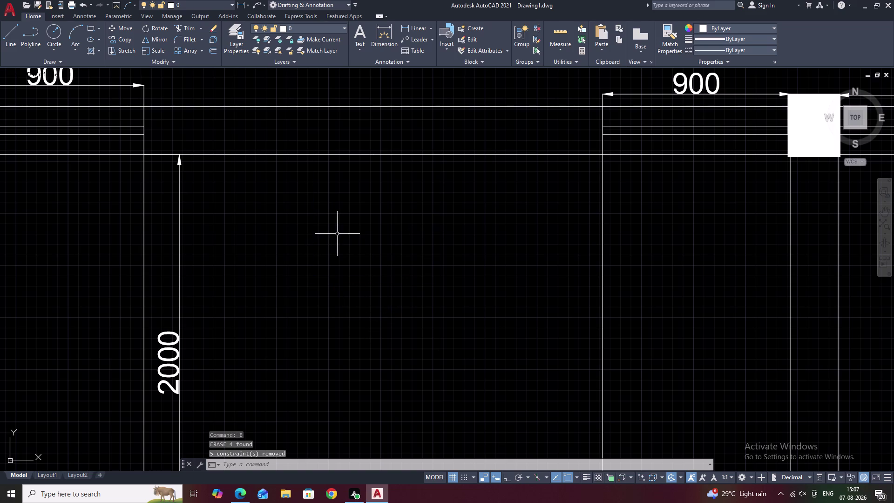
key(Escape)
Draw a 900 by 600 rectangle from the wall's inner edge using lines.
text(L)
key(space)
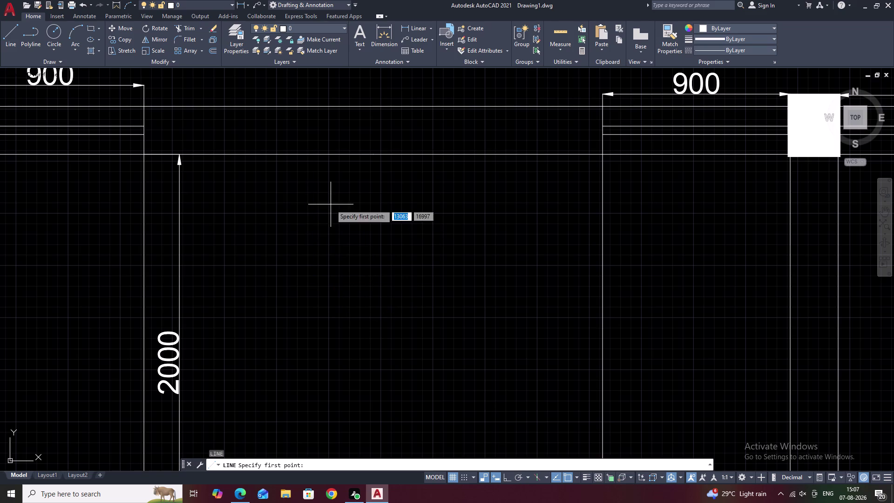
click(274, 157)
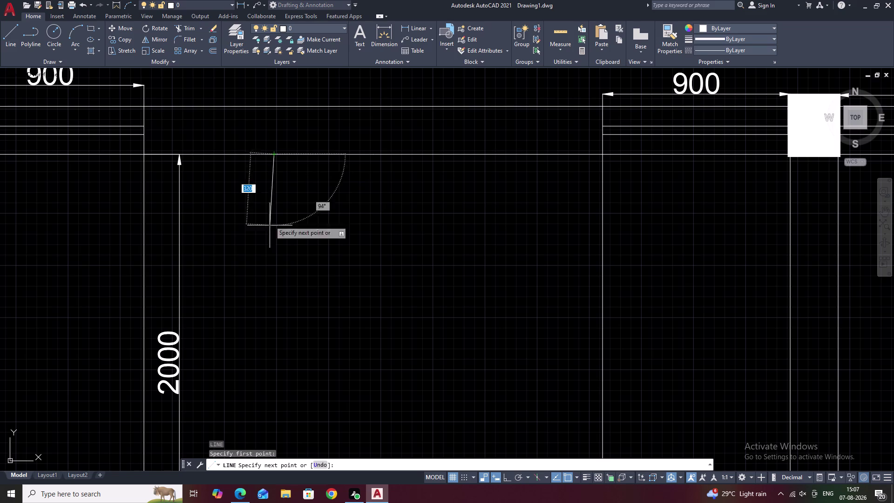
key(F8)
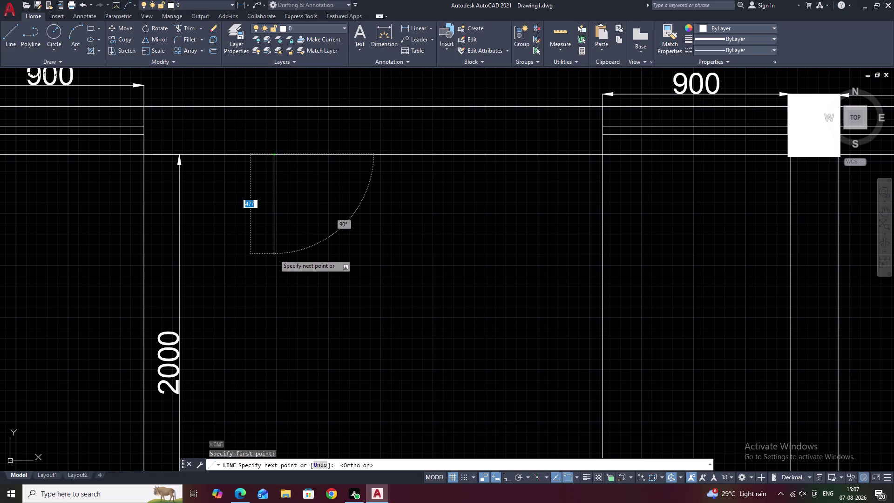
key(6)
text(00)
key(space)
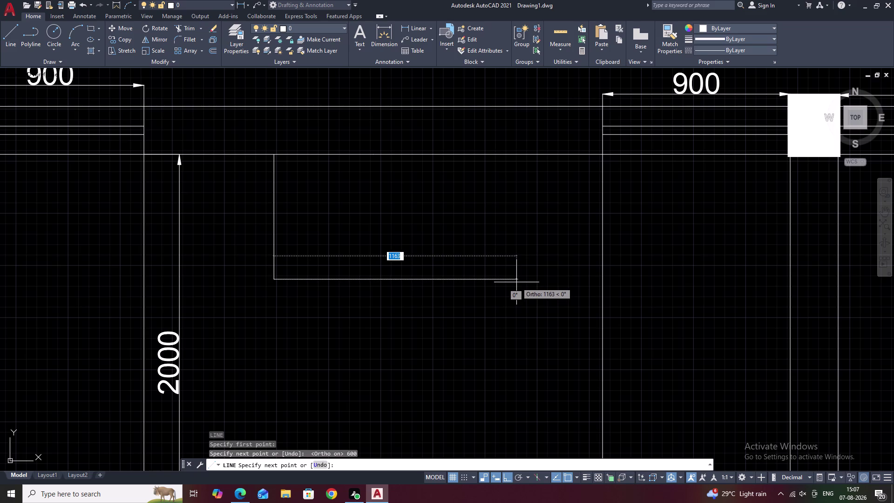
text(900)
key(space)
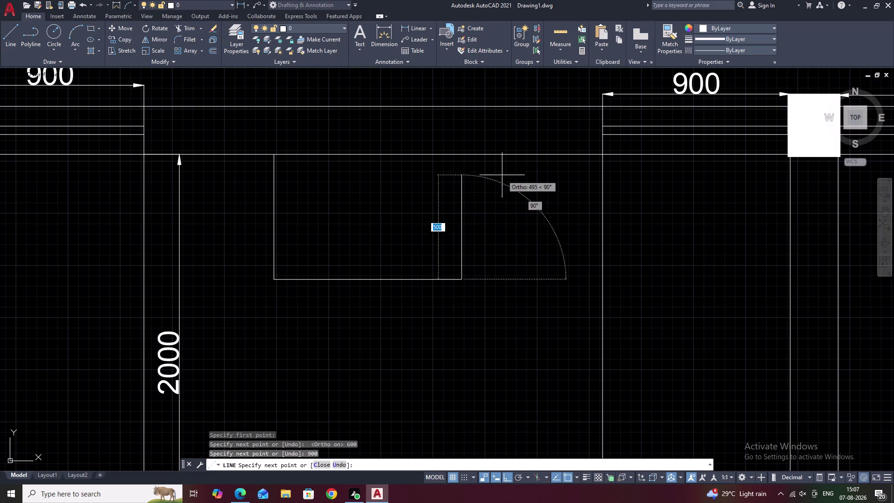
text(90)
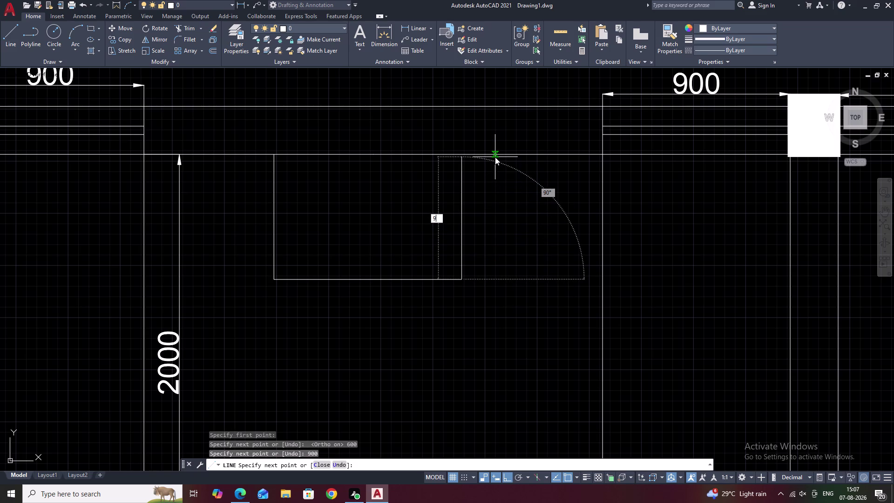
key(BackSpace)
text(60)
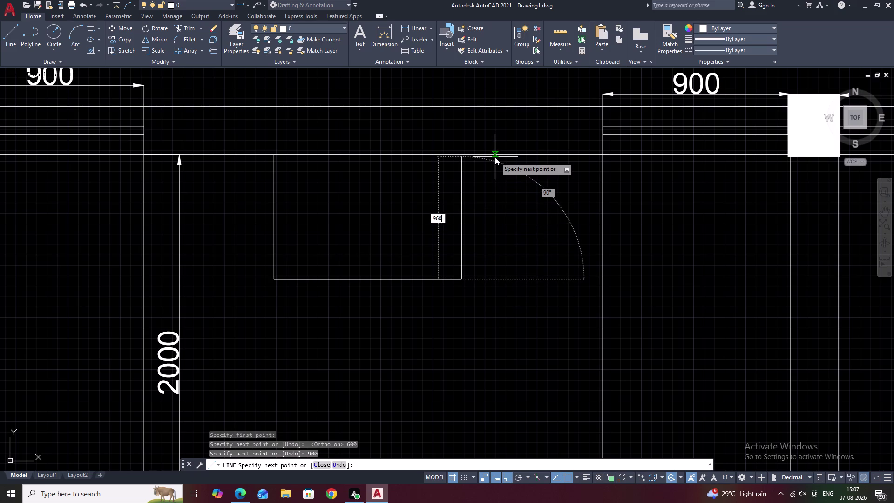
text(0)
key(BackSpace)
key(BackSpace)
key(BackSpace)
key(BackSpace)
text(600)
key(space)
key(Escape)
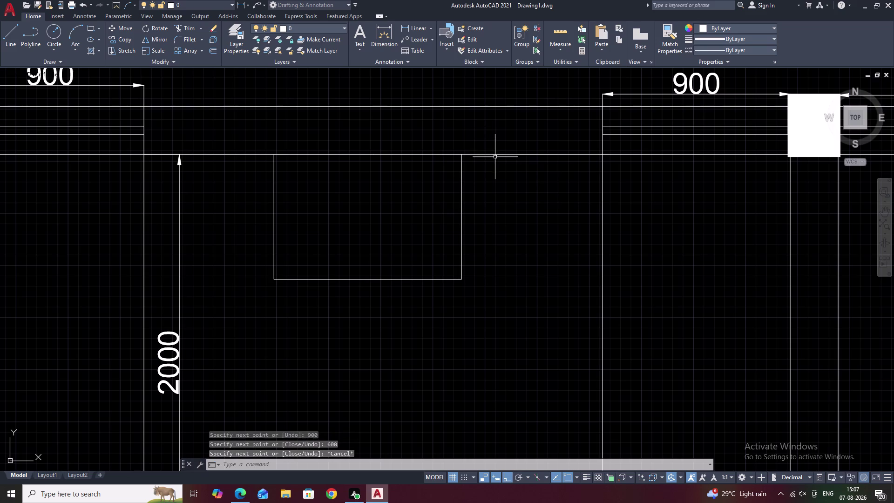
Draw a circle centred on the rectangle's bottom edge.
text(L)
key(space)
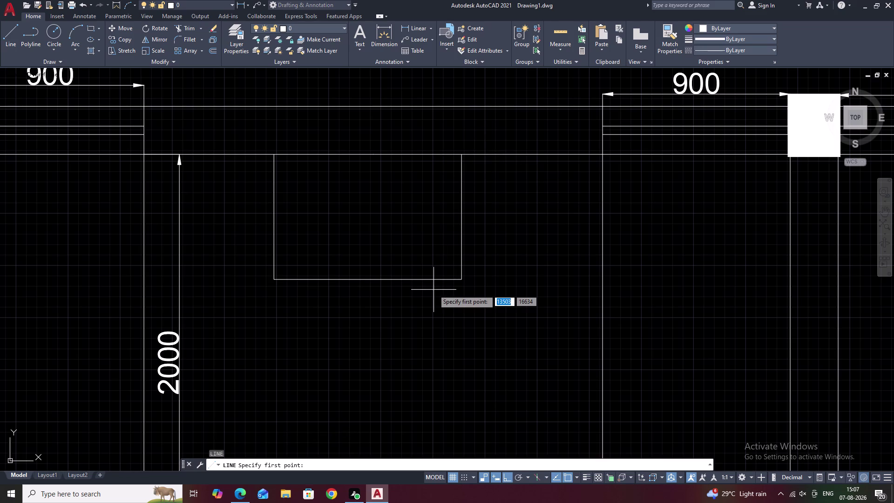
key(Escape)
text(C)
key(space)
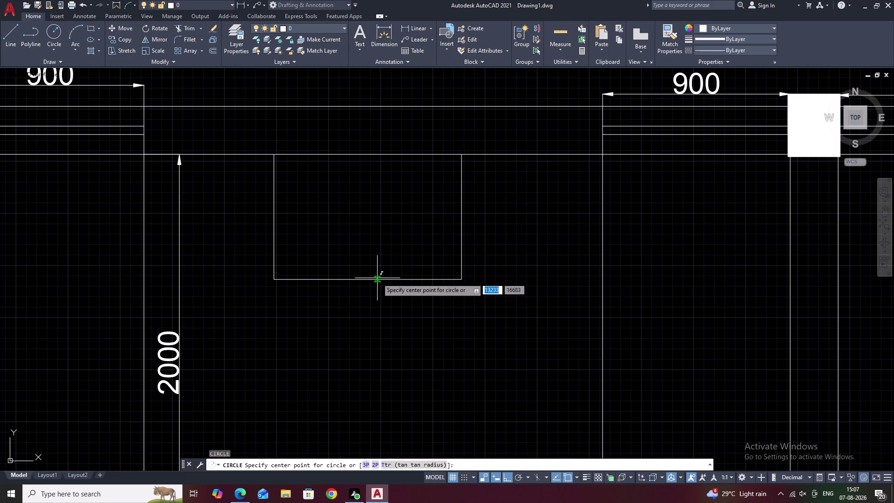
click(369, 281)
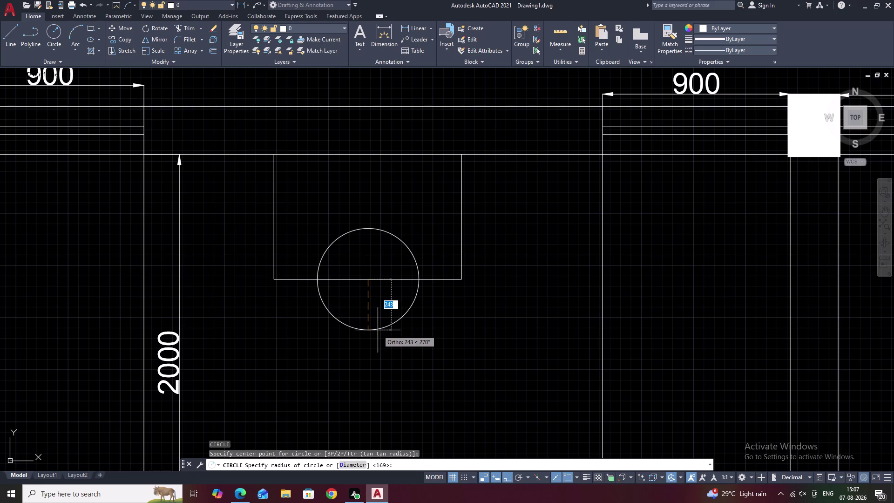
click(378, 331)
key(Escape)
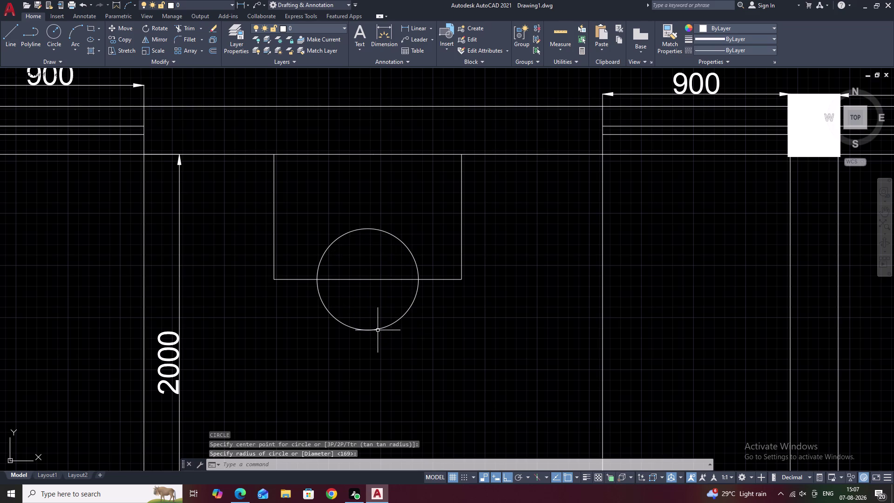
Fence-trim away the part of the circle inside the rectangle.
text(TR)
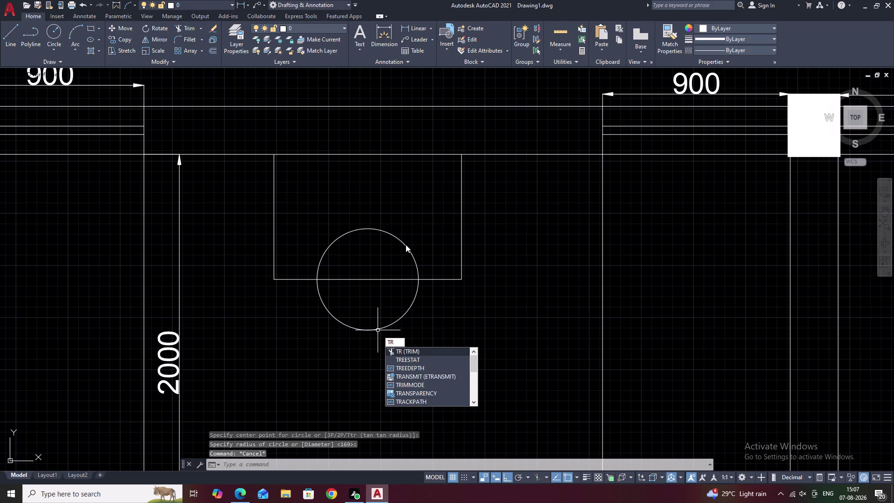
key(BackSpace)
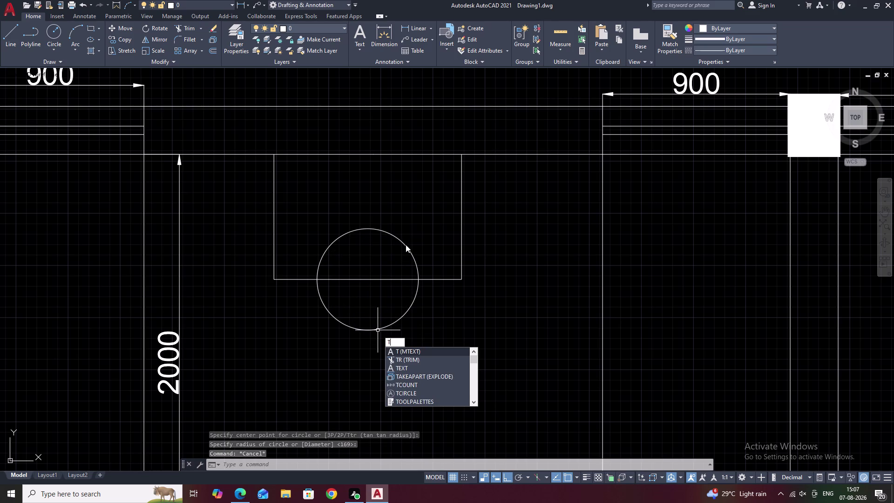
text(R)
key(space)
click(405, 242)
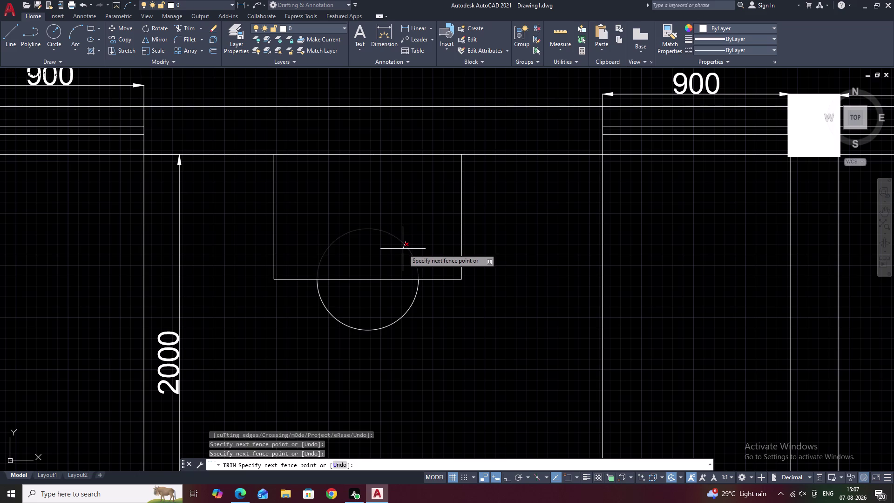
click(403, 249)
key(Escape)
scroll(down, 3)
middle_drag(443, 351, 515, 286)
scroll(down, 3)
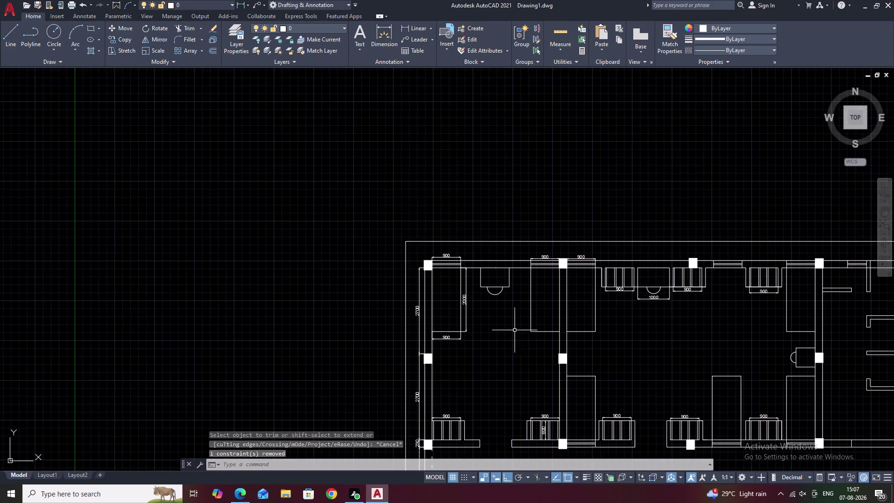
Try selecting the sideways basin beside the middle column, then clear the partial selection.
middle_drag(517, 344, 496, 276)
middle_drag(541, 305, 443, 301)
middle_drag(561, 295, 505, 300)
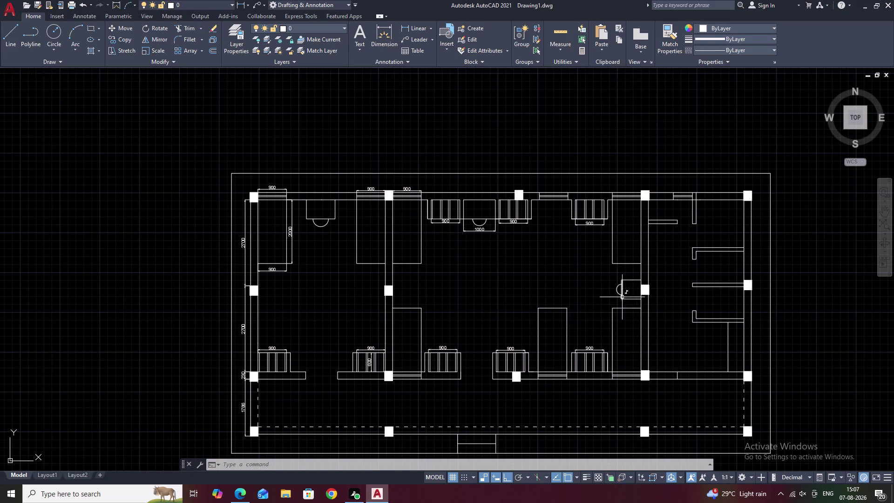
scroll(up, 3)
scroll(up, 3)
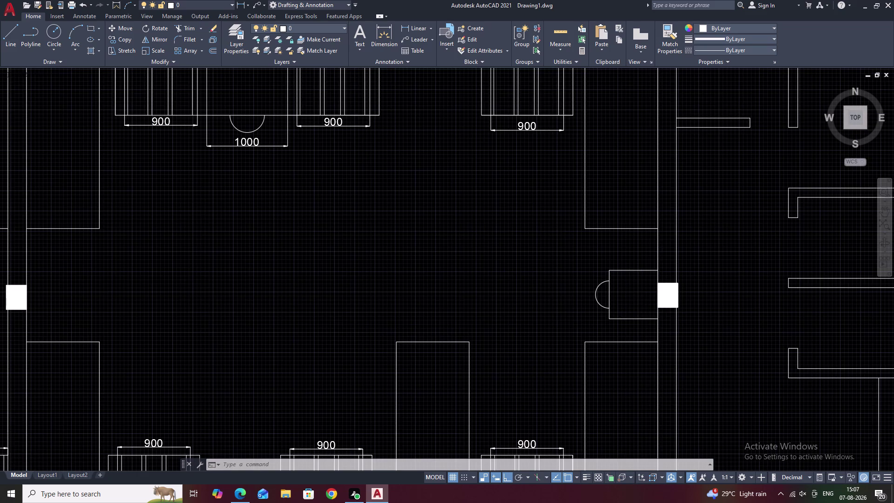
drag(615, 239, 583, 311)
click(585, 312)
right_click(585, 313)
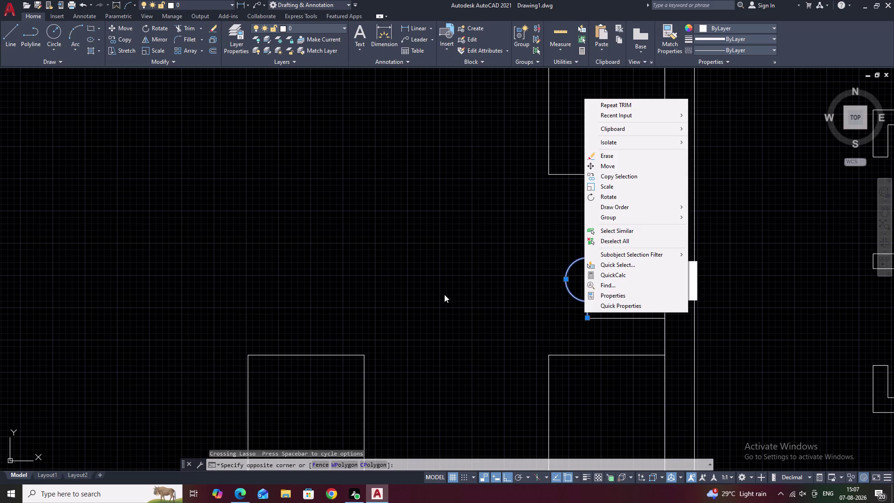
click(485, 292)
key(e)
key(Escape)
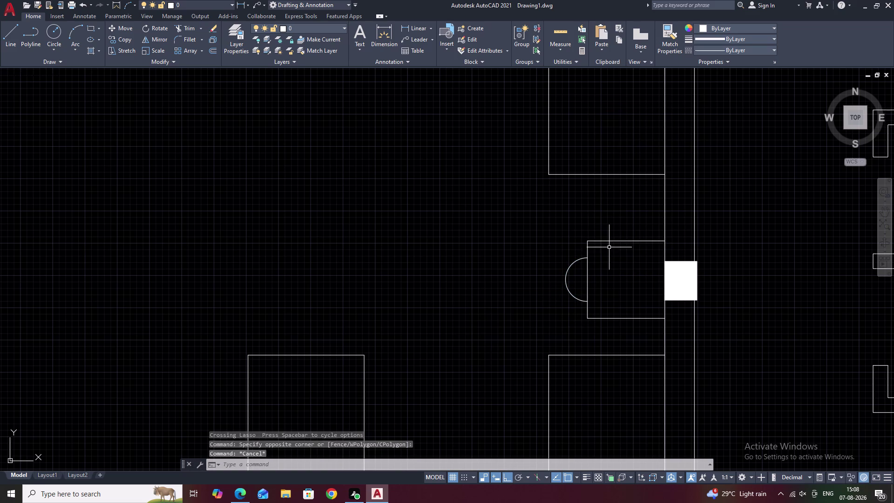
Erase the entire sideways basin fixture beside the column, then return to the top-left rooms.
drag(618, 232, 618, 332)
click(618, 332)
right_click(618, 332)
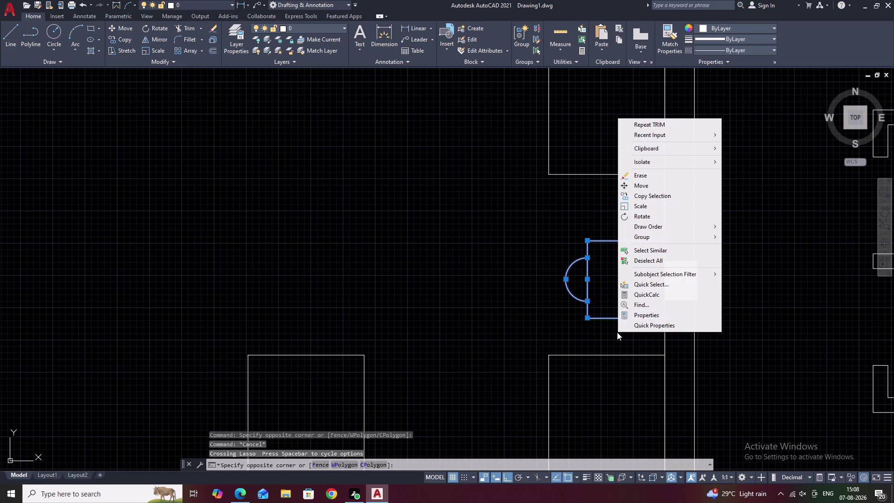
text(E)
key(space)
scroll(down, 3)
middle_drag(497, 272, 642, 312)
middle_drag(418, 284, 576, 307)
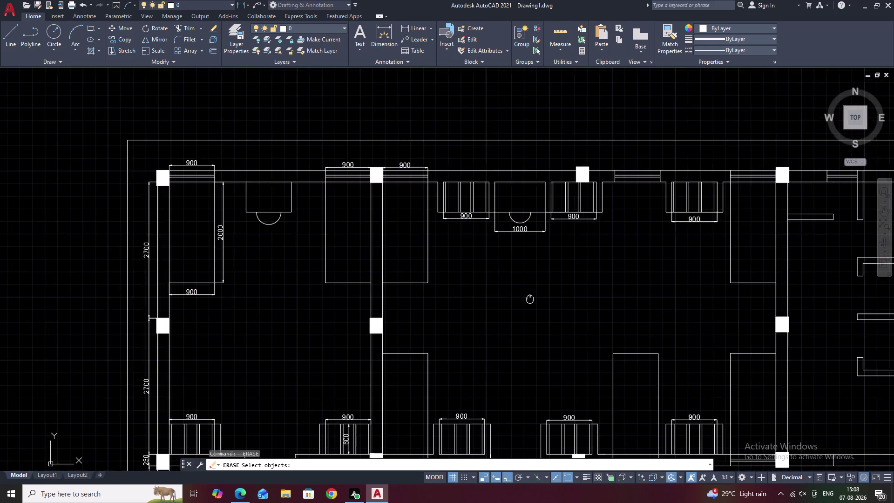
Copy the basin under the top wall to a spot above the plan.
scroll(up, 3)
drag(452, 203, 366, 223)
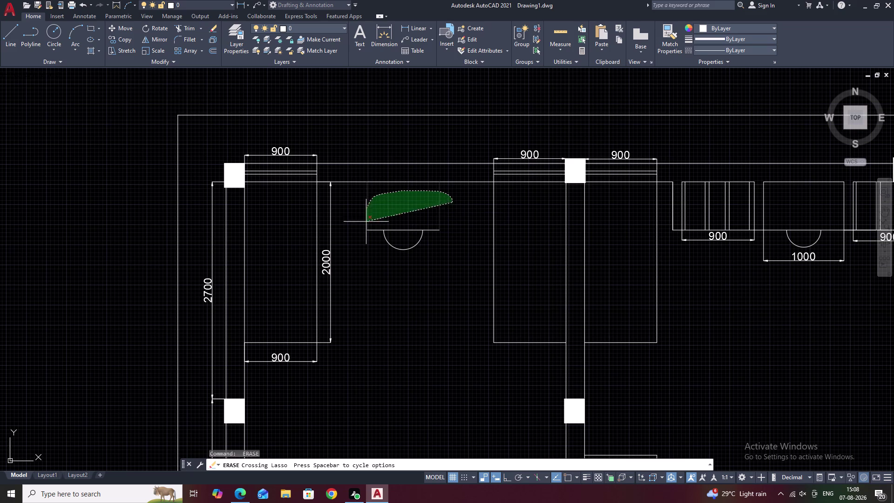
drag(366, 223, 380, 244)
key(ctrl+z)
key(Escape)
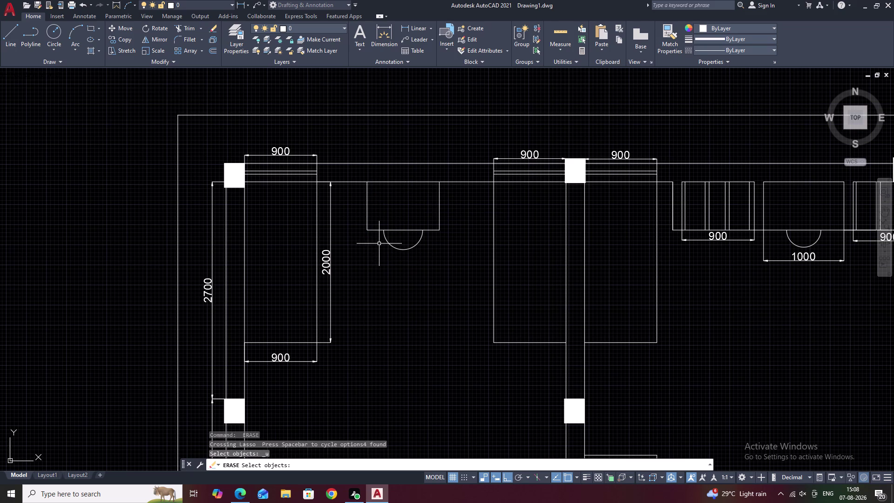
click(448, 205)
click(379, 242)
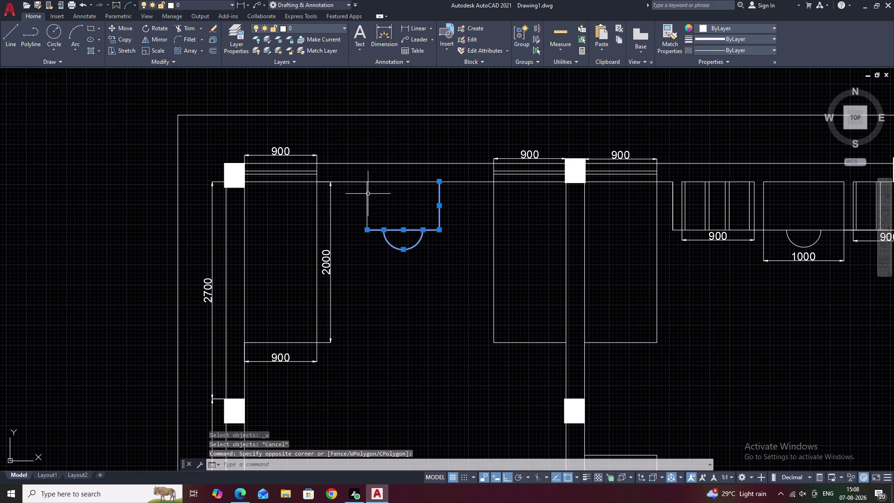
click(366, 200)
text(C)
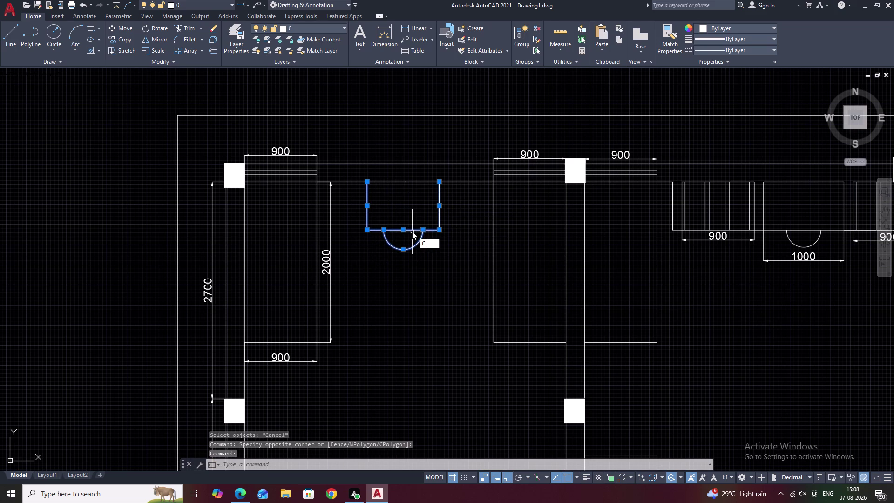
text(O)
key(space)
click(406, 220)
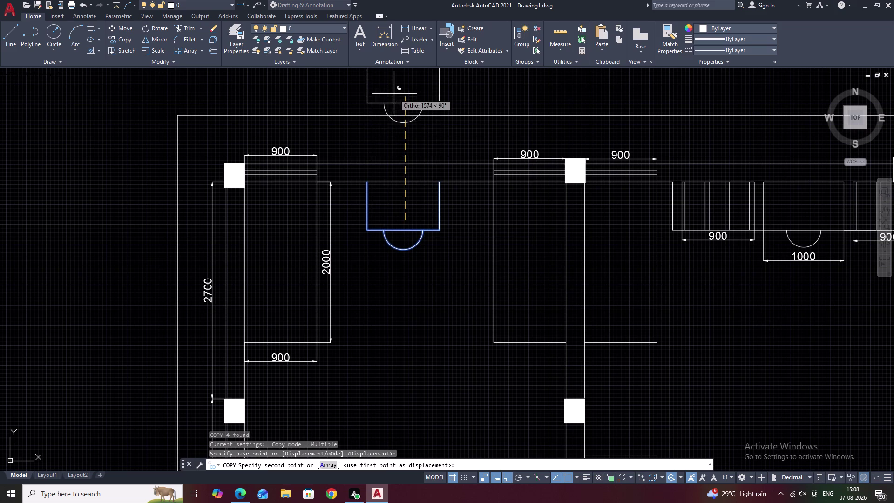
middle_drag(394, 93, 391, 280)
click(436, 185)
key(Escape)
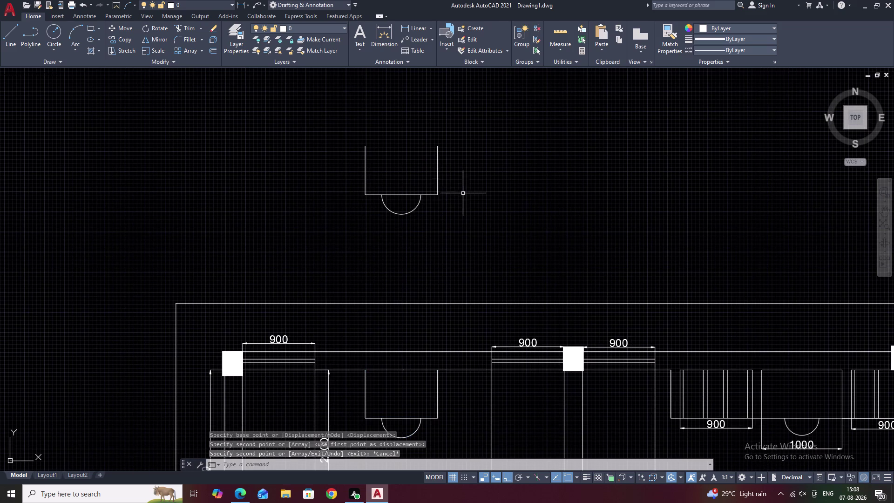
Rotate the copied basin 90° about its corner so its semicircle faces left.
drag(431, 144, 419, 239)
drag(465, 143, 458, 140)
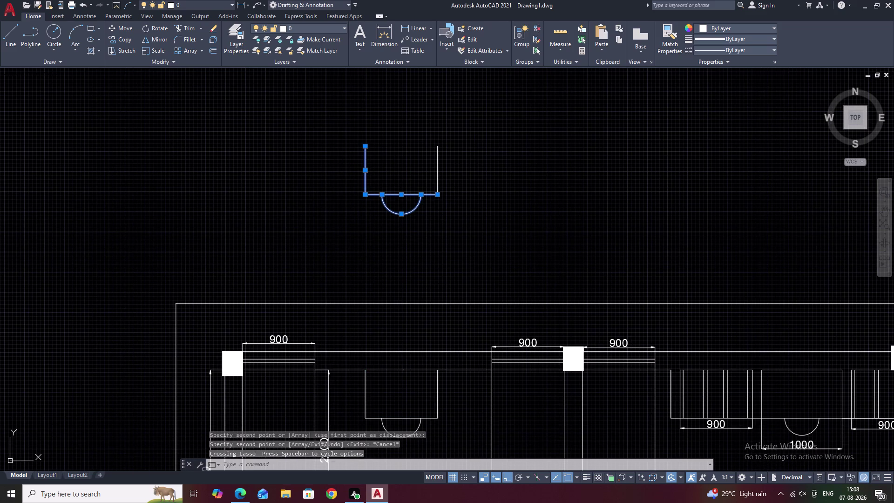
drag(455, 139, 425, 217)
drag(458, 140, 455, 140)
drag(474, 143, 432, 196)
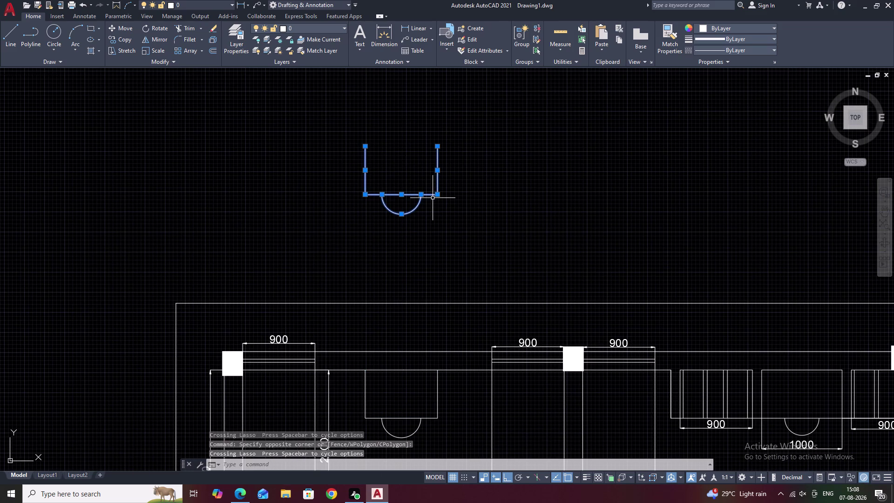
text(RP)
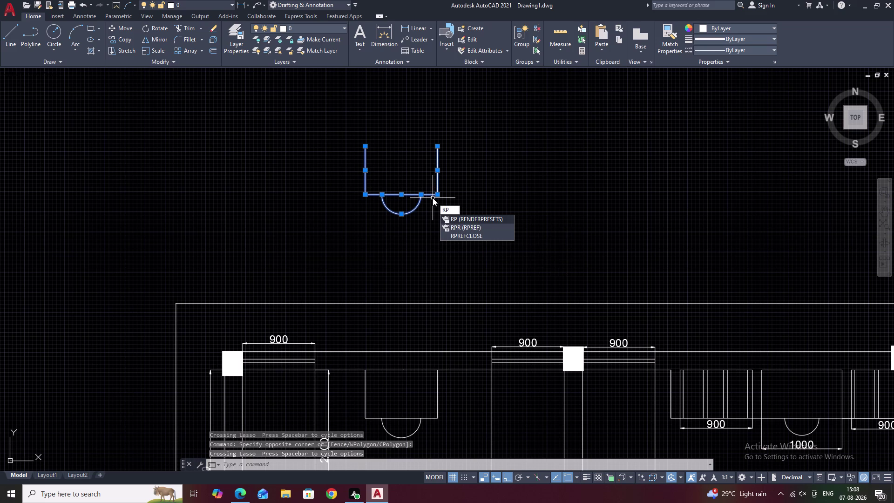
key(BackSpace)
text(O)
key(space)
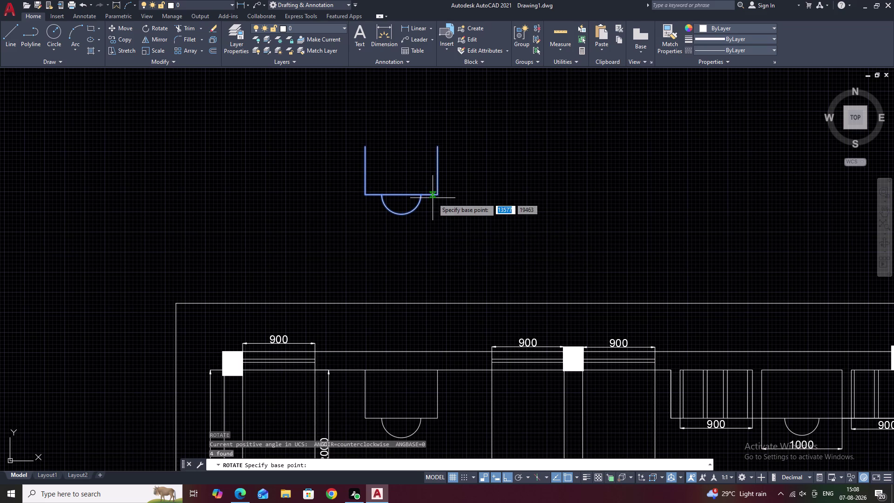
click(437, 146)
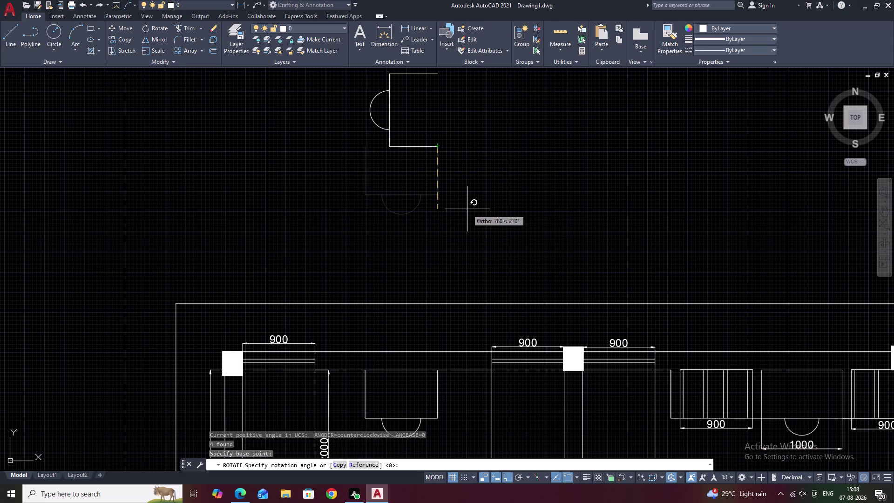
click(467, 210)
middle_drag(467, 199, 494, 253)
Select the rotated basin and start moving it from a corner base point.
drag(483, 112, 456, 112)
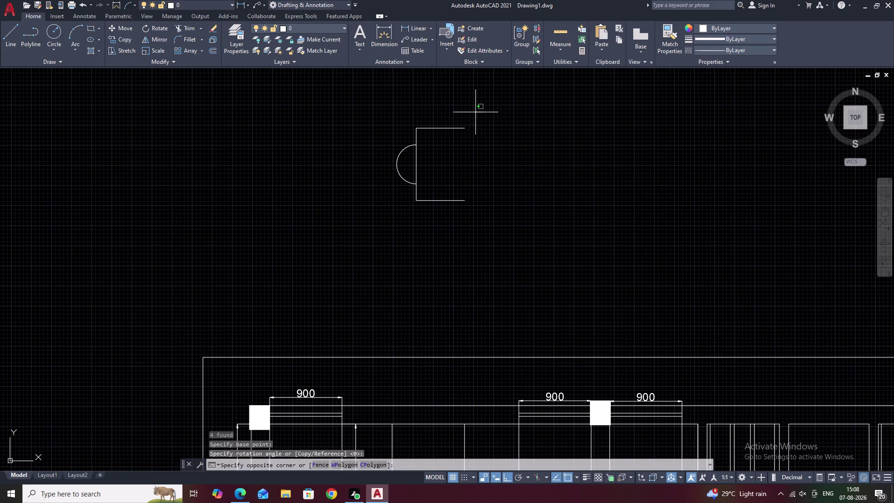
drag(457, 111, 387, 225)
drag(495, 157, 448, 232)
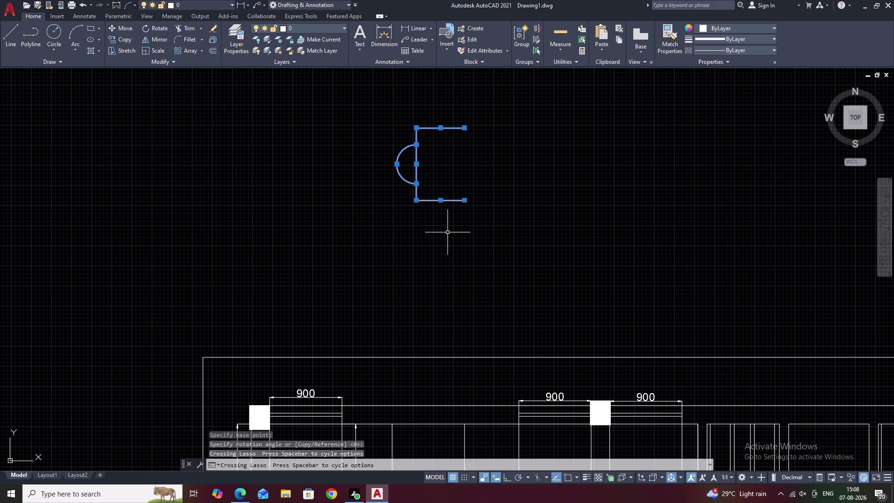
text(M)
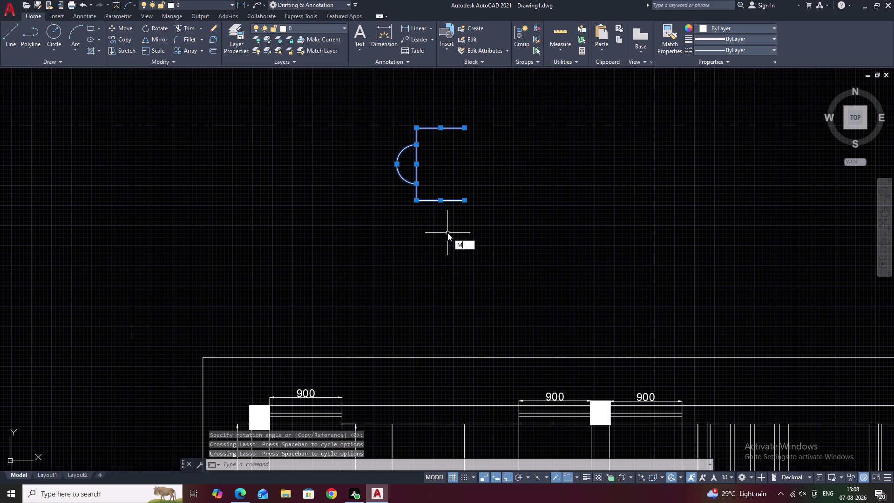
key(space)
click(467, 128)
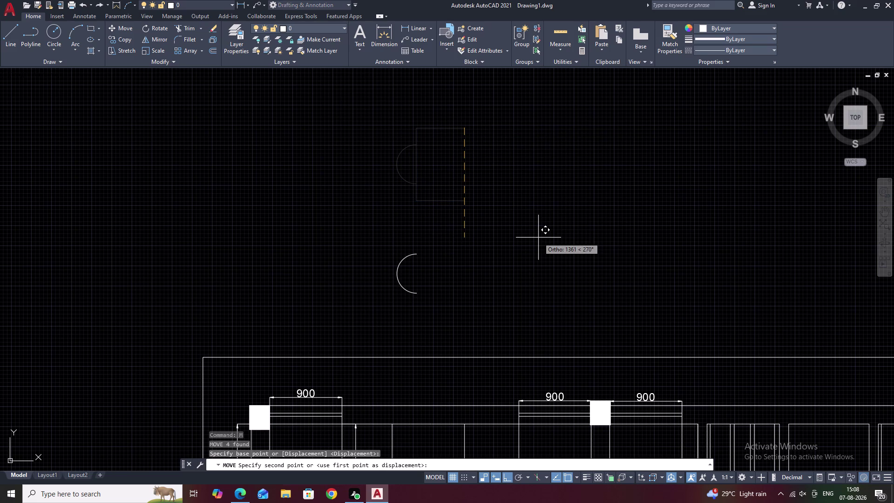
key(F9)
key(F8)
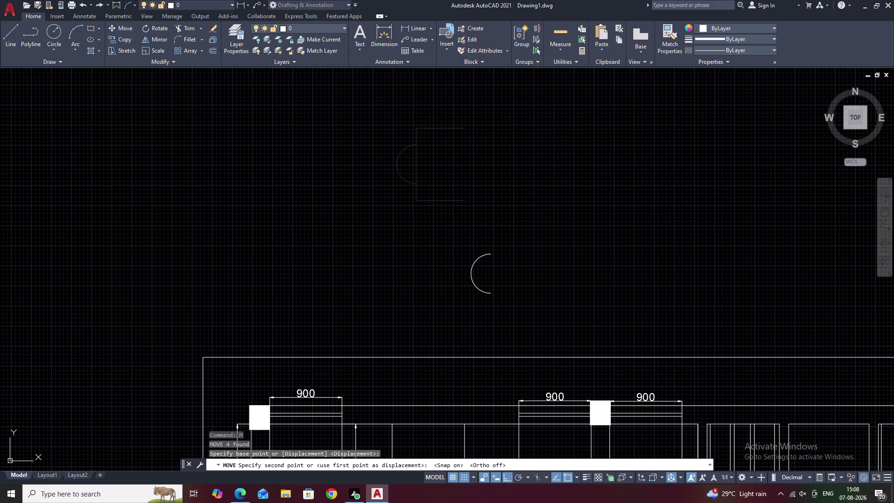
Place the basin against the wall corner beside the column, then view the whole plan.
scroll(down, 3)
middle_drag(585, 266, 542, 200)
scroll(up, 3)
scroll(up, 3)
scroll(up, 3)
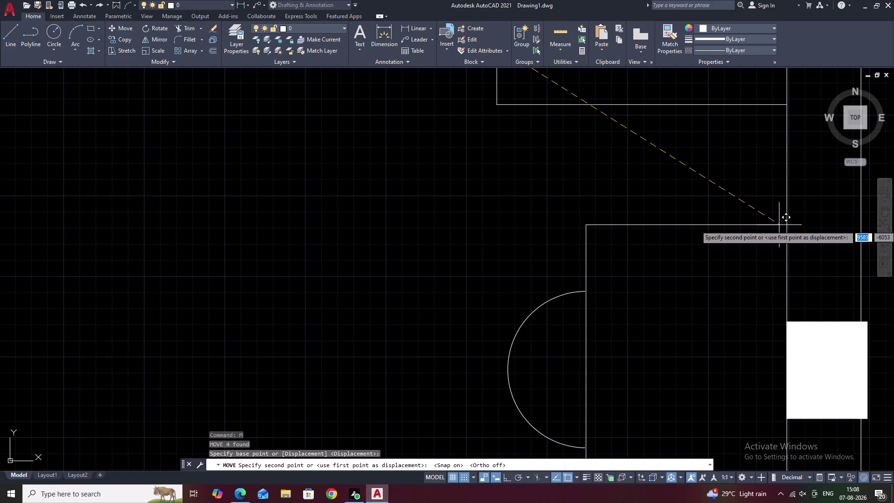
scroll(down, 3)
middle_drag(781, 225, 754, 191)
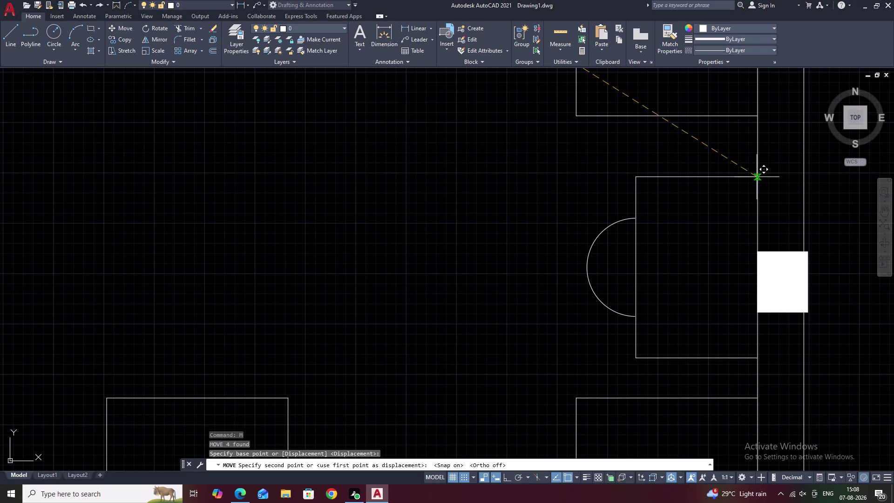
click(757, 176)
key(Escape)
scroll(down, 3)
middle_drag(766, 191, 754, 191)
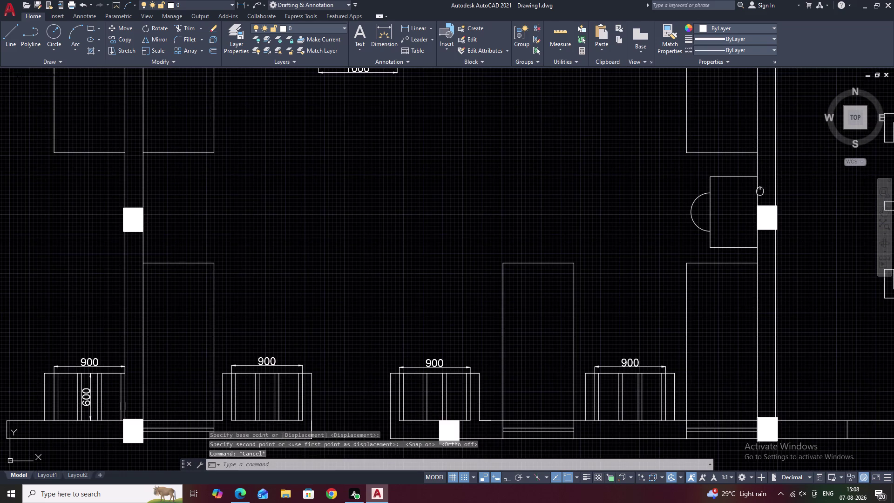
middle_drag(754, 191, 673, 184)
scroll(down, 3)
middle_drag(693, 228, 616, 220)
middle_drag(459, 207, 424, 204)
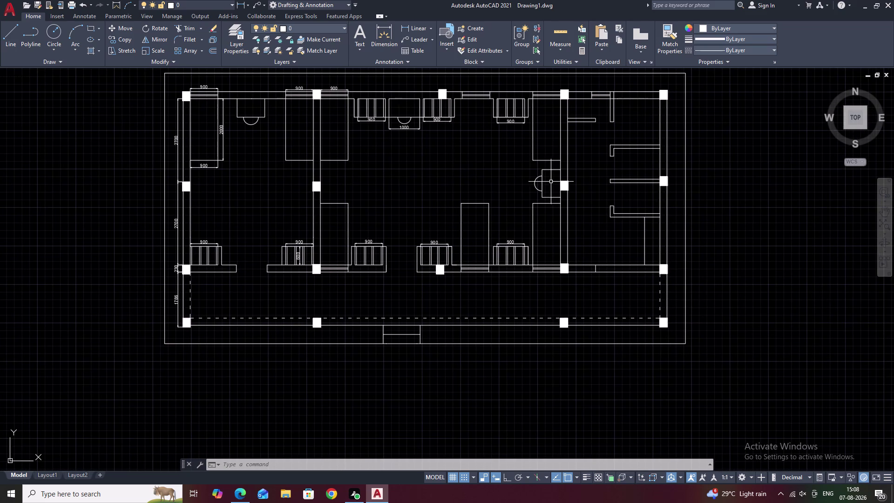
drag(551, 182, 534, 184)
scroll(up, 3)
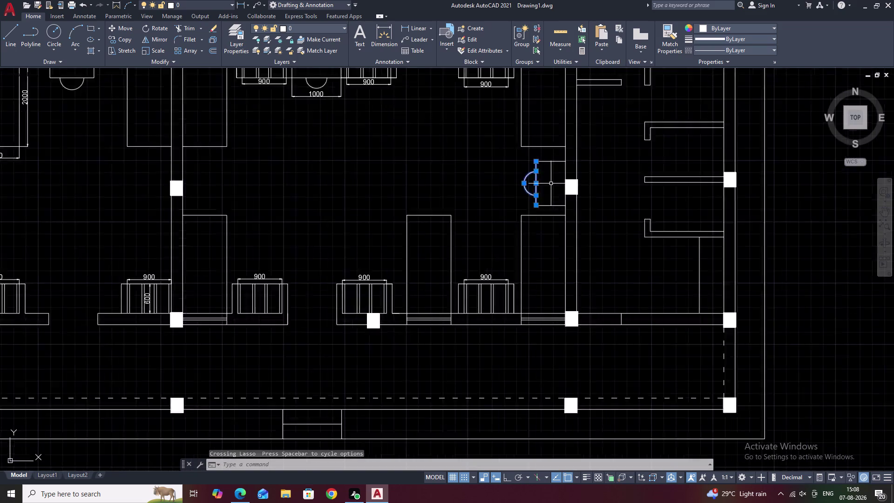
scroll(up, 3)
click(542, 239)
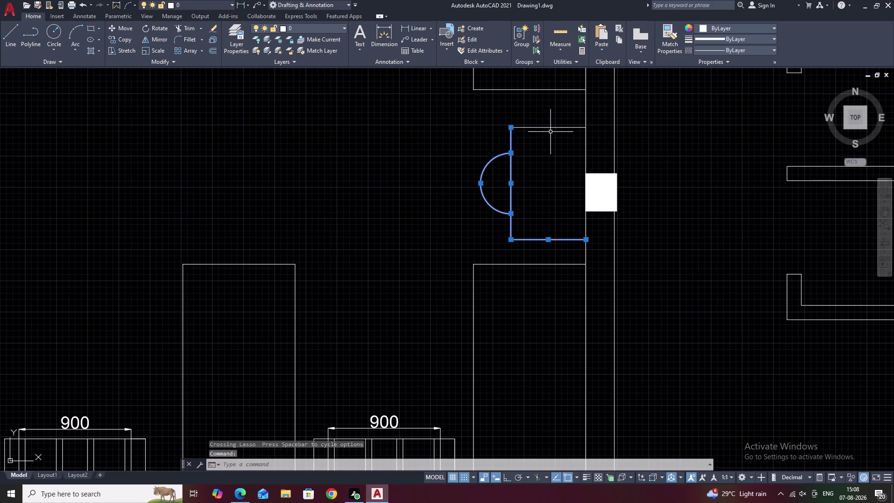
click(552, 125)
double_click(552, 128)
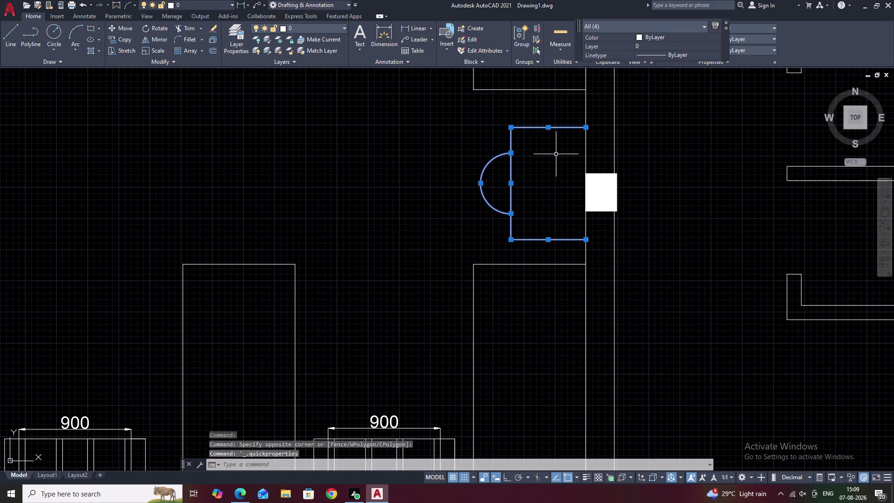
text(MI)
key(space)
scroll(down, 3)
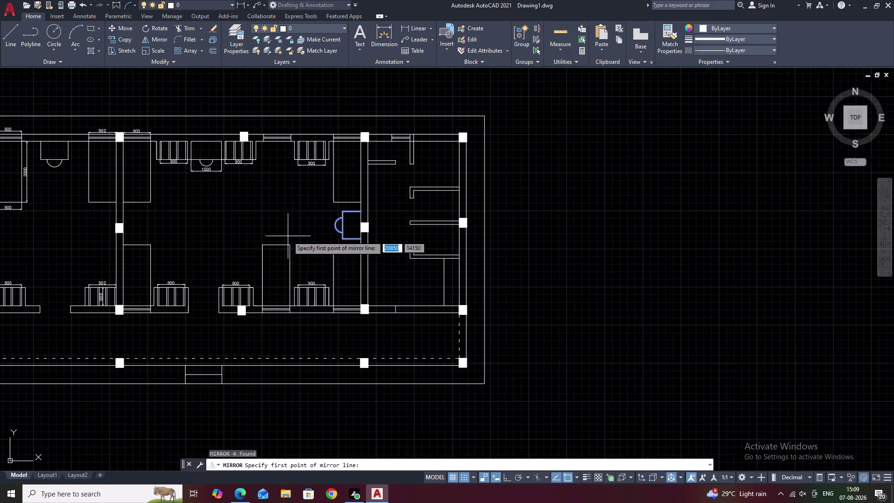
middle_drag(278, 263, 333, 227)
click(275, 278)
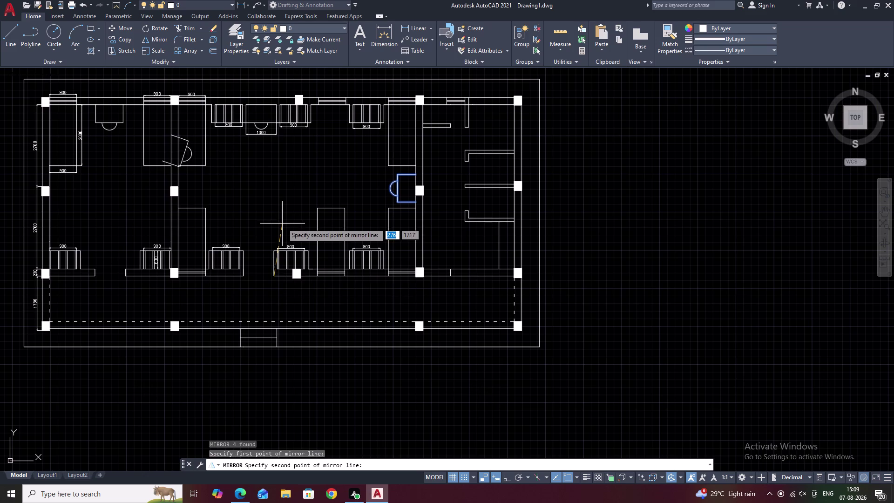
key(Escape)
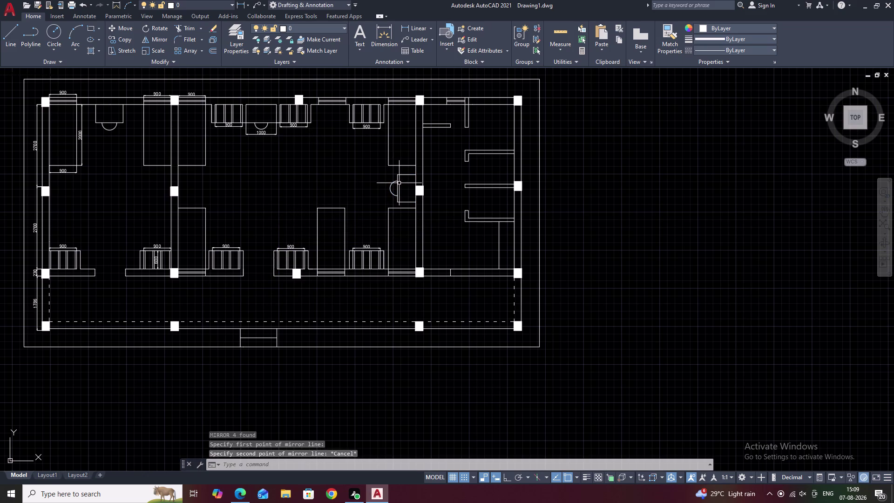
click(399, 183)
click(396, 187)
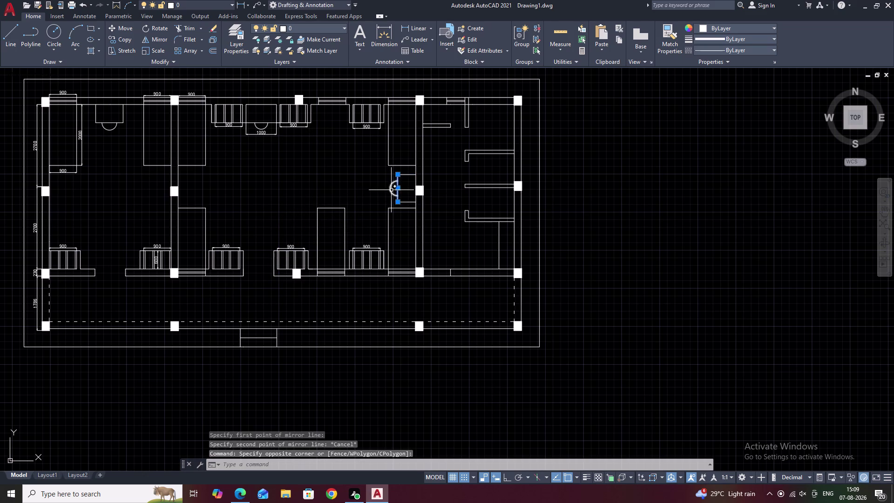
click(392, 190)
click(409, 202)
click(408, 174)
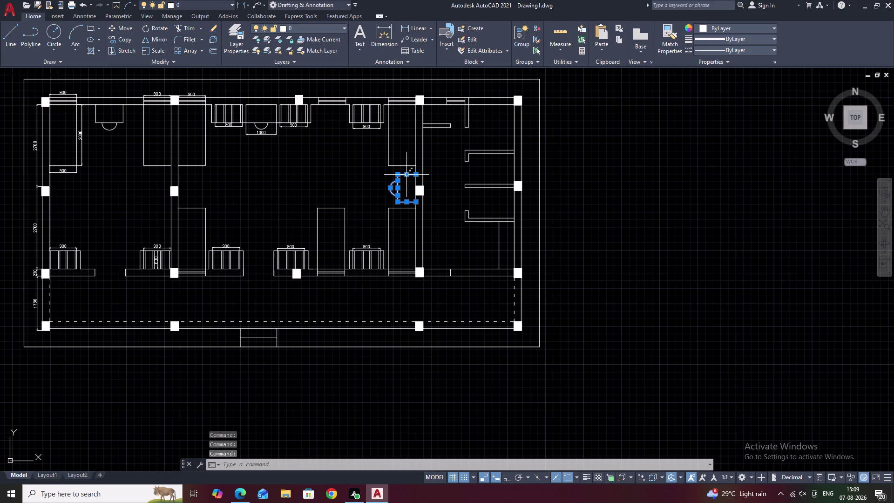
text(MI)
key(space)
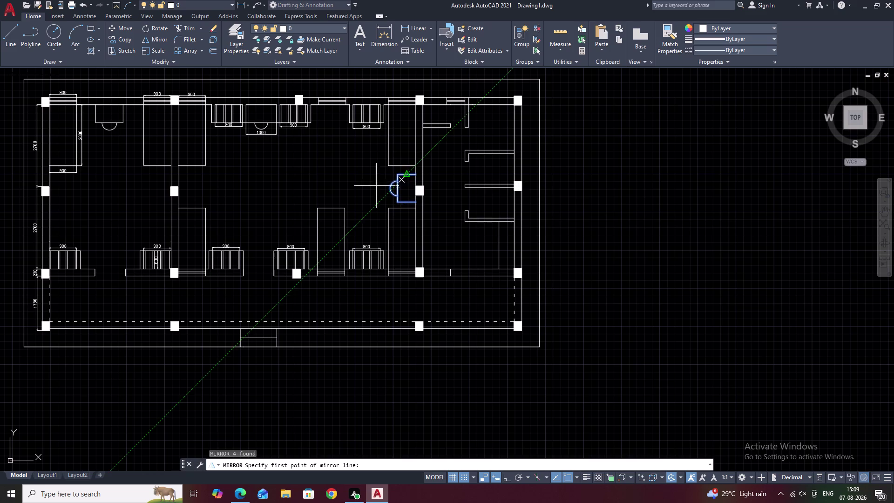
scroll(up, 3)
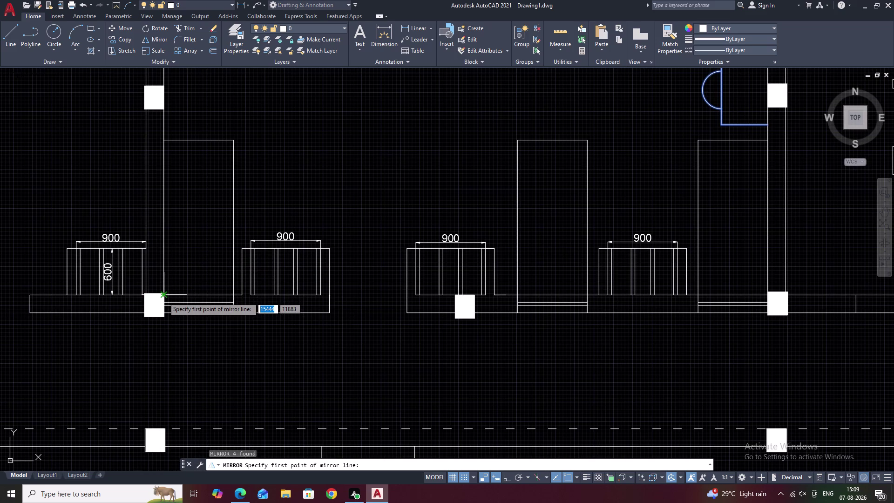
click(163, 292)
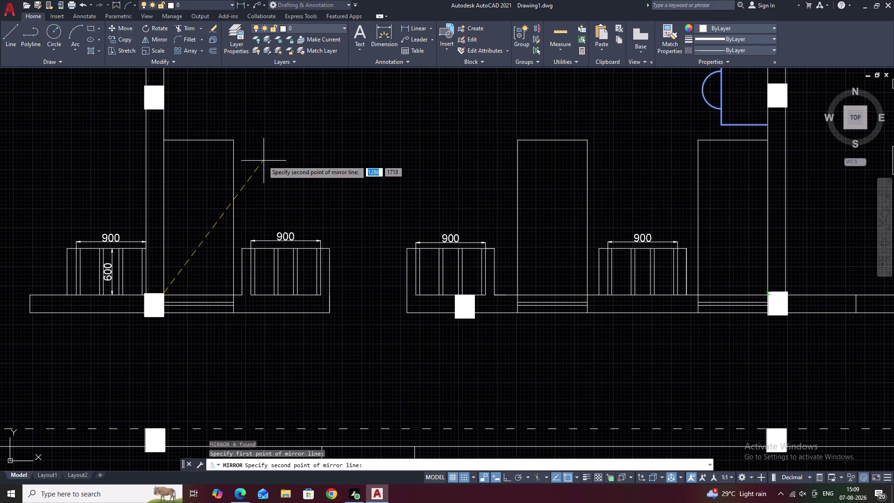
key(Escape)
middle_drag(460, 165, 388, 202)
scroll(up, 3)
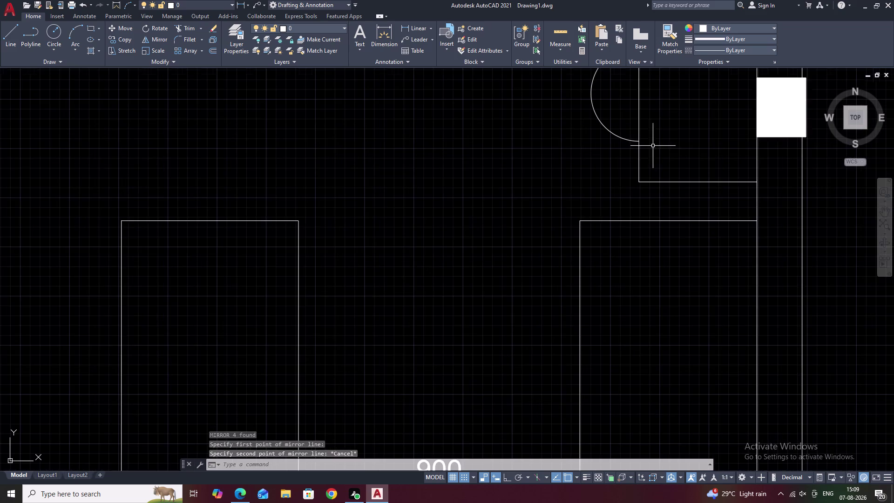
scroll(down, 3)
middle_drag(657, 132, 622, 155)
drag(634, 103, 633, 102)
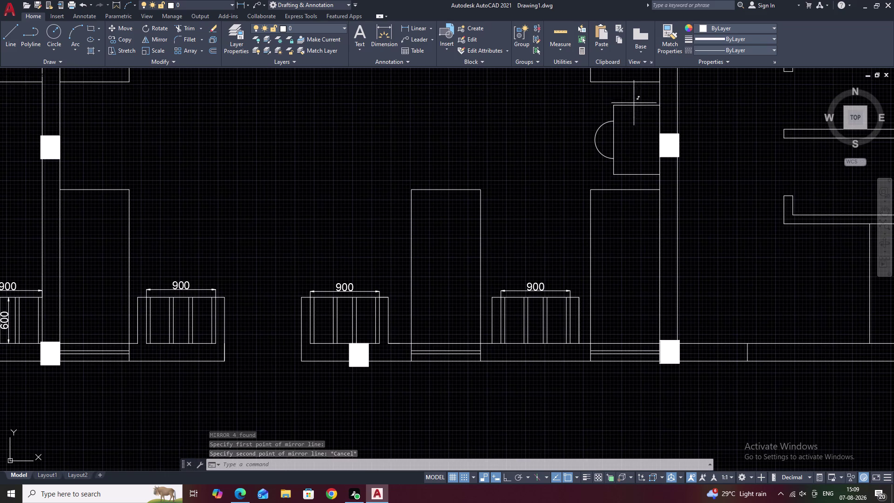
Copy the door beside the right column to a point further left in the room.
drag(633, 102, 632, 176)
double_click(632, 176)
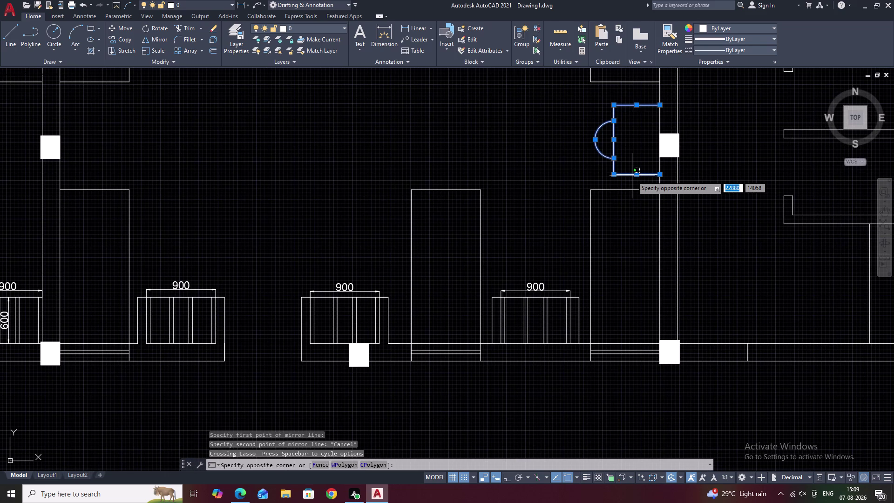
scroll(up, 3)
scroll(down, 3)
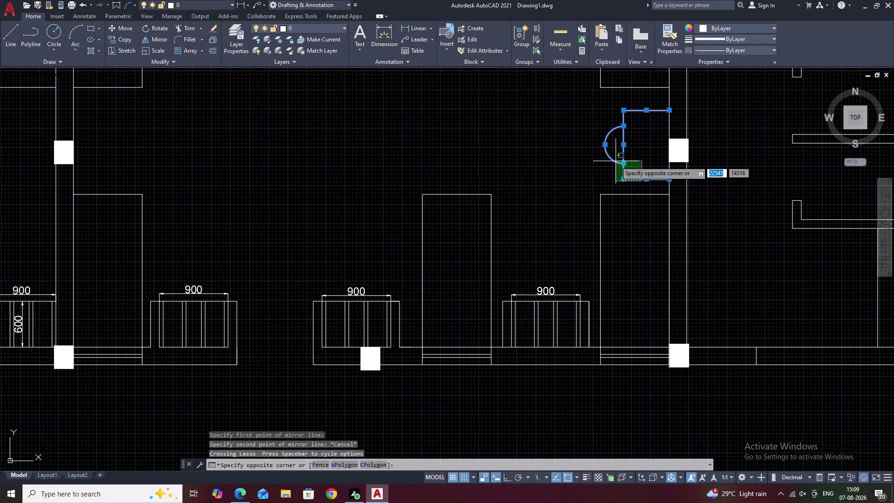
text(CO)
key(space)
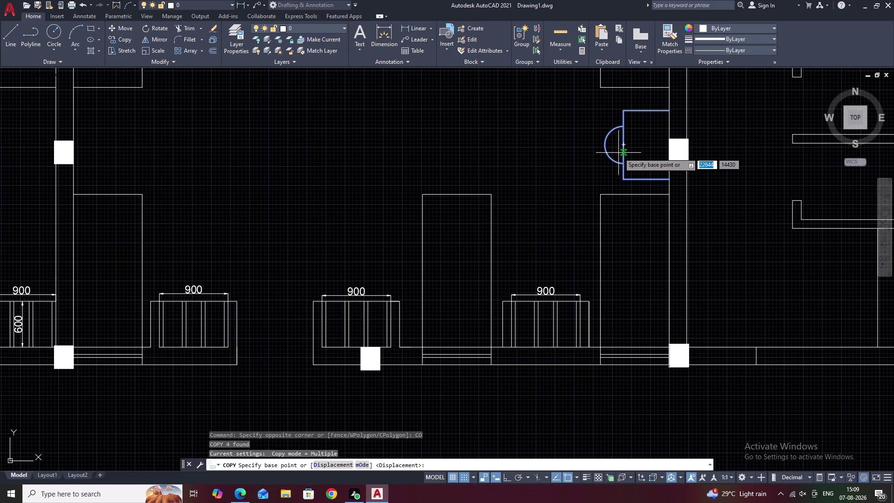
click(619, 153)
click(333, 150)
key(Escape)
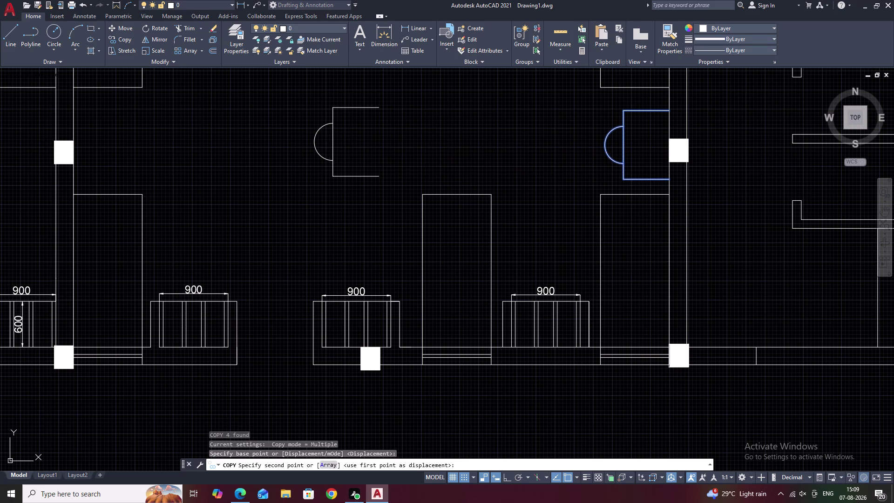
Mirror the copied door about a vertical axis so its swing faces the other way.
scroll(down, 3)
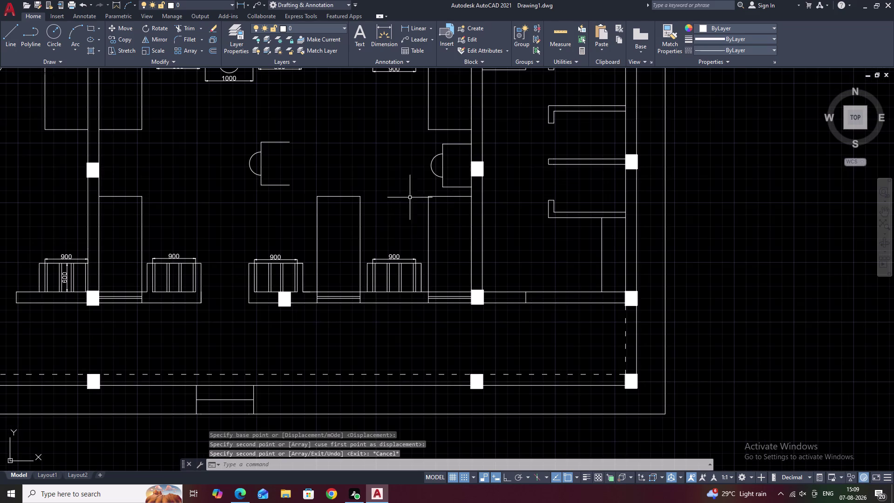
drag(314, 127, 275, 195)
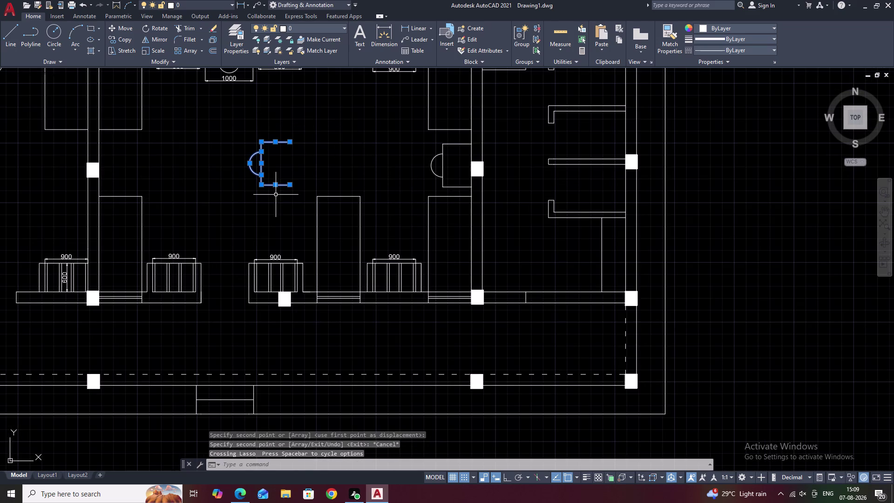
text(MI)
key(space)
click(307, 164)
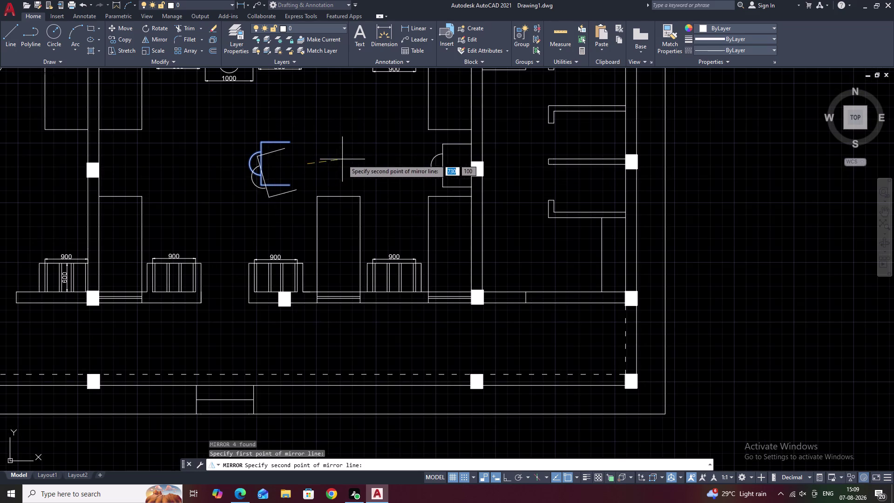
key(F8)
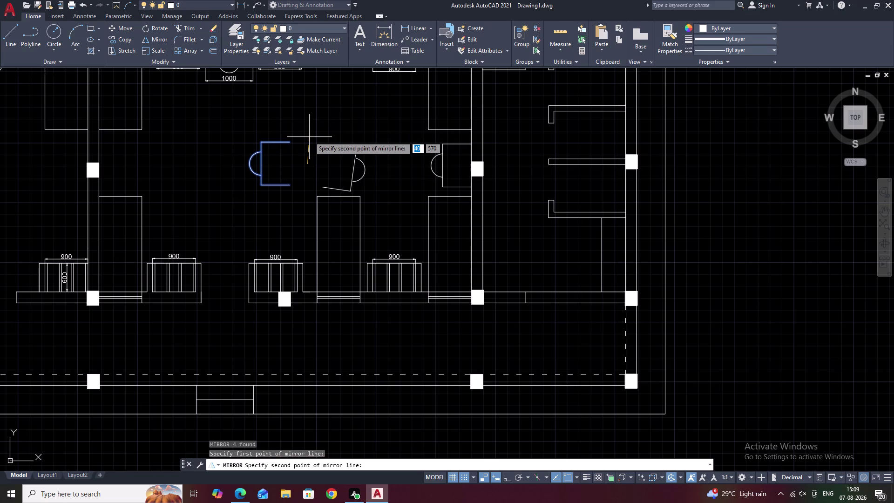
click(310, 137)
drag(328, 157, 309, 137)
drag(363, 135, 336, 184)
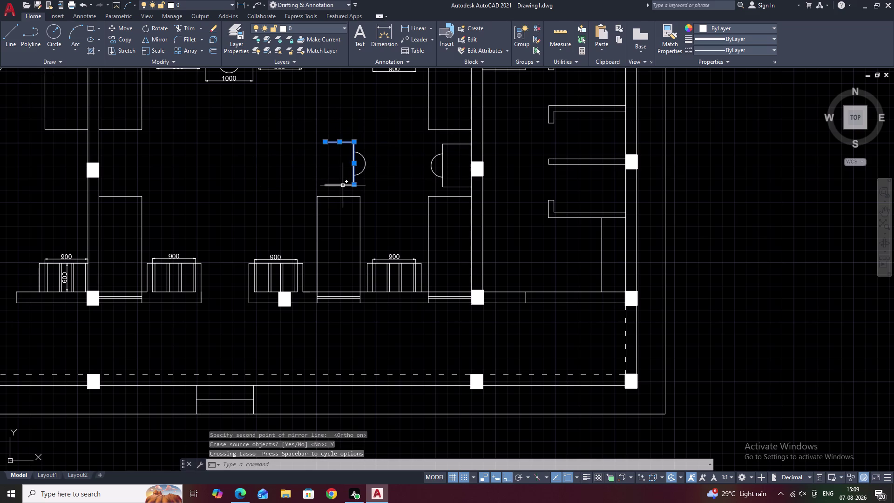
scroll(up, 3)
drag(341, 180, 334, 196)
click(323, 190)
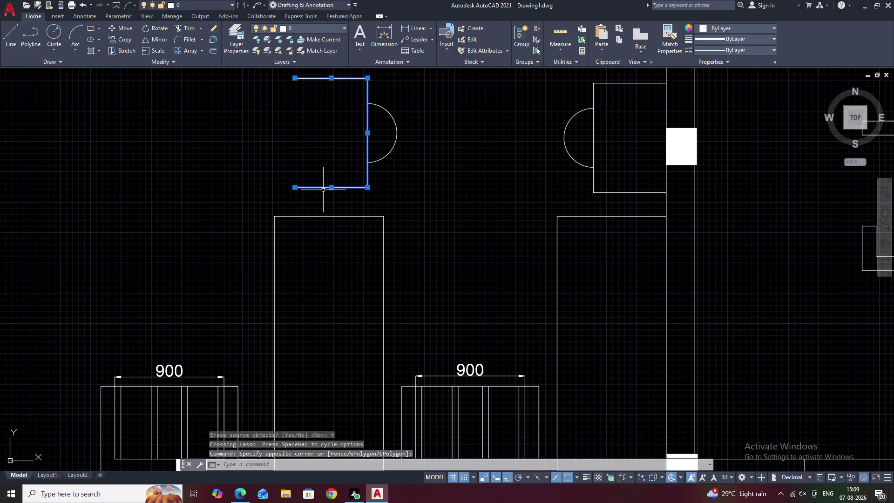
drag(412, 104, 369, 152)
text(M)
key(space)
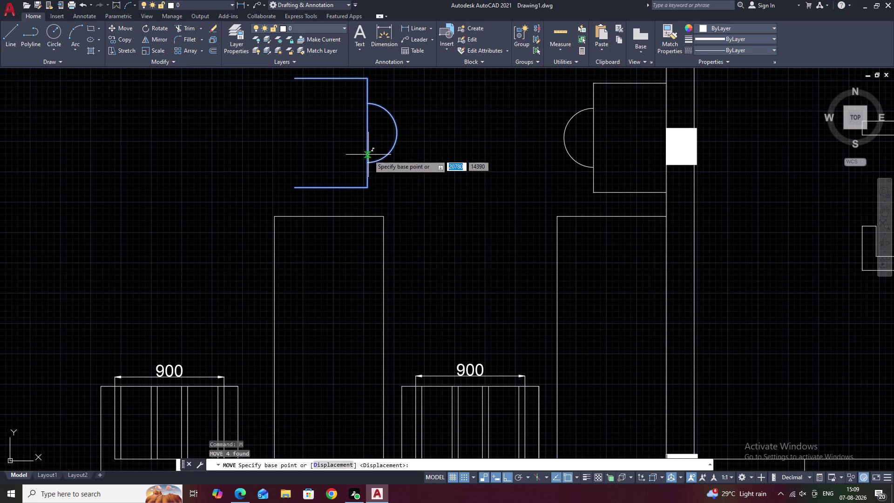
click(294, 188)
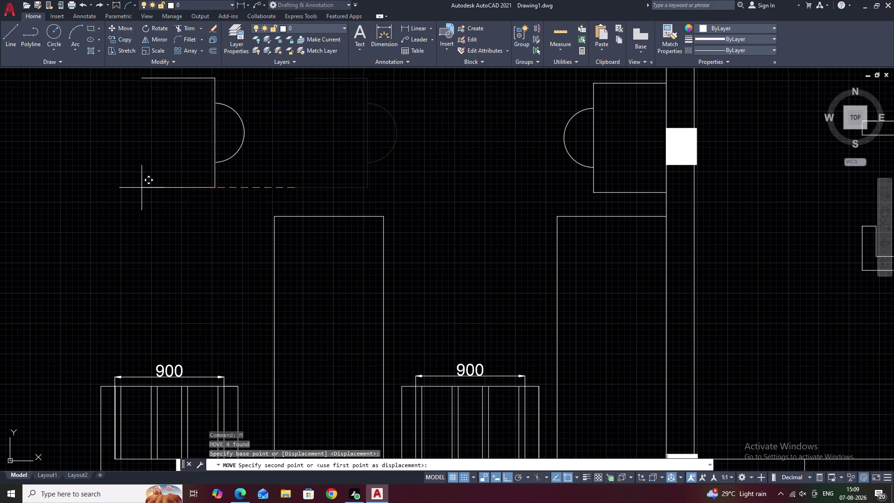
scroll(down, 3)
middle_drag(129, 186, 392, 198)
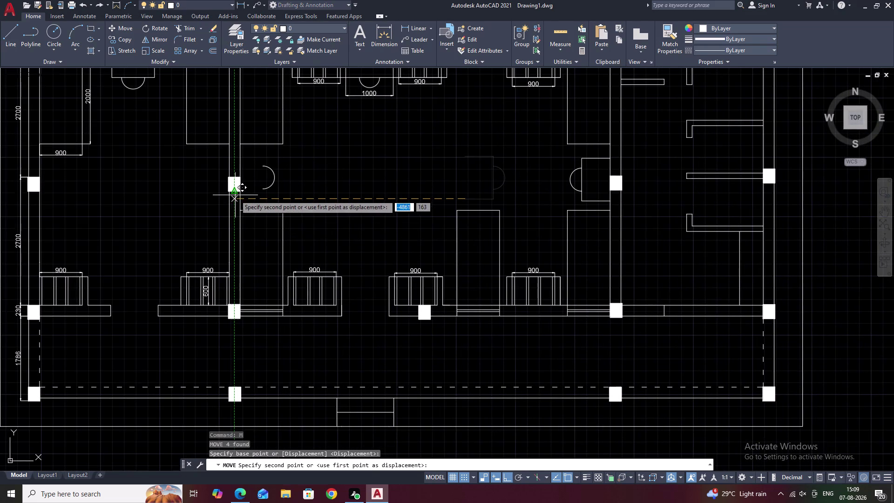
scroll(up, 3)
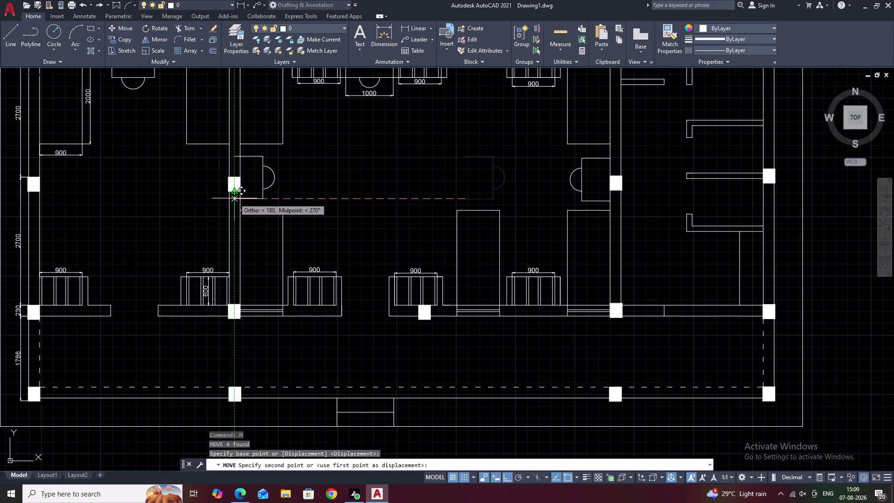
scroll(up, 3)
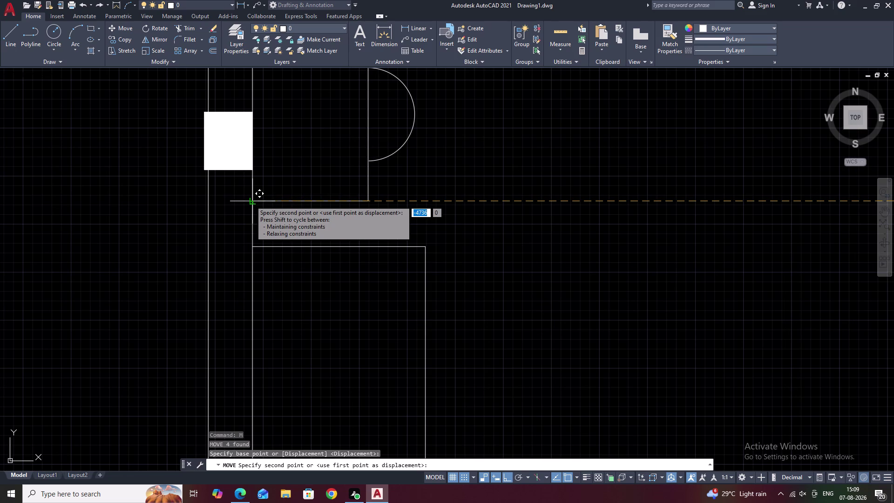
click(251, 201)
key(Escape)
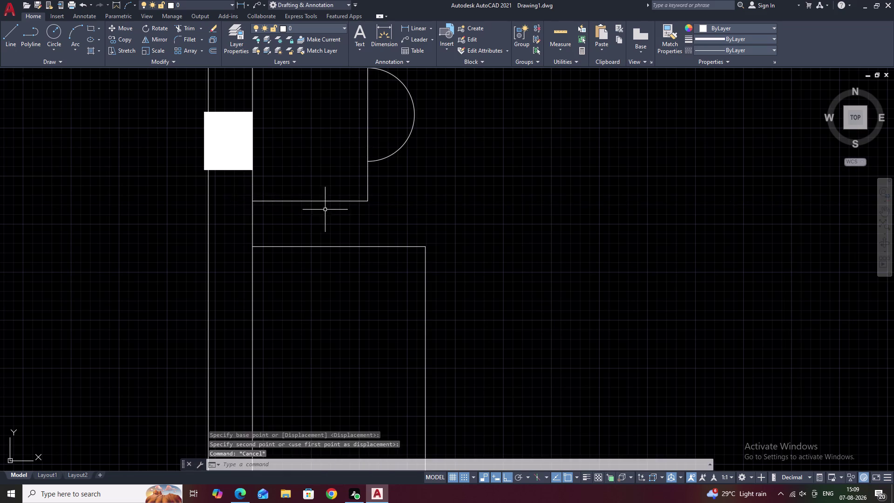
scroll(down, 3)
middle_drag(424, 218, 388, 220)
middle_drag(402, 231, 407, 190)
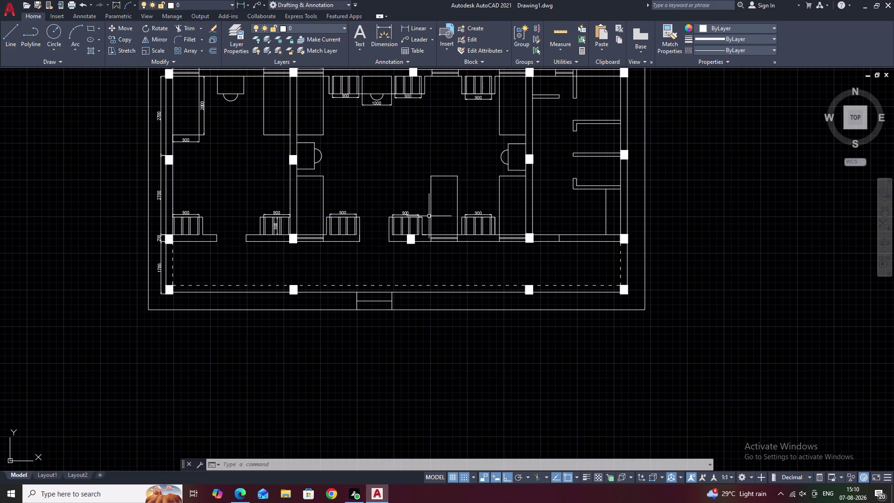
middle_drag(373, 244, 435, 236)
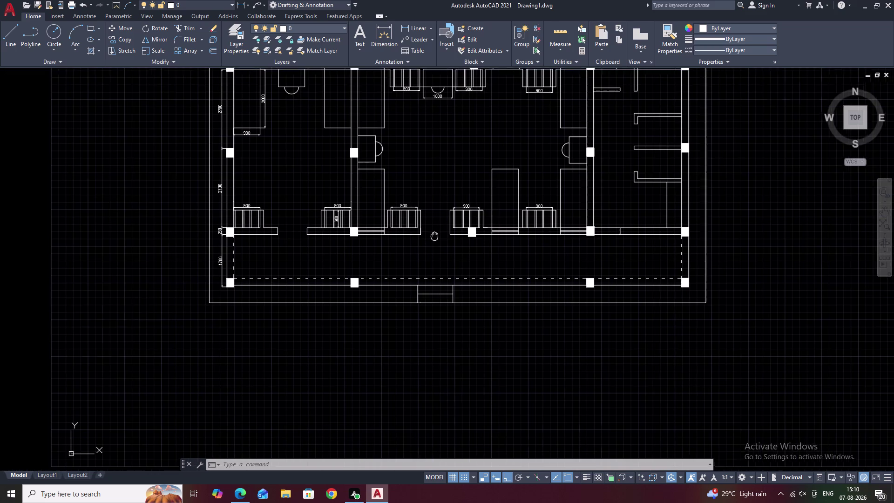
middle_drag(435, 237, 437, 236)
middle_drag(480, 221, 479, 263)
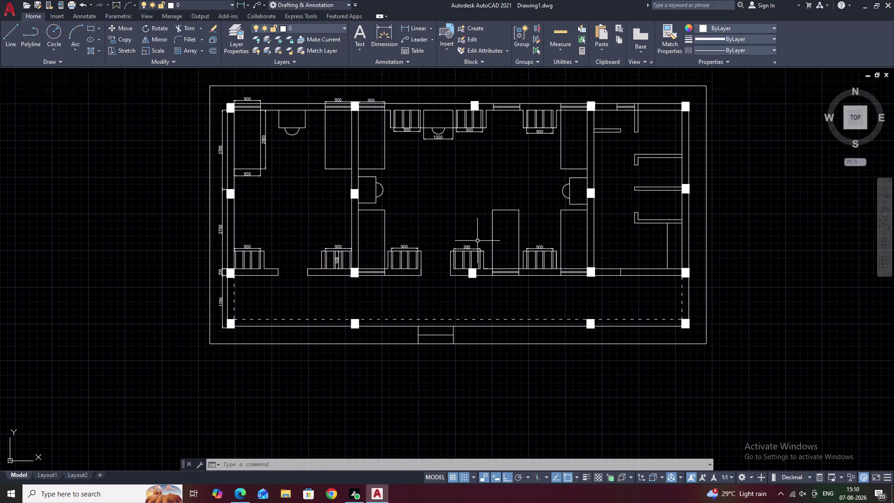
middle_drag(472, 204, 472, 236)
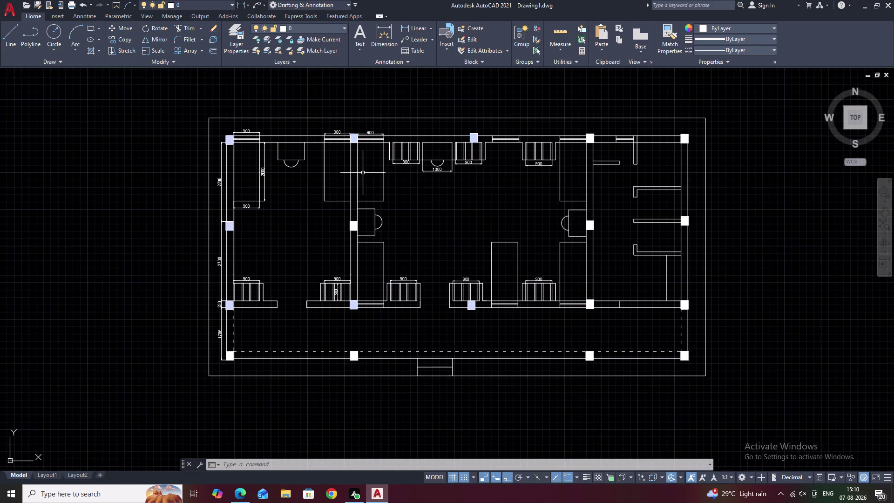
key(space)
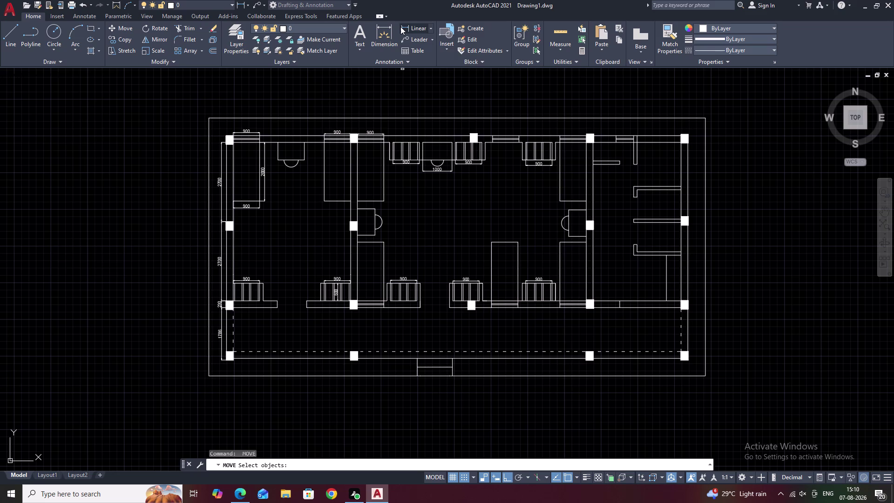
key(Escape)
click(441, 117)
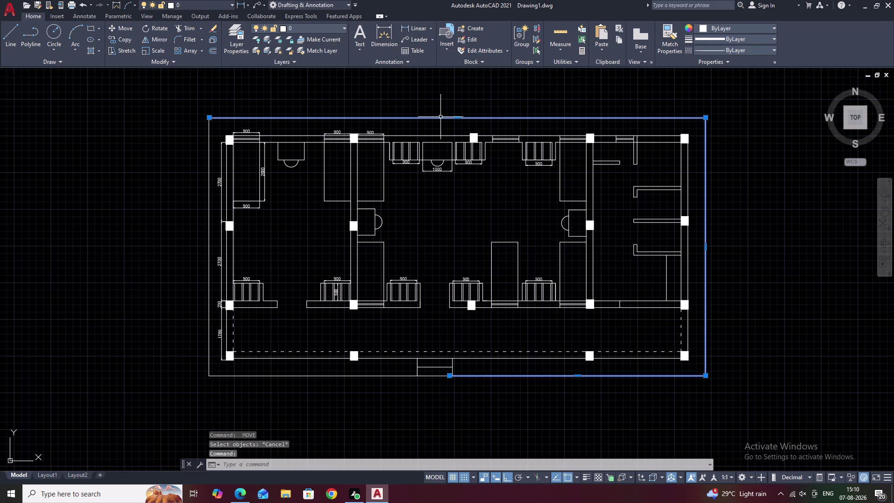
click(208, 145)
scroll(up, 3)
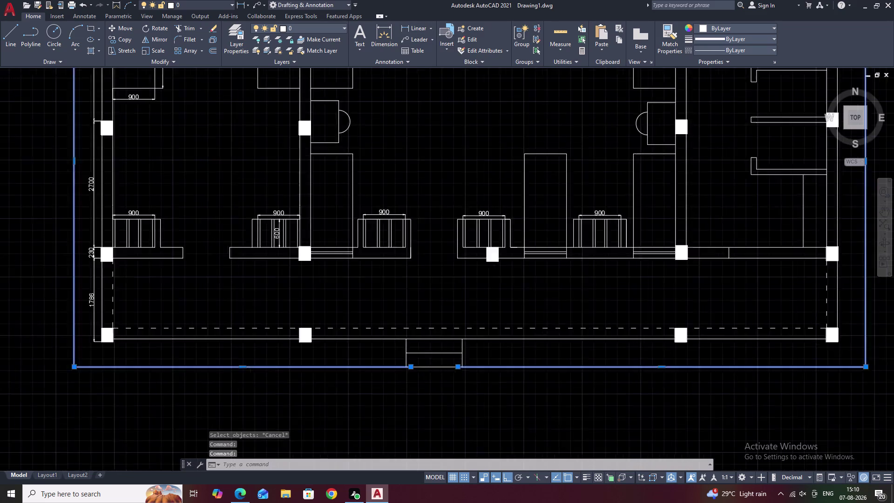
click(431, 353)
scroll(down, 3)
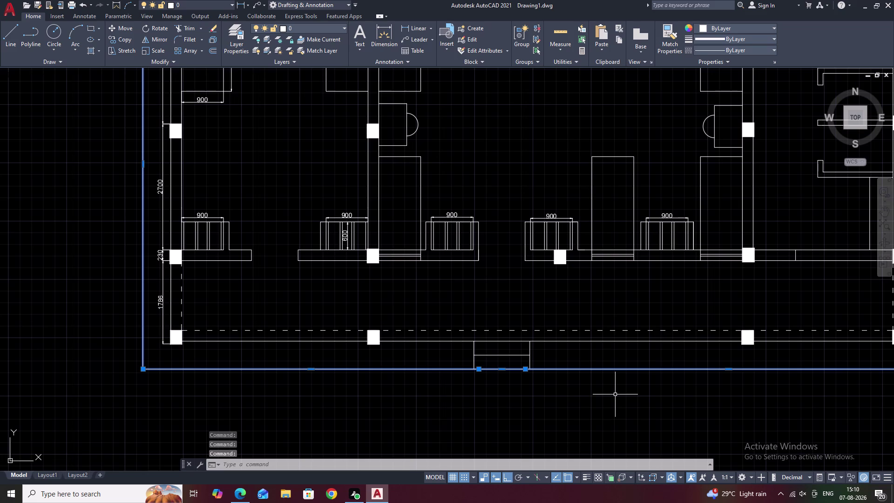
click(516, 368)
key(Escape)
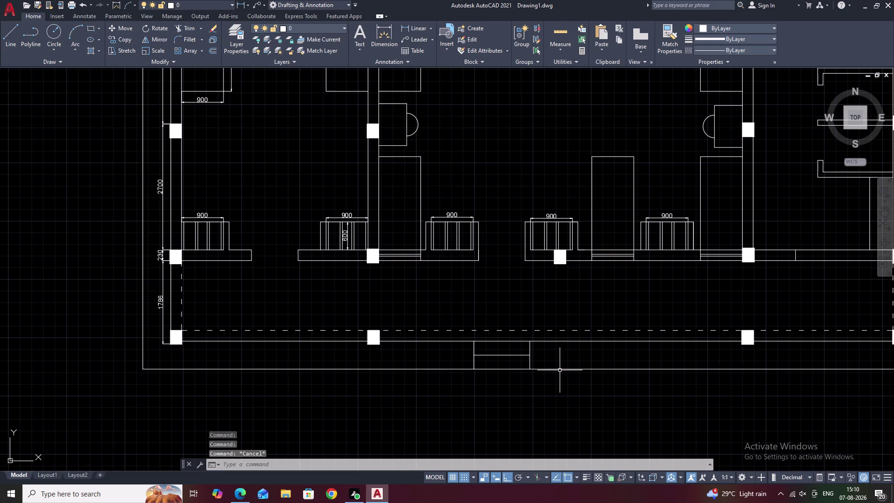
click(560, 369)
Trim the three border pieces beneath the entrance step.
click(444, 369)
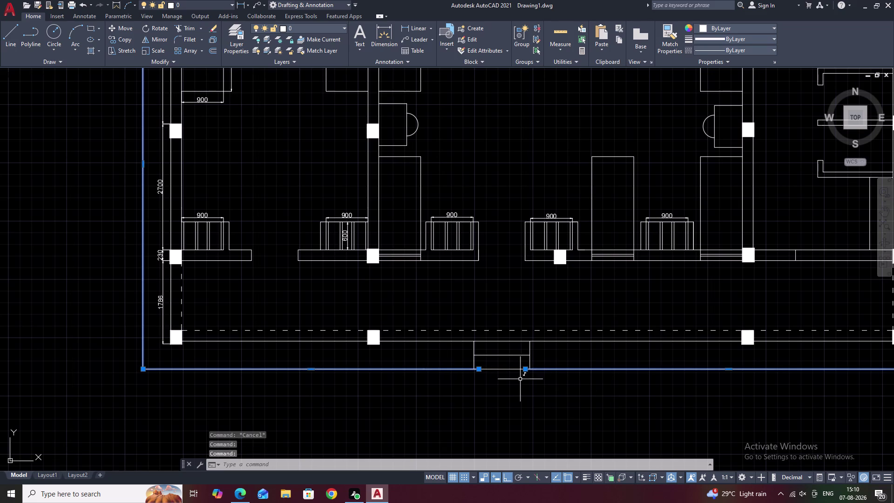
scroll(up, 3)
key(Escape)
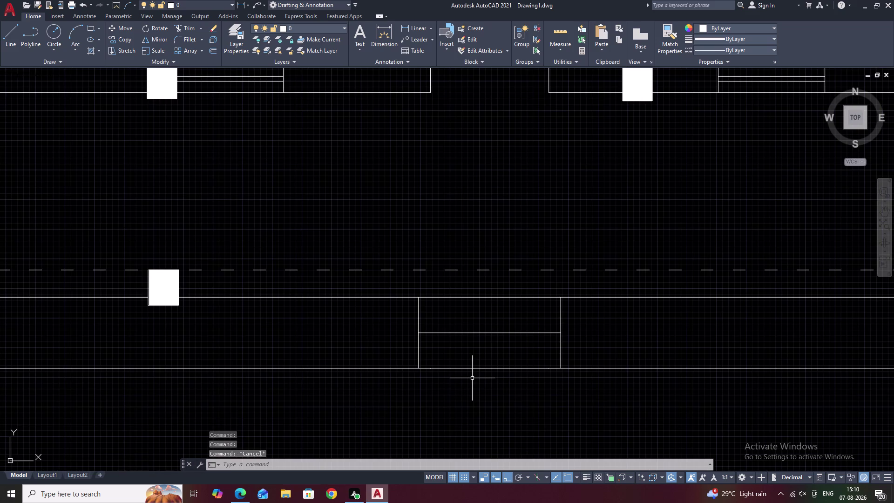
text(TR)
key(space)
click(464, 369)
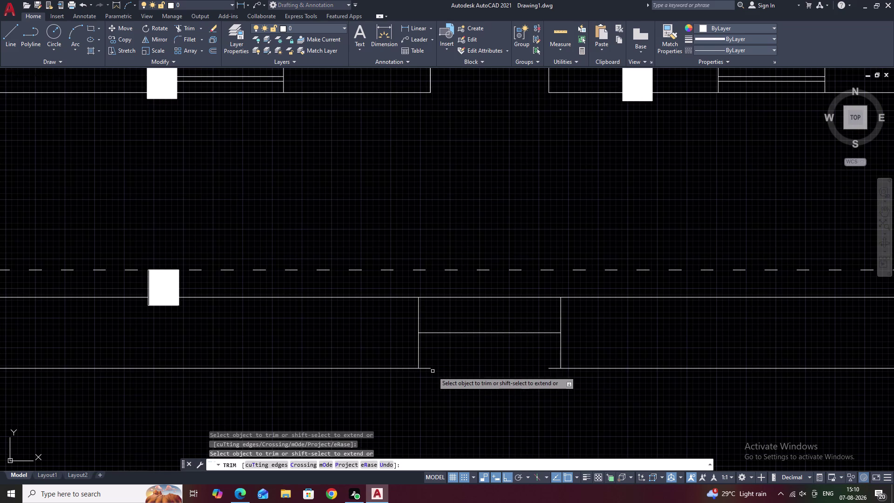
click(426, 369)
click(555, 368)
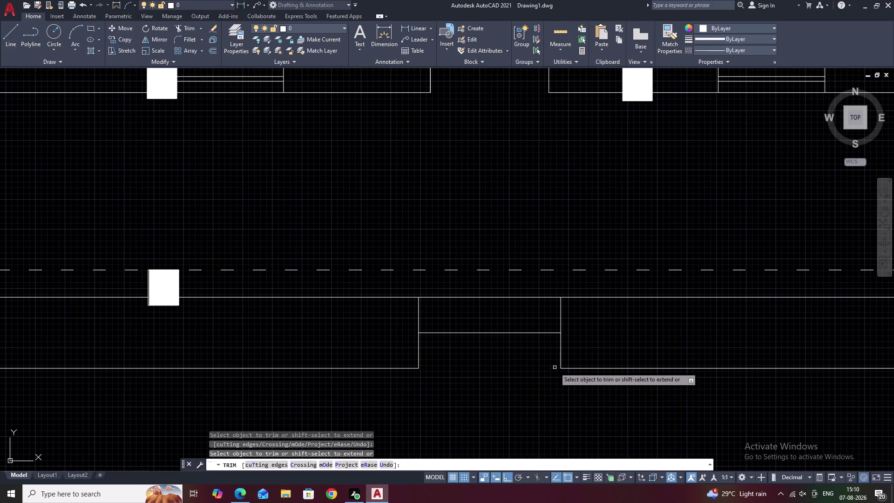
key(Escape)
Draw a line along the step's bottom edge and select the neighbouring border lines.
text(L)
key(space)
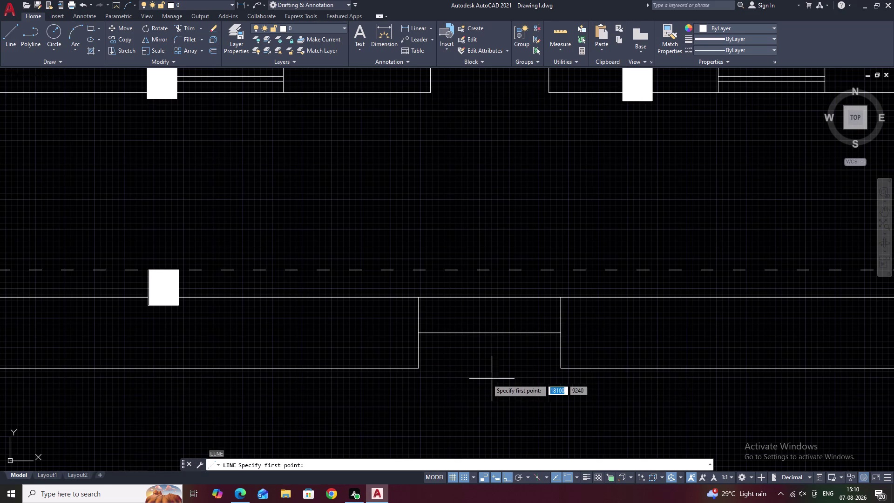
click(419, 368)
click(563, 368)
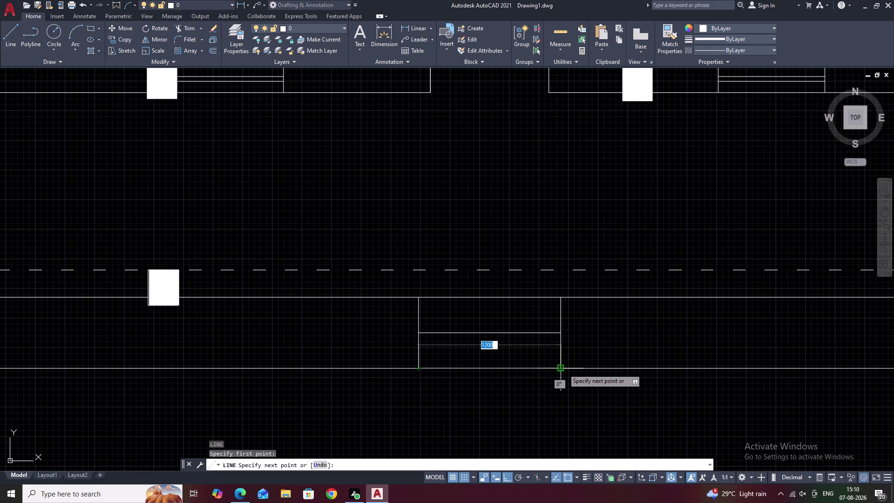
key(Escape)
click(607, 368)
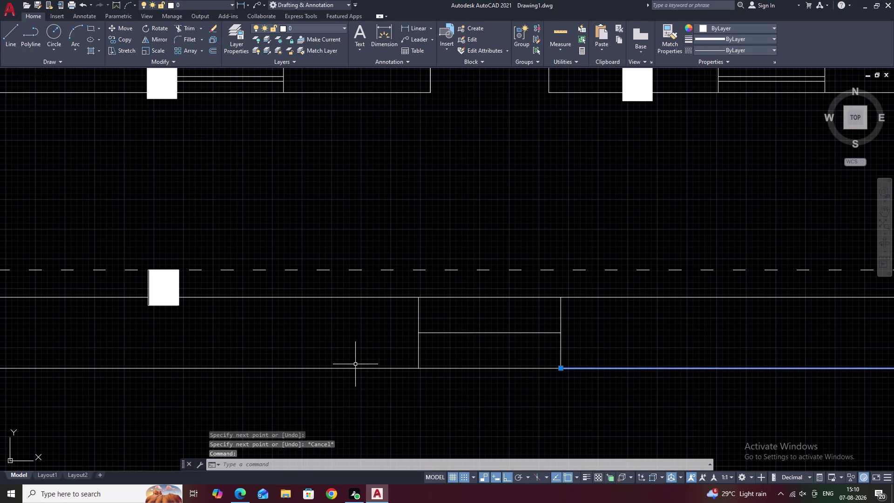
click(356, 368)
Apply the ACAD_ISO03W100 dashed linetype to the selected border rectangle.
scroll(down, 3)
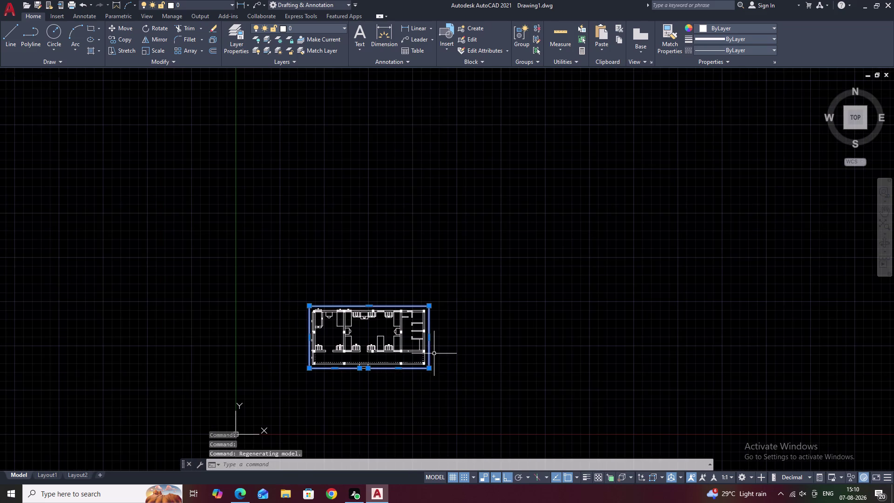
scroll(up, 3)
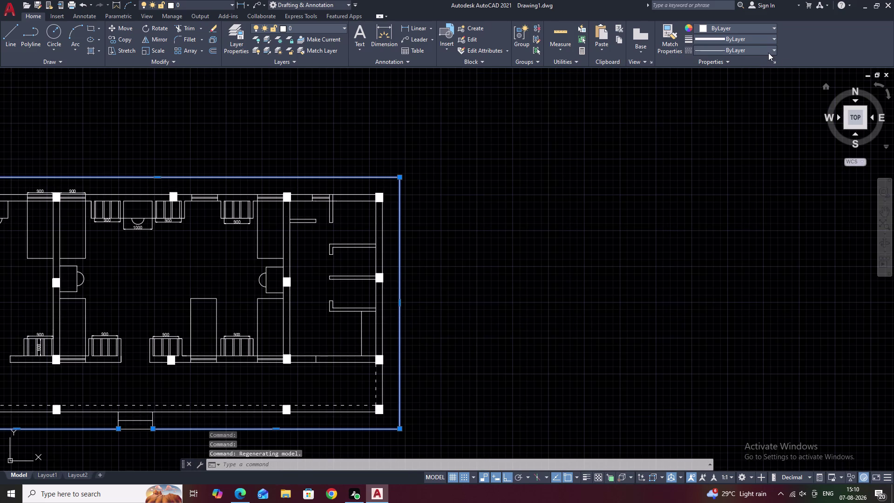
click(773, 50)
double_click(750, 88)
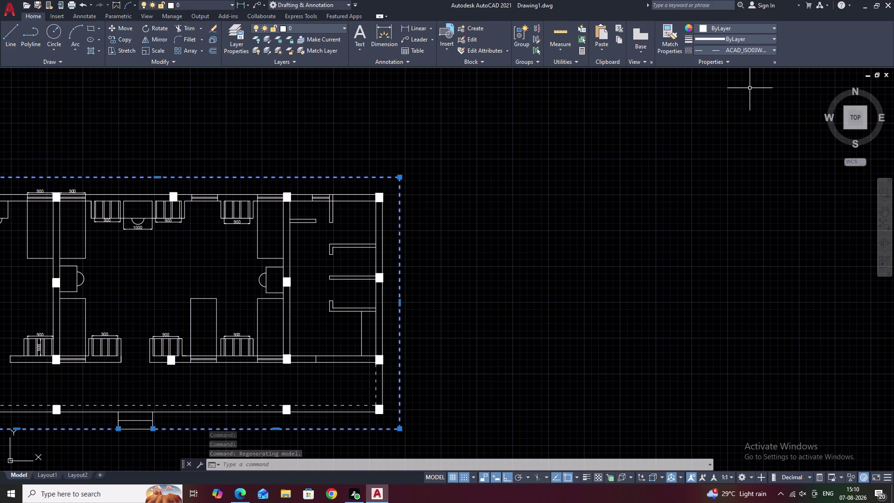
key(Escape)
Pan and zoom in on the windows along the top wall.
middle_drag(529, 198, 716, 156)
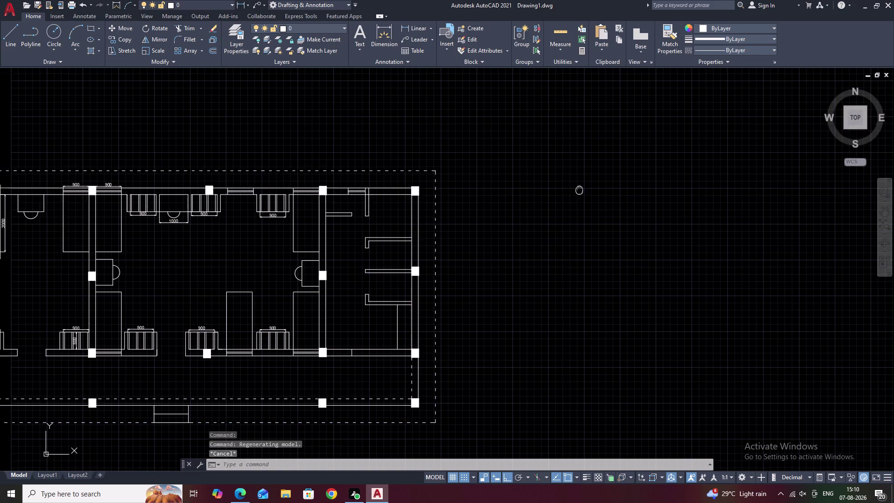
middle_drag(716, 157, 732, 153)
middle_drag(418, 192, 484, 191)
scroll(up, 3)
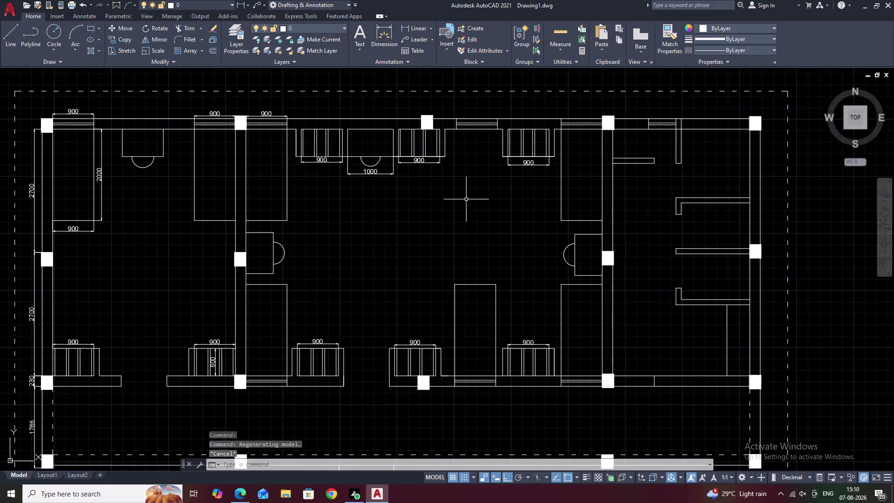
middle_drag(482, 194, 547, 180)
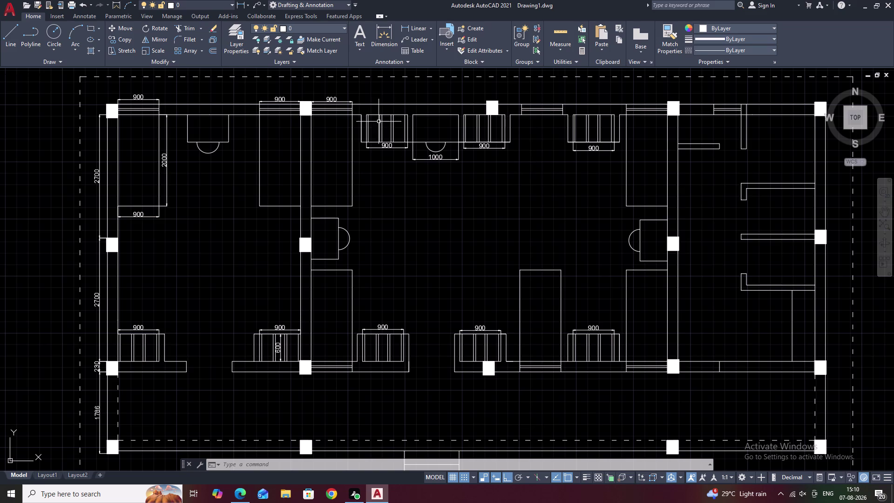
middle_drag(270, 87, 276, 105)
scroll(up, 3)
middle_drag(276, 115, 280, 135)
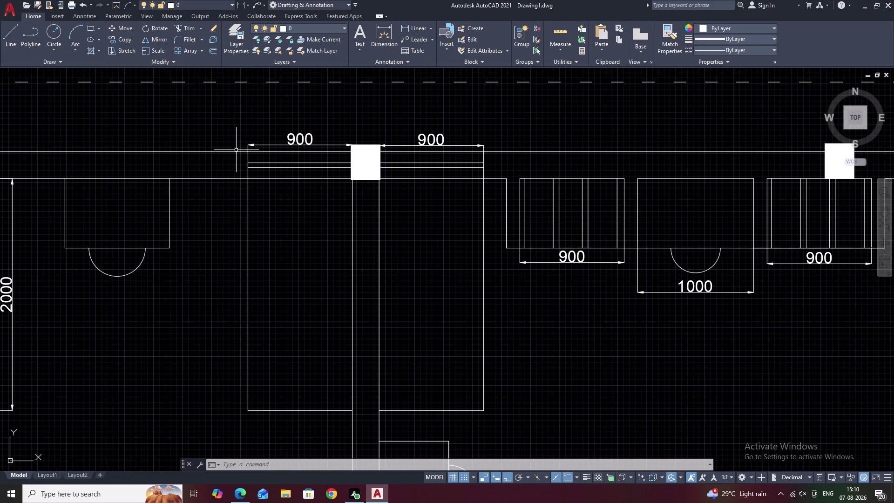
Draw a rectangle from the double 900 window's top-wall corner to beyond the dashed border.
text(R)
text(EC)
key(space)
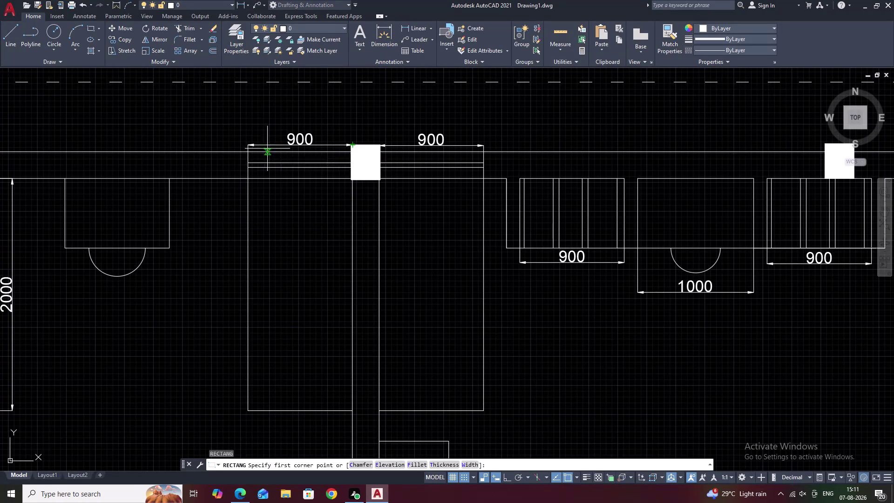
click(248, 152)
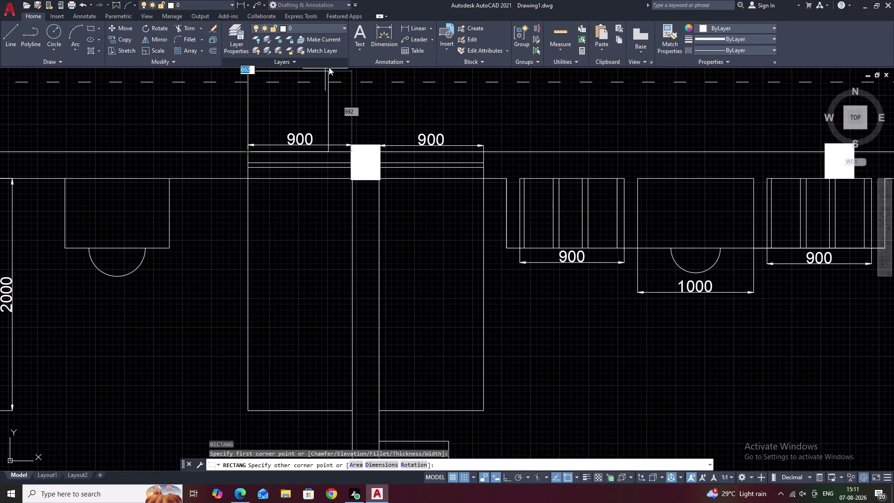
middle_drag(333, 78, 338, 122)
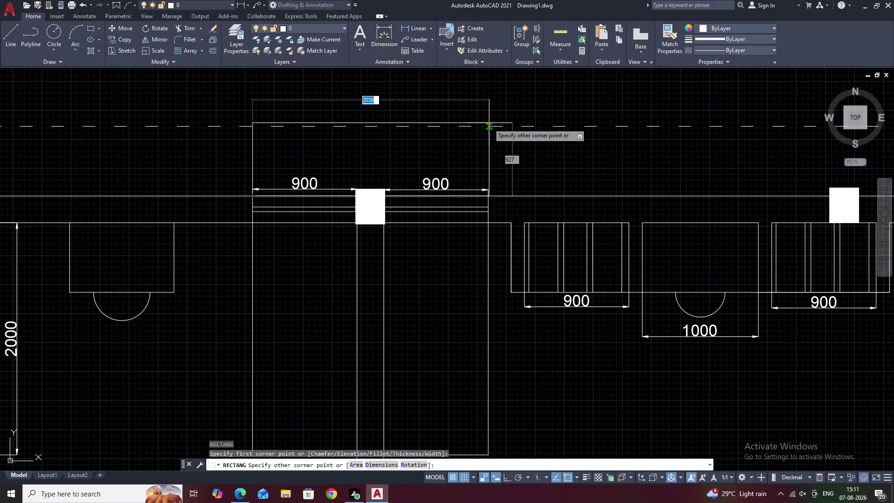
scroll(up, 3)
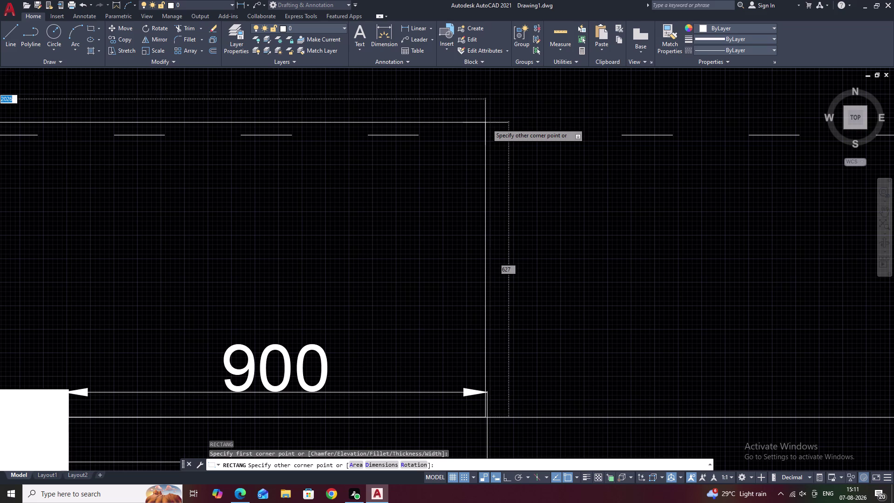
scroll(up, 3)
scroll(down, 3)
middle_drag(491, 171, 486, 109)
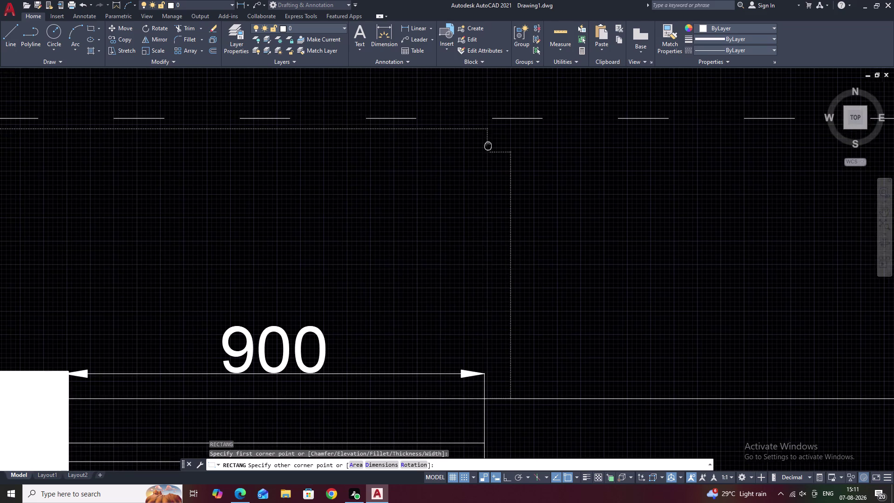
middle_drag(486, 109, 485, 105)
scroll(up, 3)
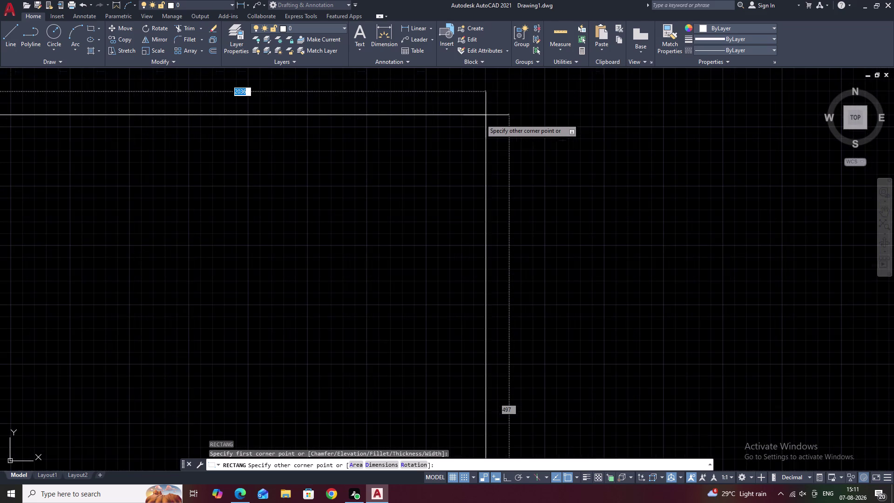
middle_drag(480, 117, 481, 11)
middle_drag(502, 279, 485, 0)
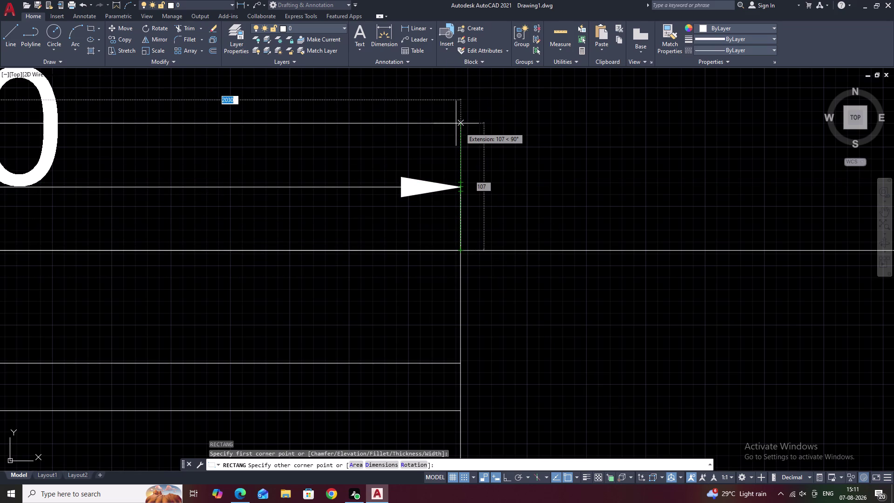
scroll(up, 3)
scroll(down, 3)
middle_drag(460, 127, 476, 172)
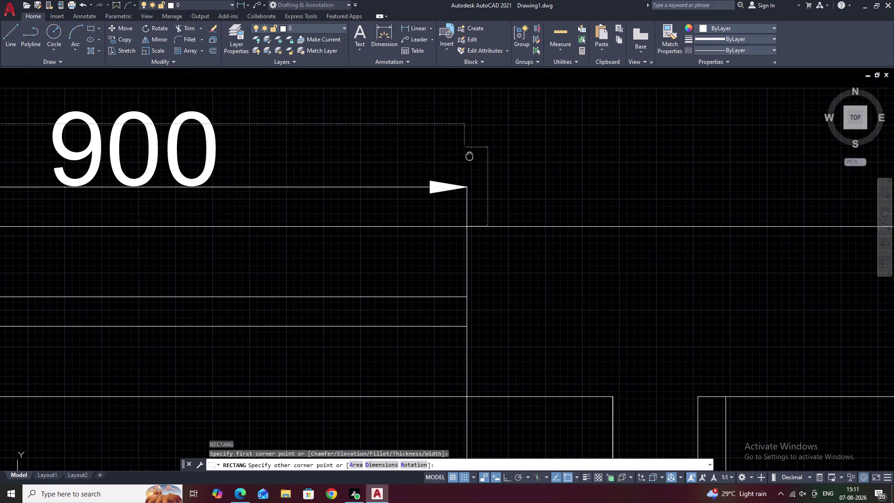
middle_drag(476, 172, 487, 196)
scroll(up, 3)
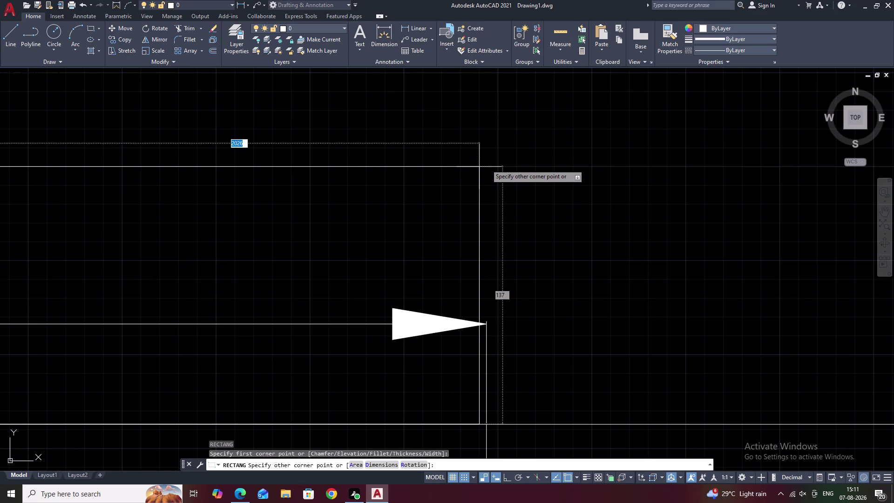
middle_drag(486, 165, 499, 203)
scroll(down, 3)
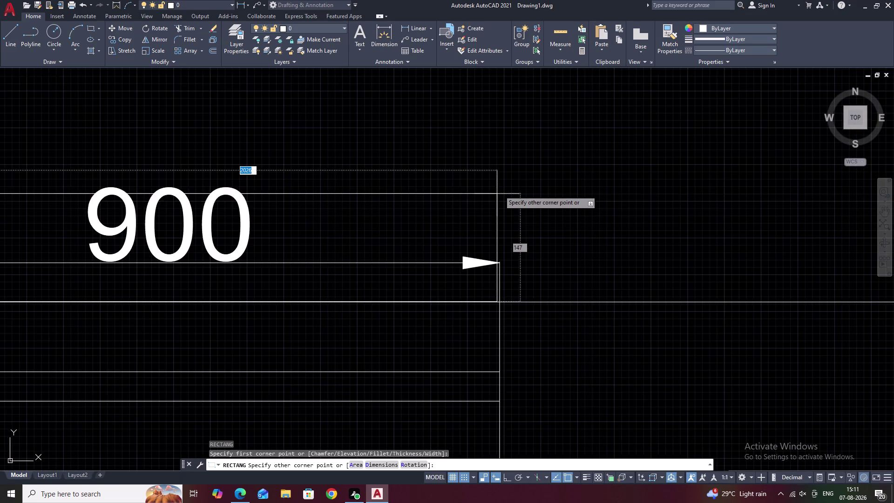
scroll(up, 3)
scroll(down, 3)
scroll(down, 3)
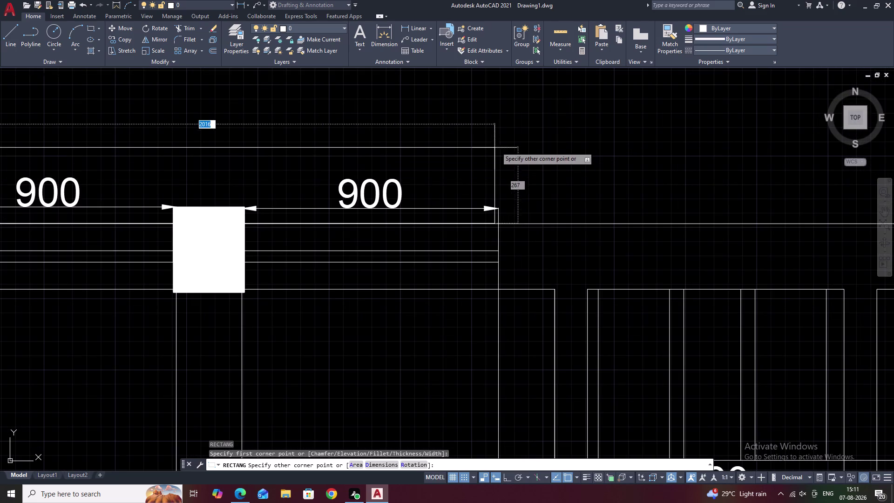
scroll(down, 3)
middle_drag(496, 139, 497, 157)
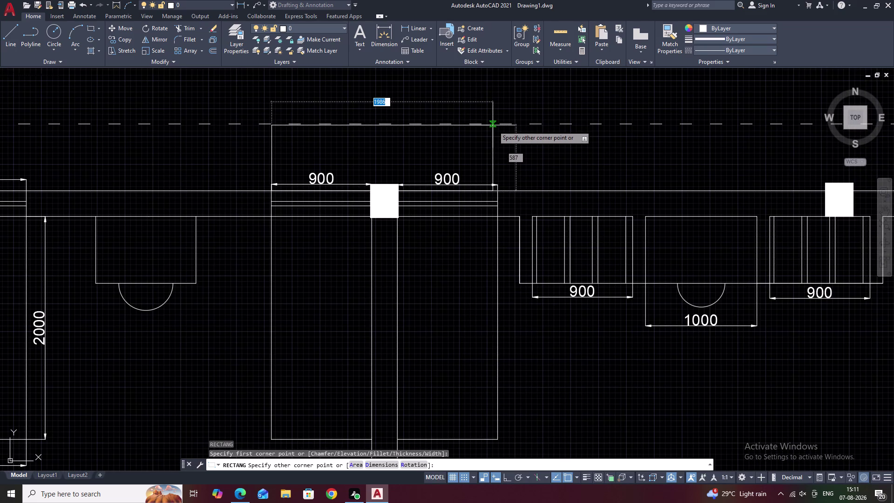
click(497, 98)
scroll(down, 3)
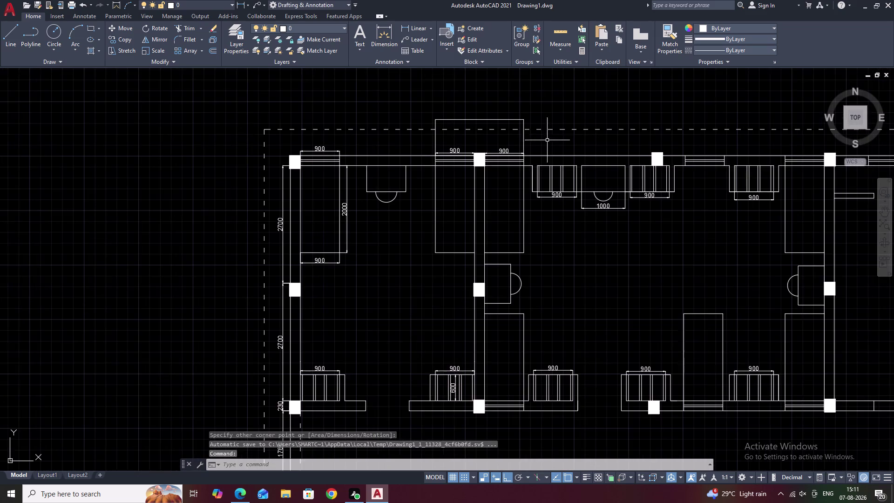
middle_drag(547, 140, 575, 131)
middle_click(386, 119)
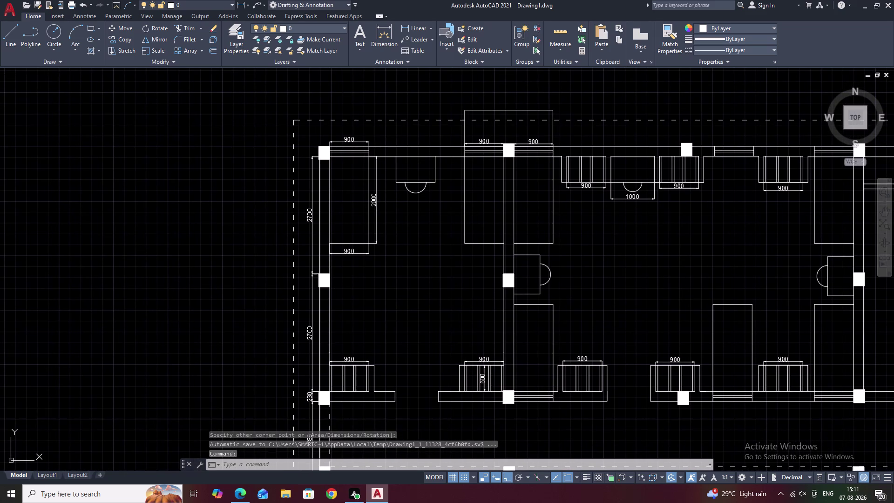
click(486, 109)
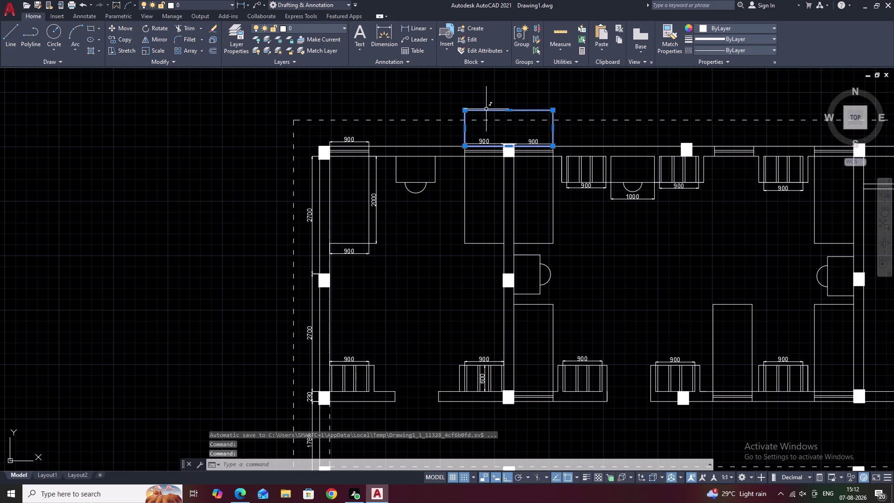
text(CO)
key(space)
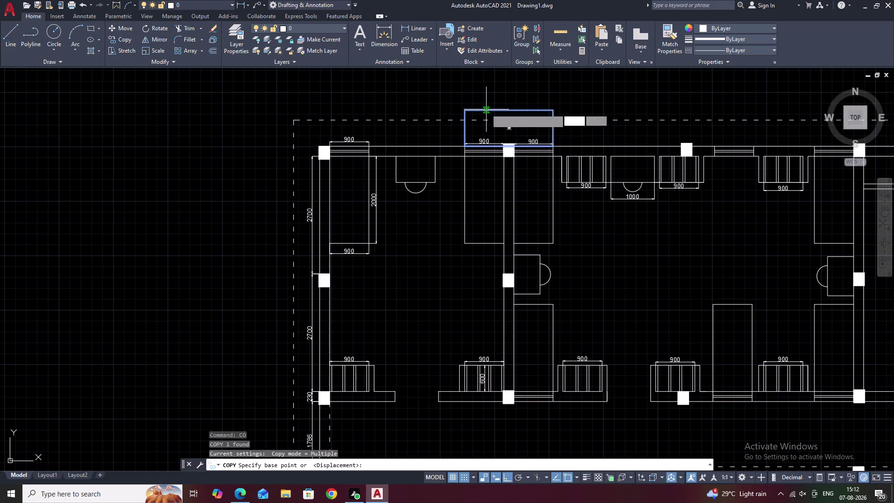
click(492, 129)
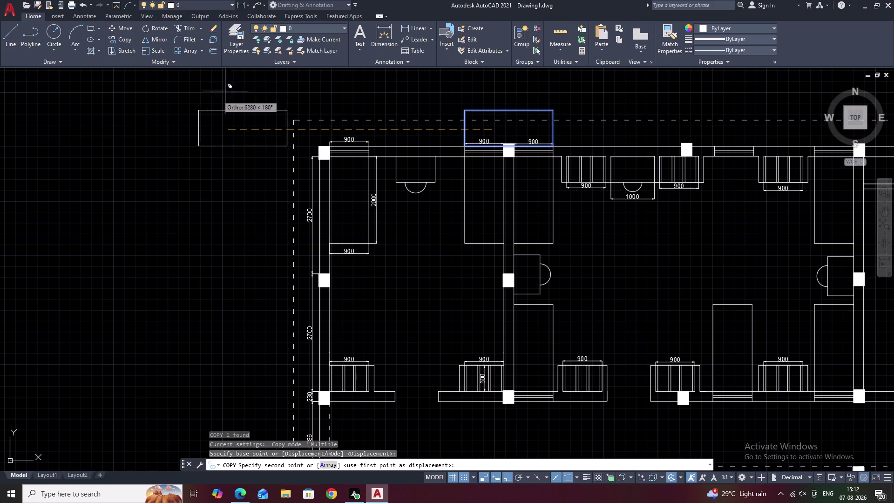
click(154, 103)
key(Escape)
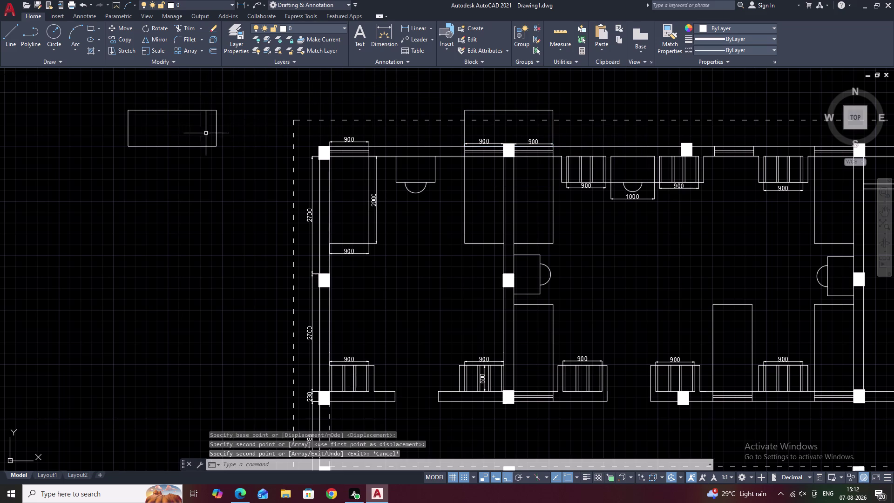
middle_drag(222, 146, 313, 153)
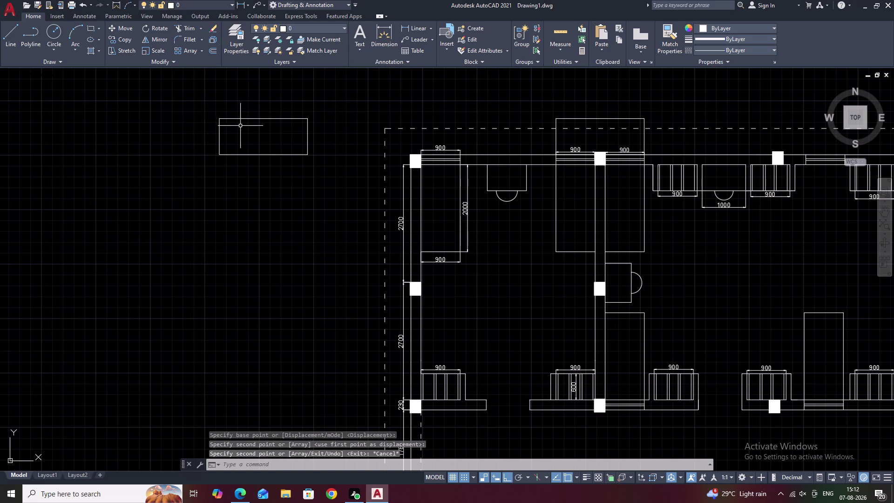
scroll(up, 3)
click(403, 29)
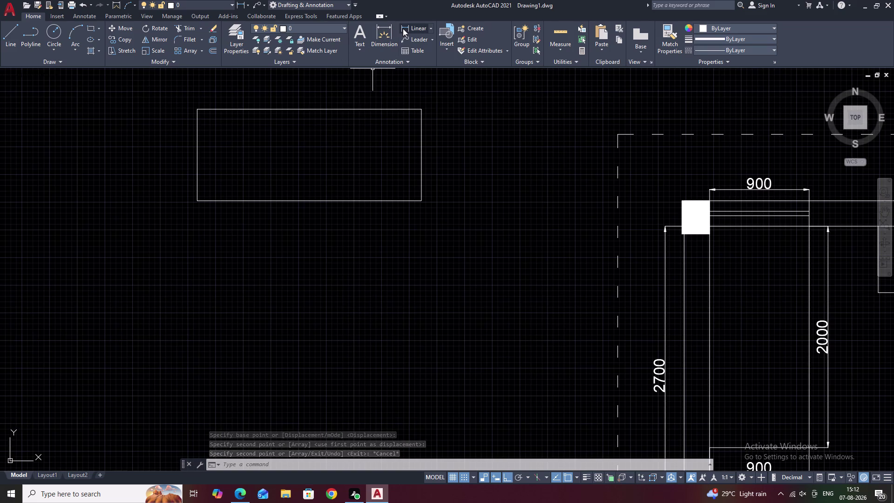
click(199, 105)
click(196, 108)
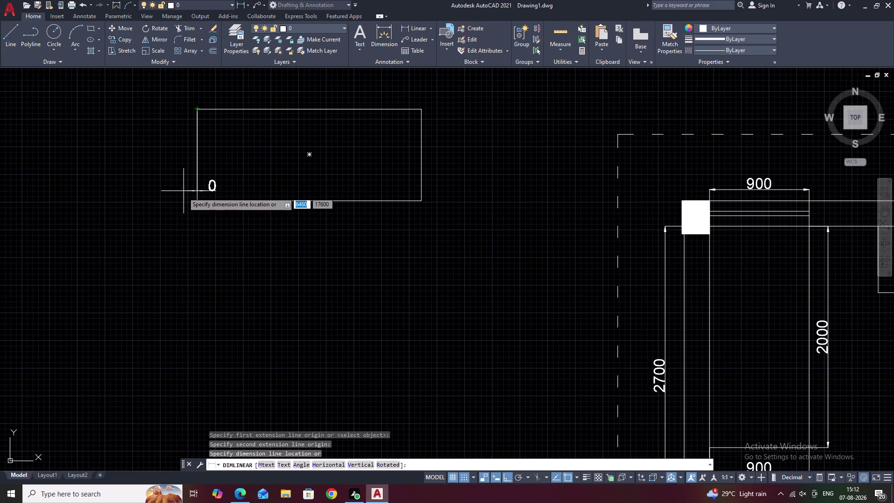
click(198, 198)
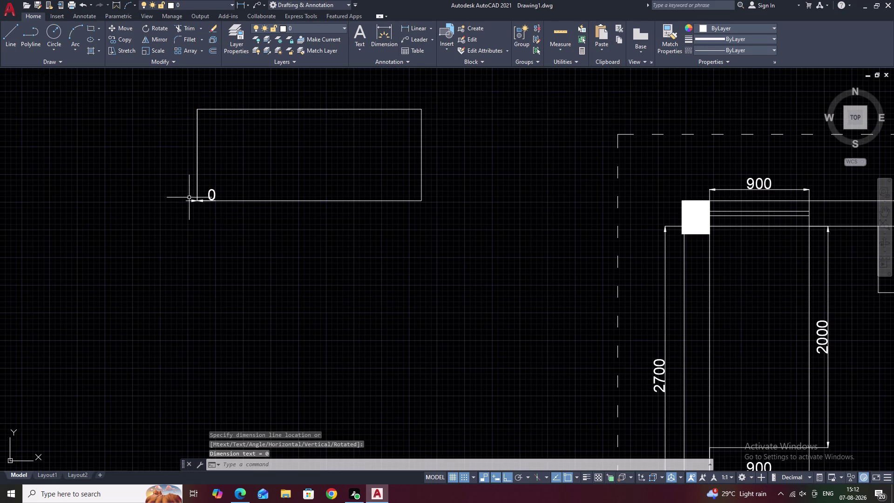
key(Escape)
click(195, 177)
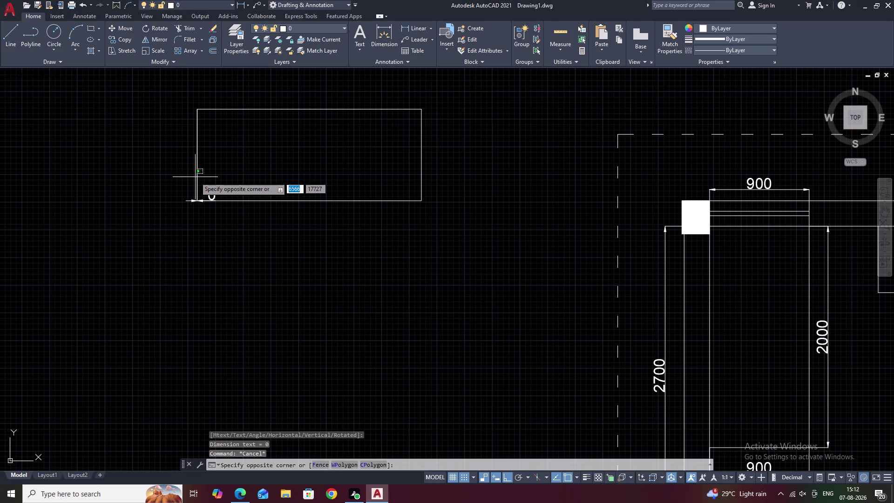
scroll(down, 3)
drag(363, 134, 325, 128)
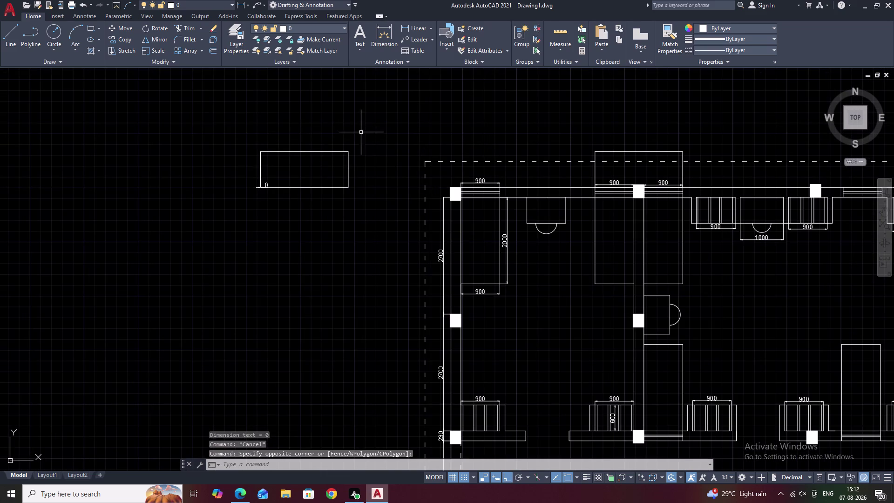
drag(324, 127, 236, 212)
drag(347, 130, 250, 239)
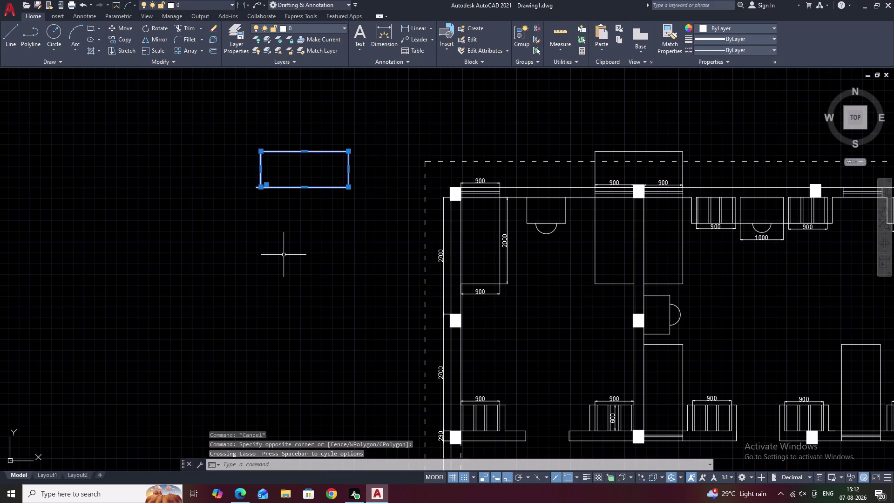
text(E)
key(space)
middle_drag(360, 210, 254, 211)
scroll(up, 3)
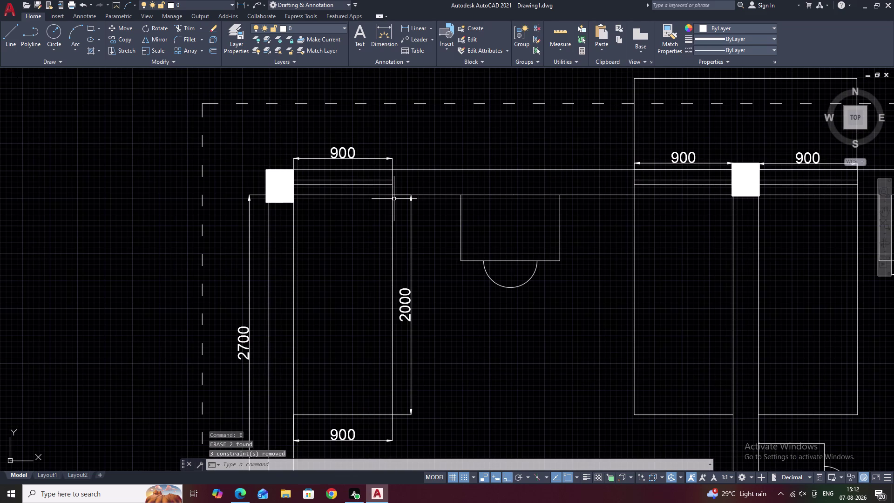
Draw a projection rectangle from the left top-wall window up above the wall.
text(RE)
text(C)
key(space)
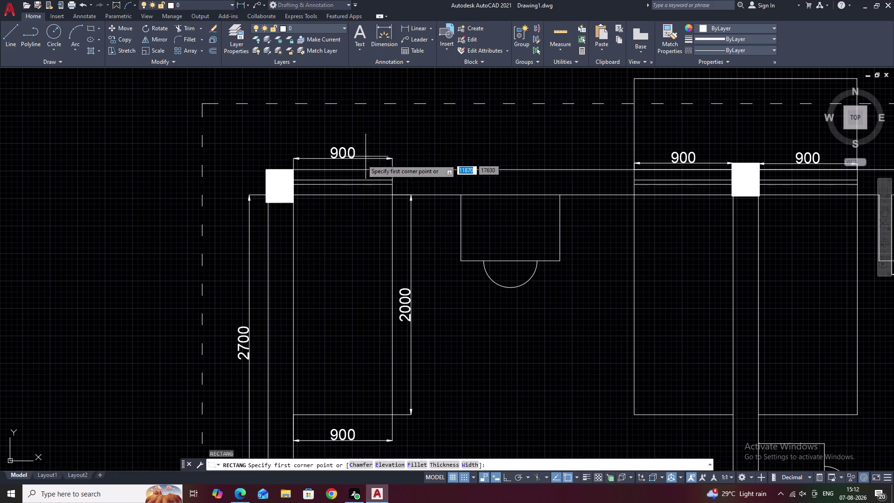
click(293, 172)
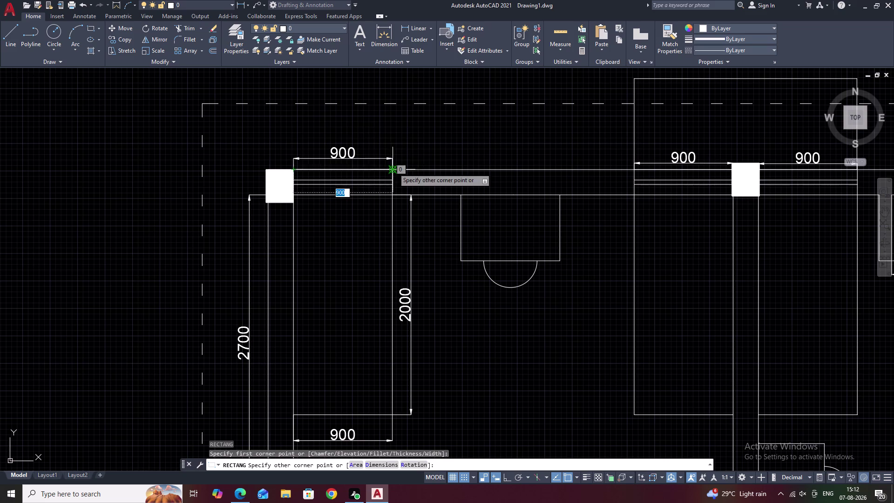
click(391, 81)
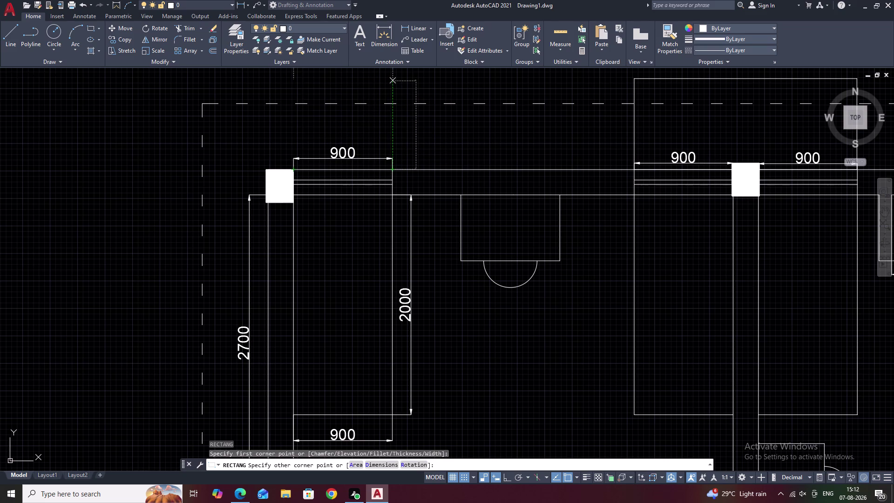
key(Escape)
scroll(down, 3)
middle_drag(453, 115, 428, 147)
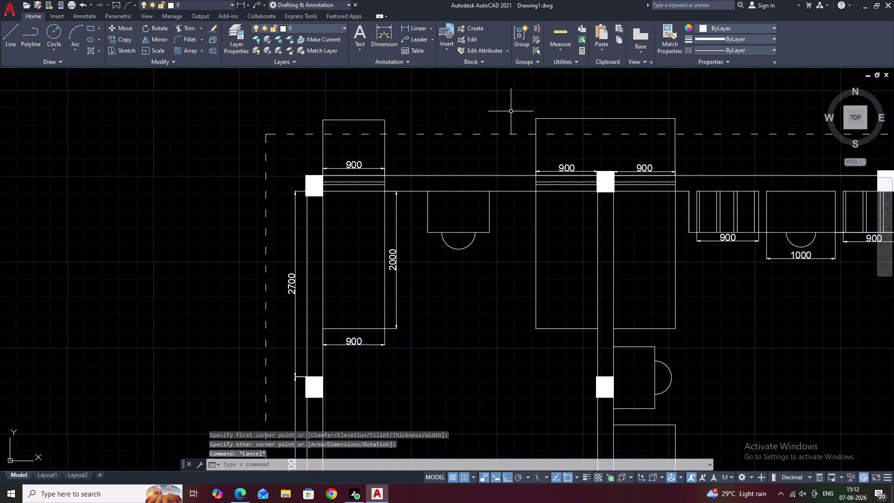
Stretch that rectangle's top edge upward with its midpoint grip.
click(361, 120)
click(353, 120)
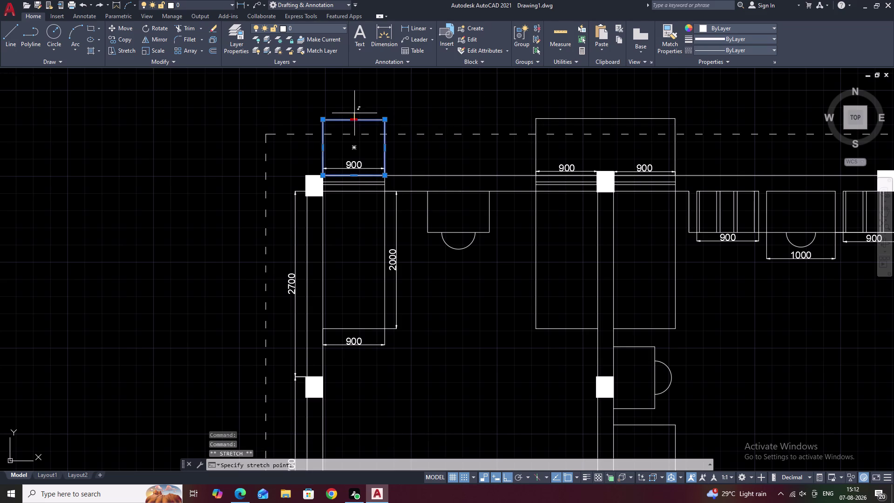
click(353, 115)
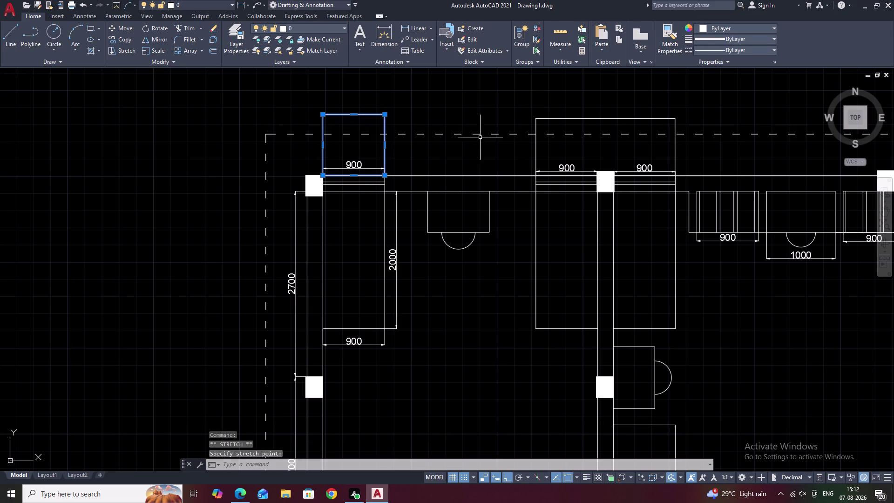
key(Escape)
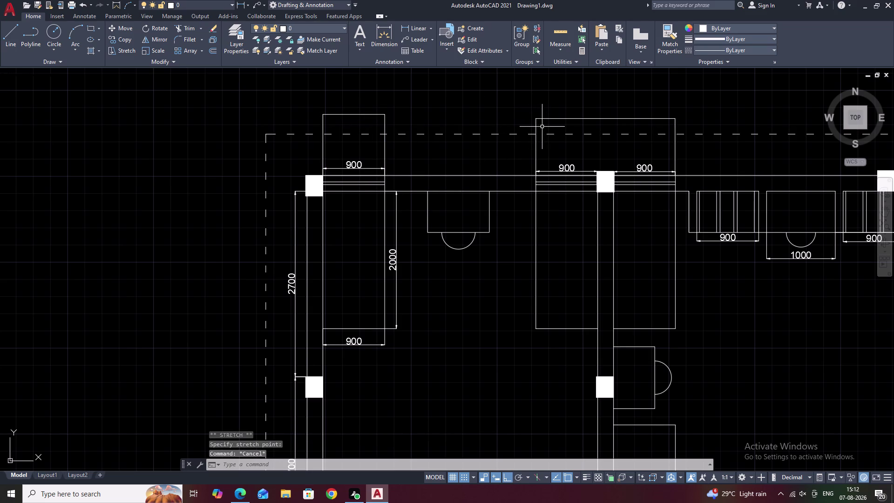
Explode the rectangle above the double window into lines and try an EXTEND.
text(EX)
key(space)
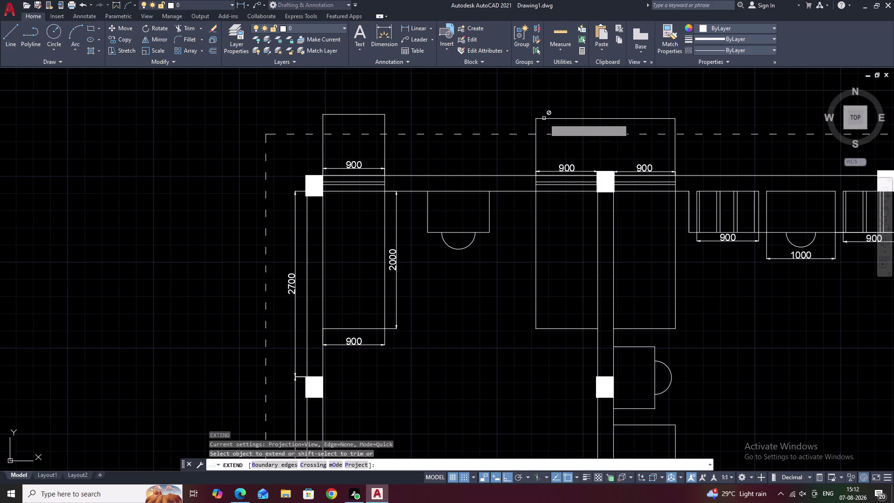
key(Escape)
click(546, 118)
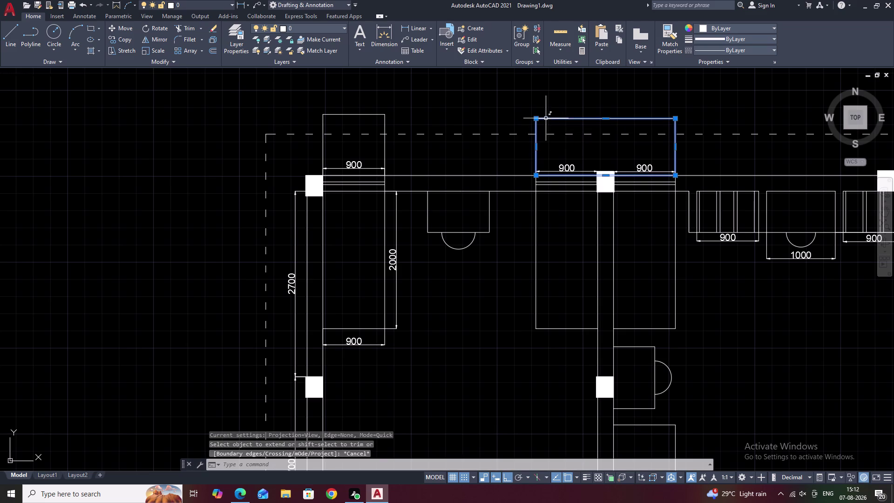
click(212, 41)
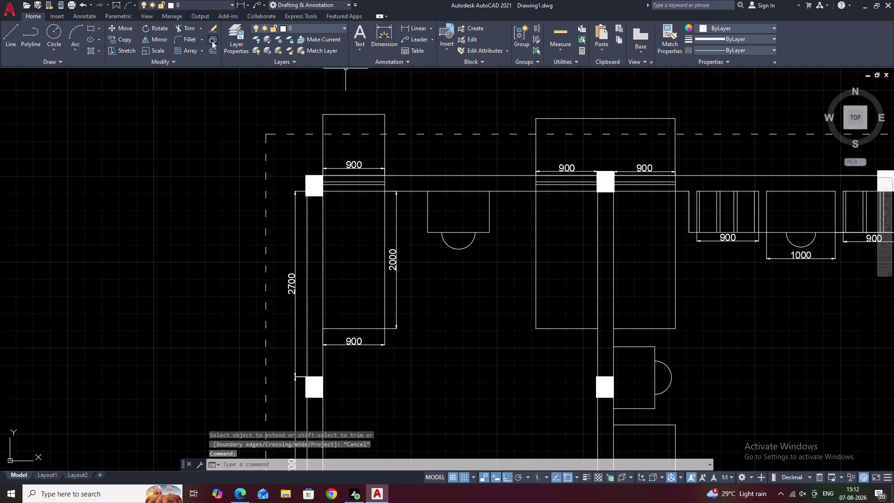
text(EX)
key(space)
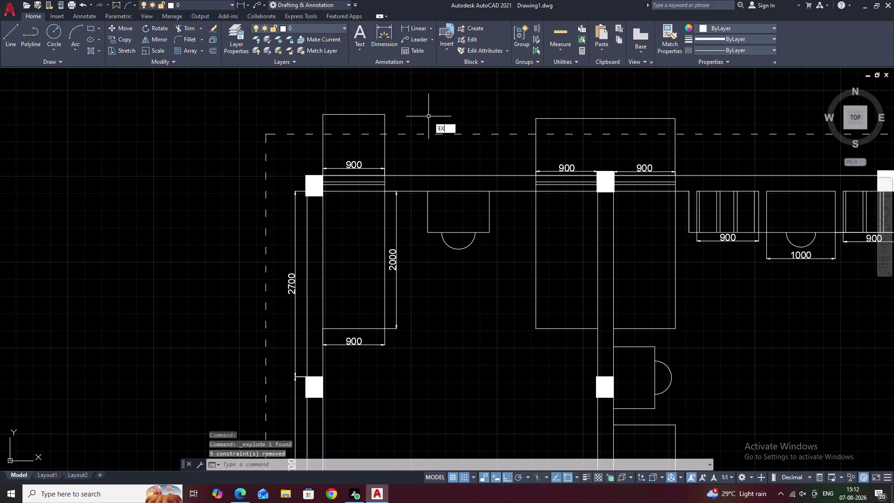
click(553, 119)
key(Escape)
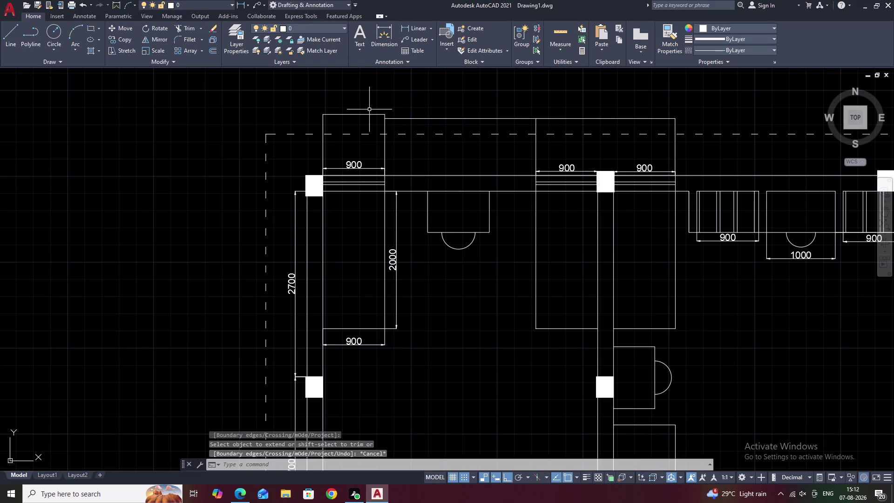
Move the left rectangle's top edge to its new height, then select the top wall line.
scroll(up, 3)
click(361, 120)
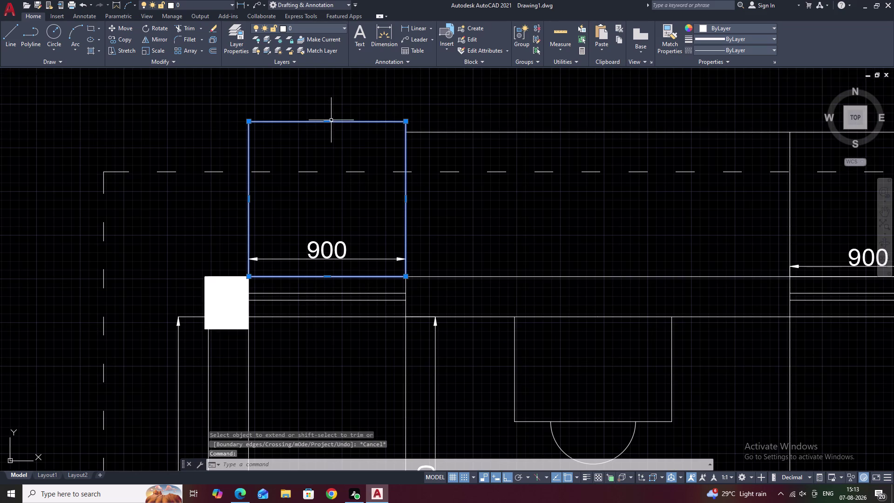
click(328, 122)
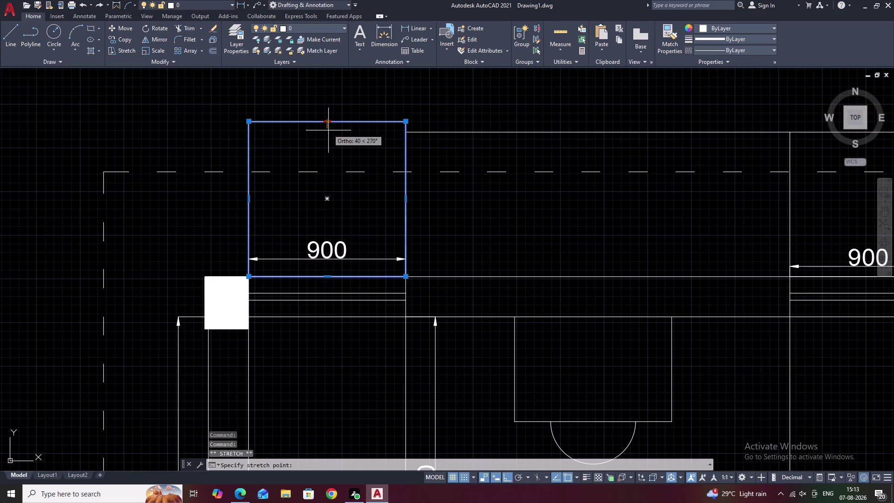
click(327, 132)
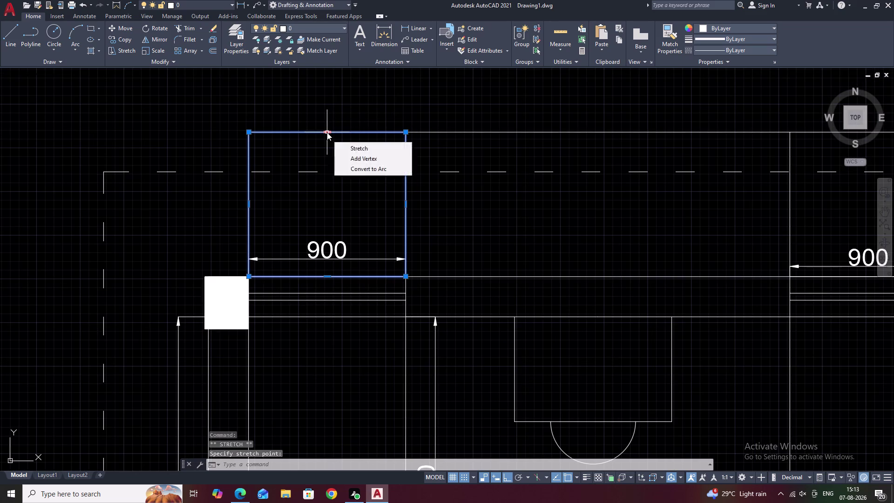
key(Escape)
click(492, 131)
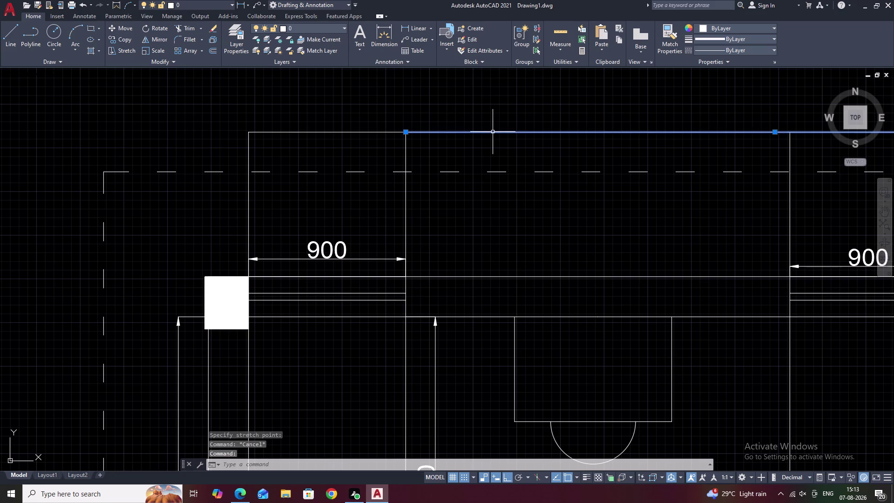
scroll(down, 3)
middle_drag(546, 145, 478, 152)
key(Escape)
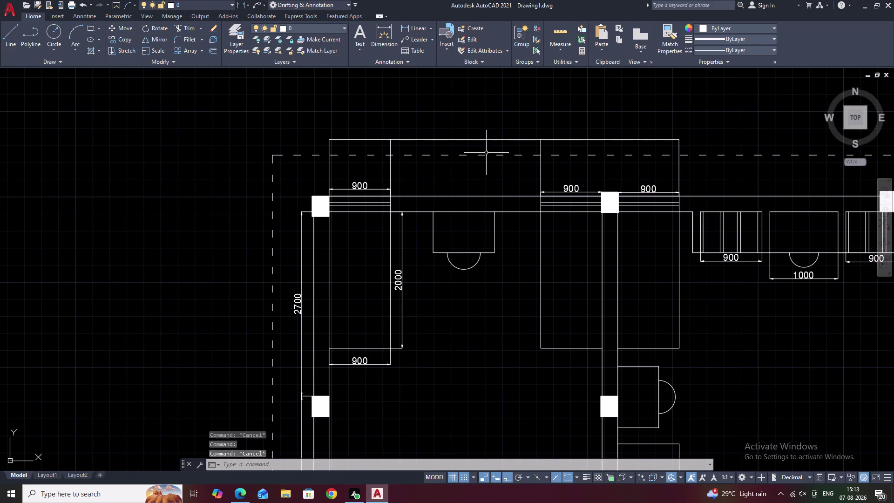
Try trimming a segment along the top wall, then cancel the trim.
text(TR)
key(space)
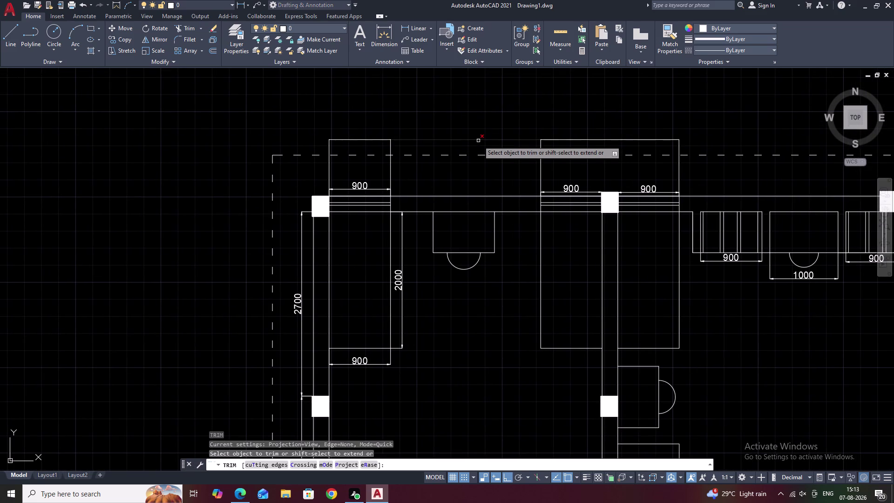
click(478, 140)
scroll(down, 3)
middle_drag(602, 137, 428, 146)
middle_drag(498, 146, 495, 146)
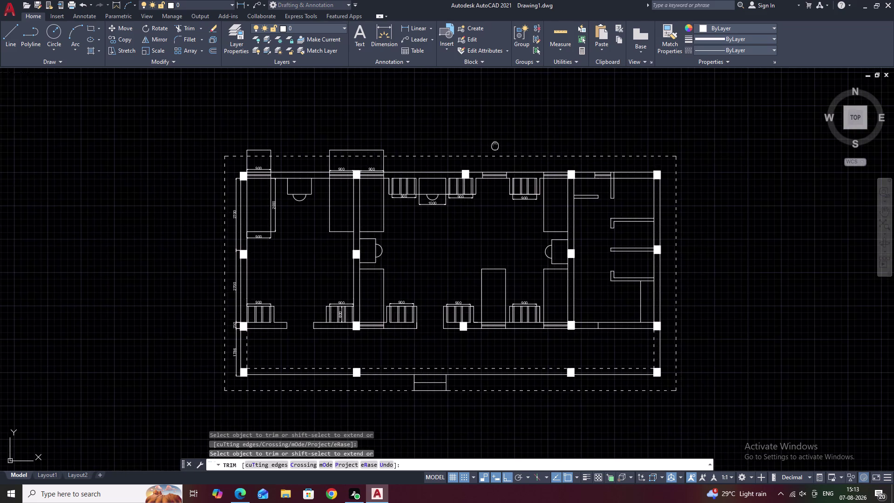
middle_drag(495, 146, 454, 149)
key(Escape)
scroll(up, 3)
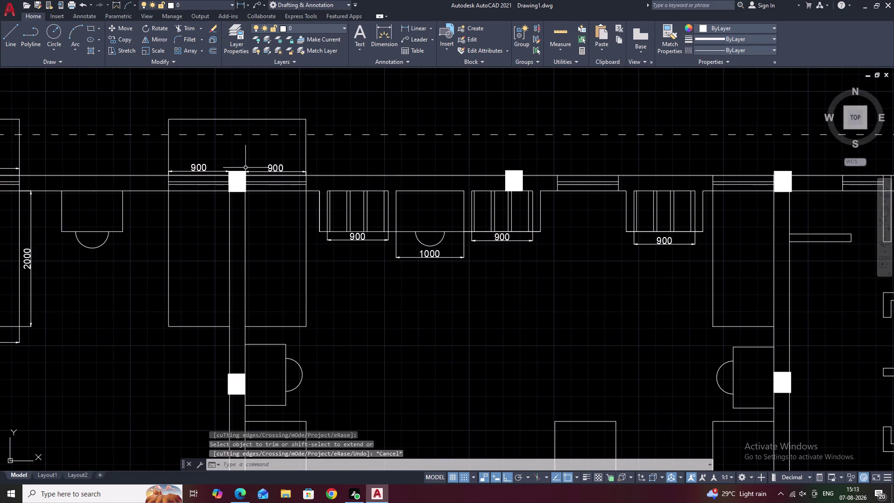
middle_drag(245, 168, 551, 144)
Copy the left 900 projection rectangle above the next two top-wall windows.
click(325, 126)
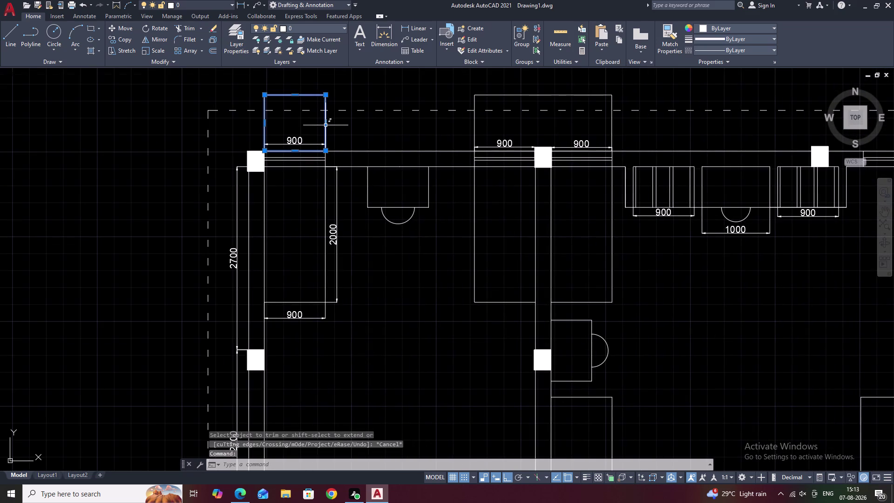
text(CO)
key(space)
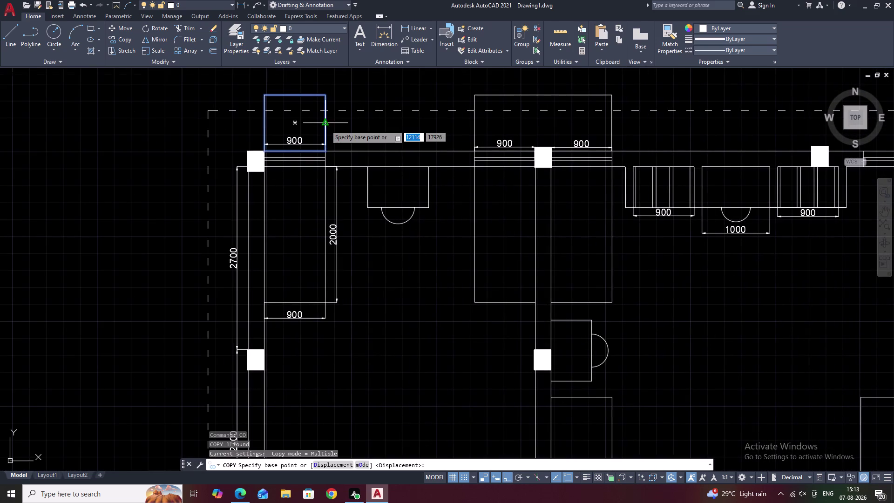
scroll(up, 3)
click(342, 128)
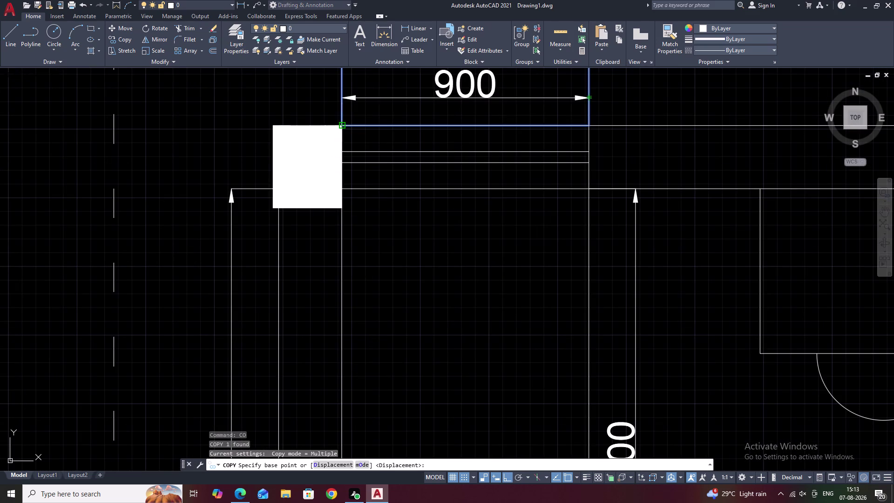
scroll(down, 3)
scroll(down, 3)
middle_drag(534, 168, 283, 164)
middle_drag(583, 176, 296, 161)
middle_drag(495, 162, 404, 161)
scroll(up, 3)
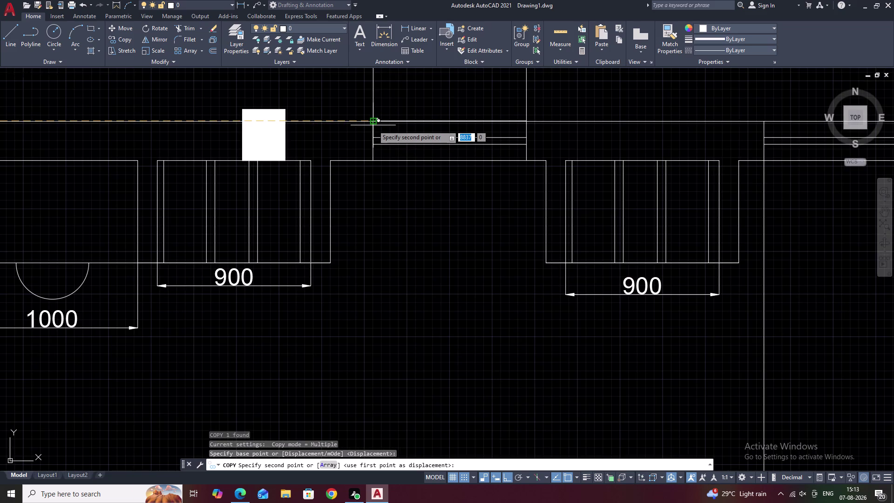
click(373, 125)
scroll(down, 3)
middle_drag(539, 153, 397, 160)
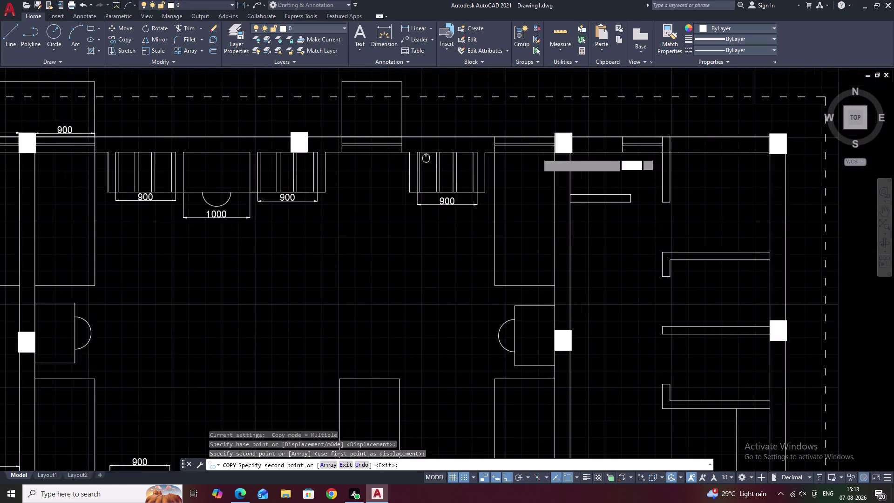
middle_drag(396, 161, 395, 162)
scroll(up, 3)
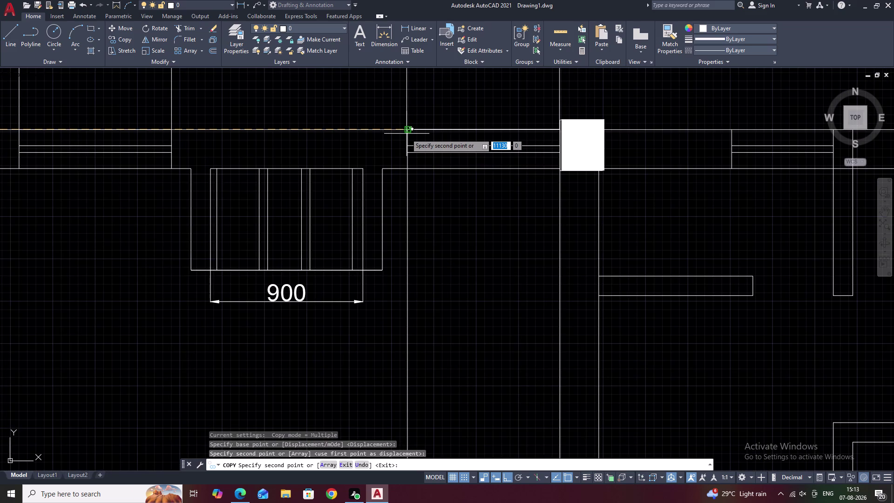
click(406, 134)
Place one extra copy of the rectangle beside the plan and end the copy.
scroll(down, 3)
middle_drag(496, 189, 465, 197)
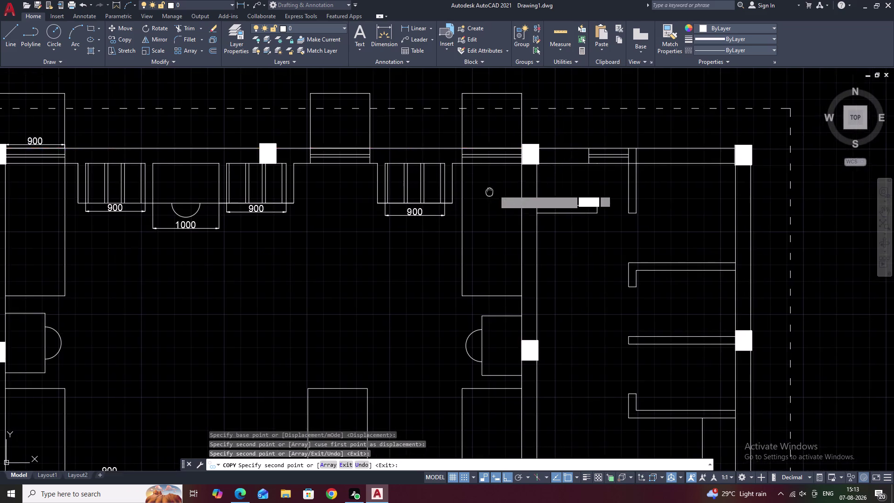
middle_drag(464, 197, 408, 210)
scroll(up, 3)
scroll(down, 3)
scroll(down, 3)
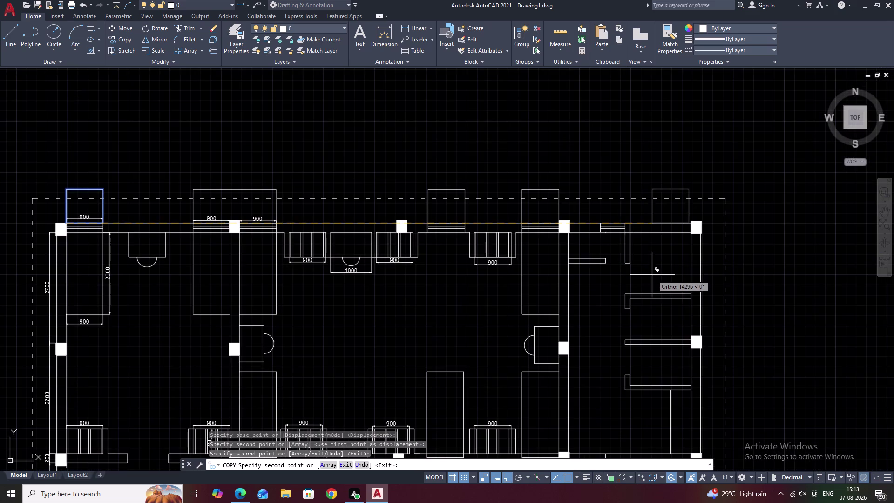
middle_drag(652, 275, 642, 136)
middle_drag(647, 324, 635, 220)
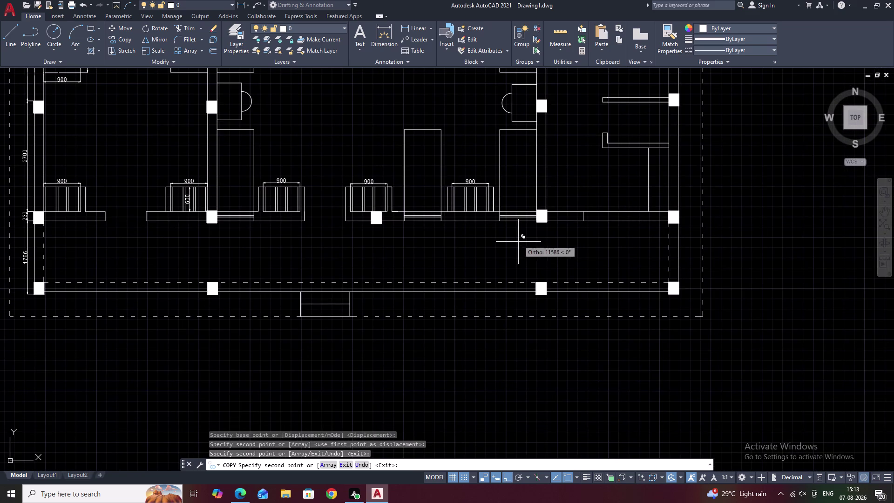
scroll(down, 3)
scroll(down, 3)
middle_drag(742, 251, 688, 258)
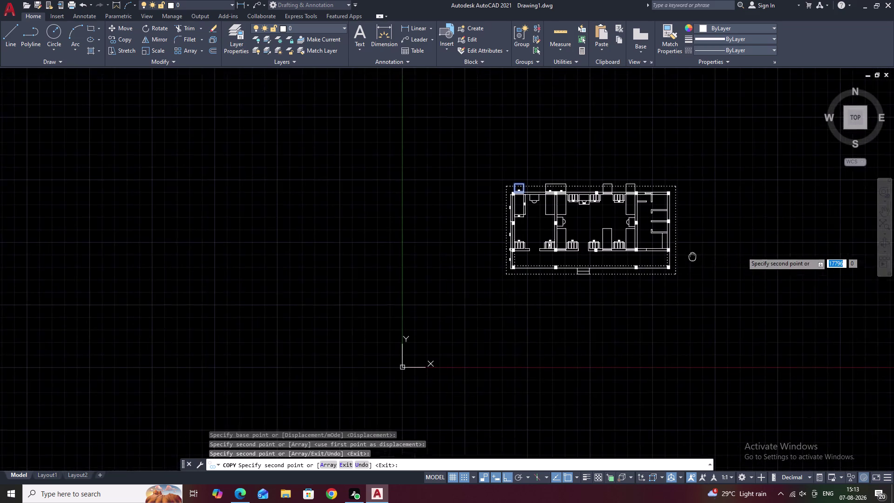
middle_drag(689, 258, 686, 258)
click(734, 246)
key(Escape)
Drag a selection near the extra copy, clear it, and cancel a CIRCLE command.
drag(758, 169, 750, 169)
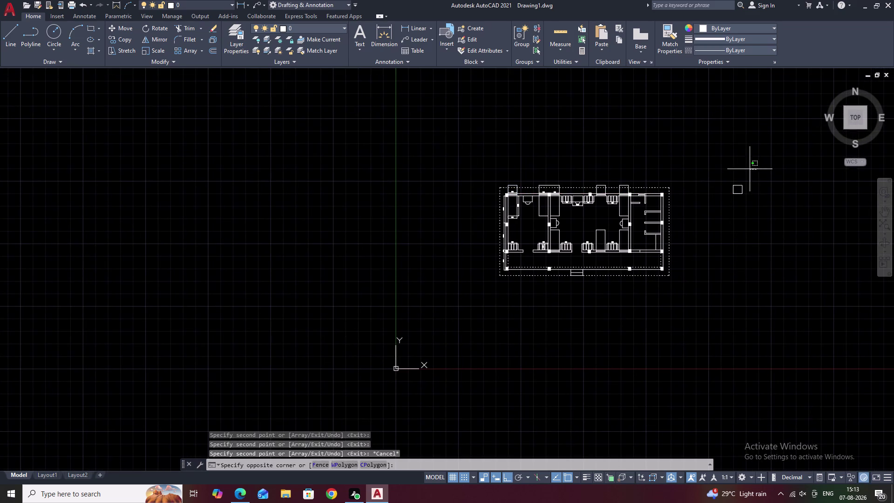
drag(750, 170, 740, 222)
scroll(up, 3)
key(Escape)
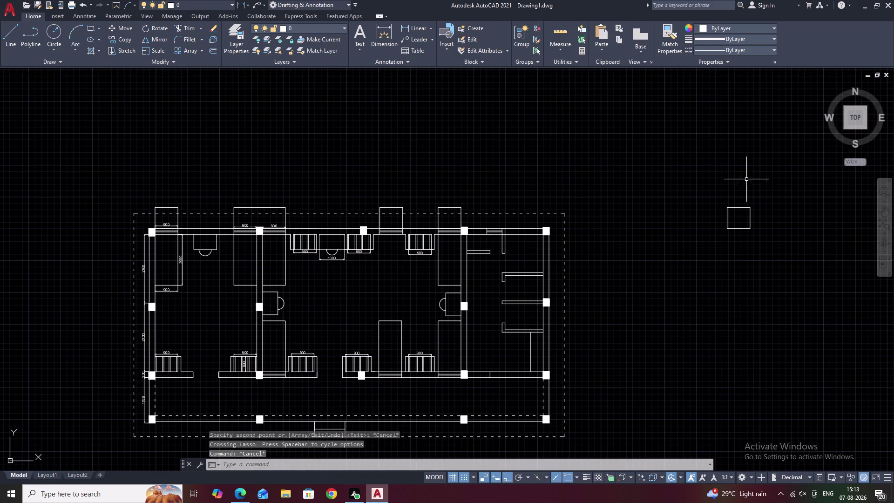
text(CI)
key(space)
key(Escape)
text(C)
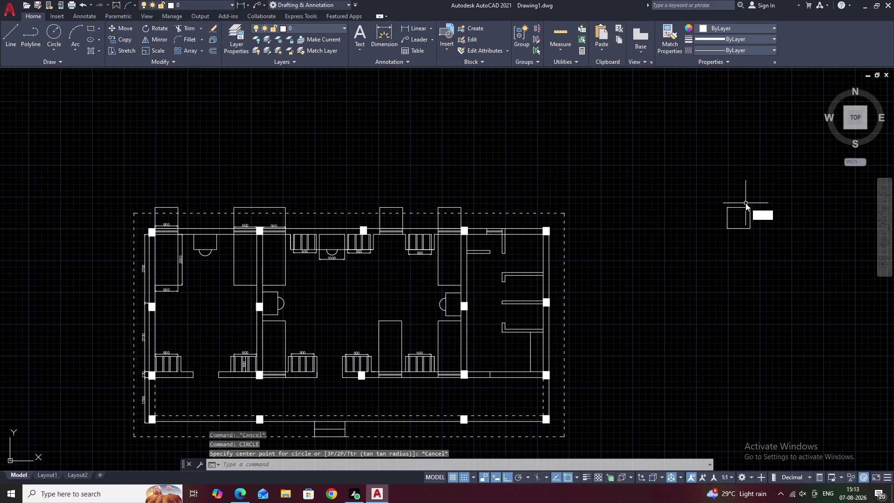
Start copying the stray rectangle beside the plan, toggle ortho with F8, then cancel.
text(O)
key(space)
click(728, 208)
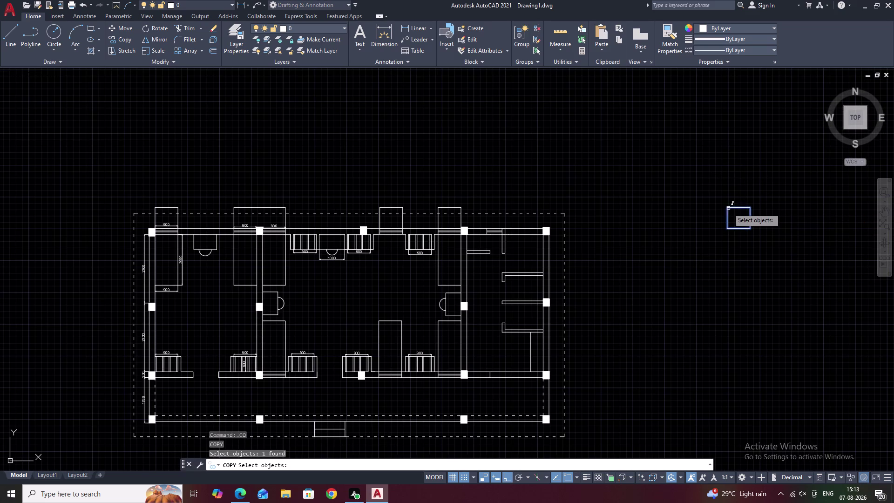
right_click(721, 193)
click(730, 207)
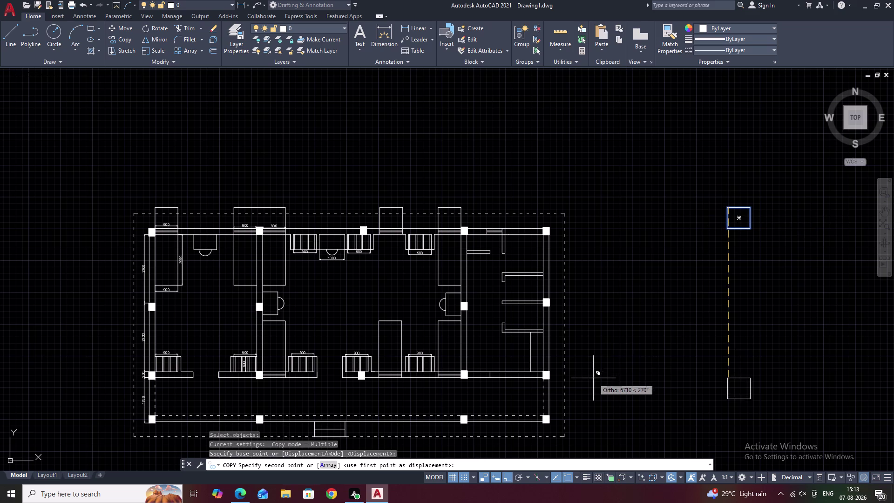
middle_drag(594, 379, 621, 339)
key(F8)
scroll(up, 3)
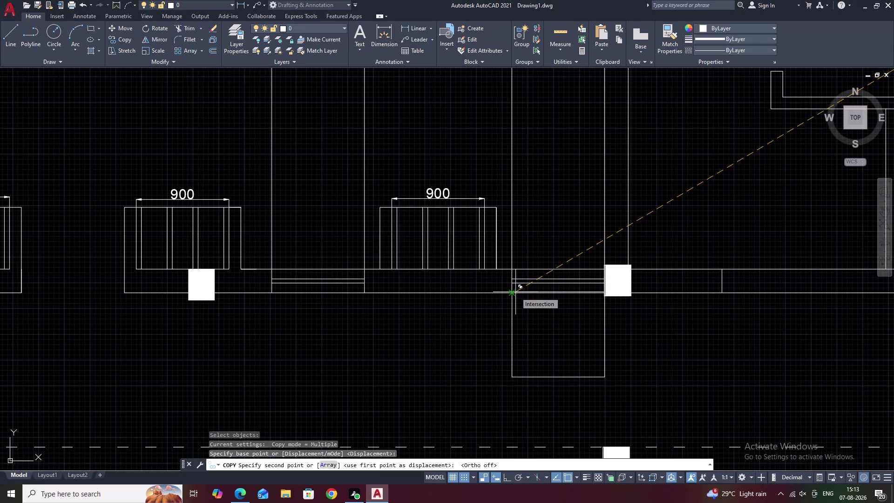
key(Escape)
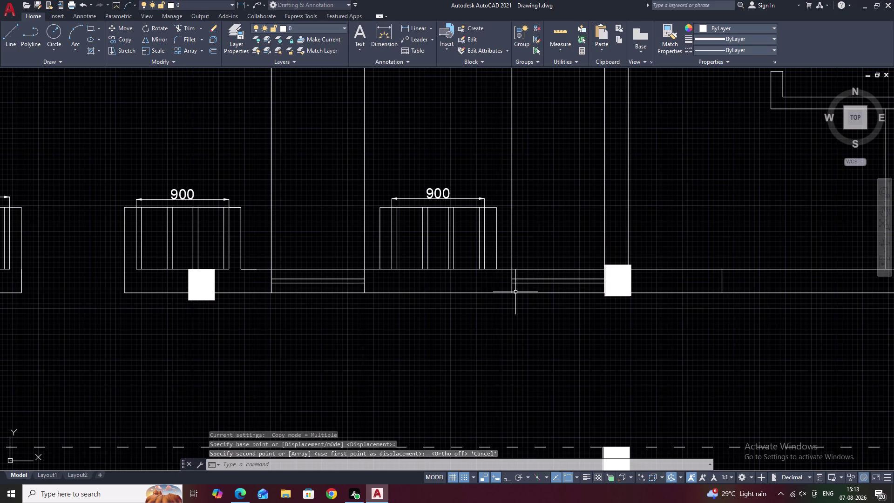
key(Escape)
Lasso-select the stray rectangle beside the plan and erase it.
scroll(down, 3)
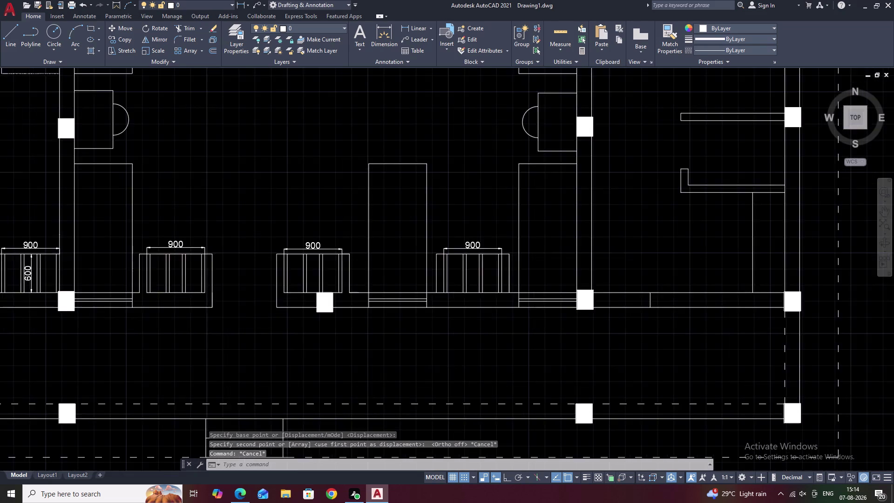
scroll(down, 3)
middle_drag(644, 293, 579, 310)
drag(762, 210, 749, 207)
drag(736, 205, 693, 227)
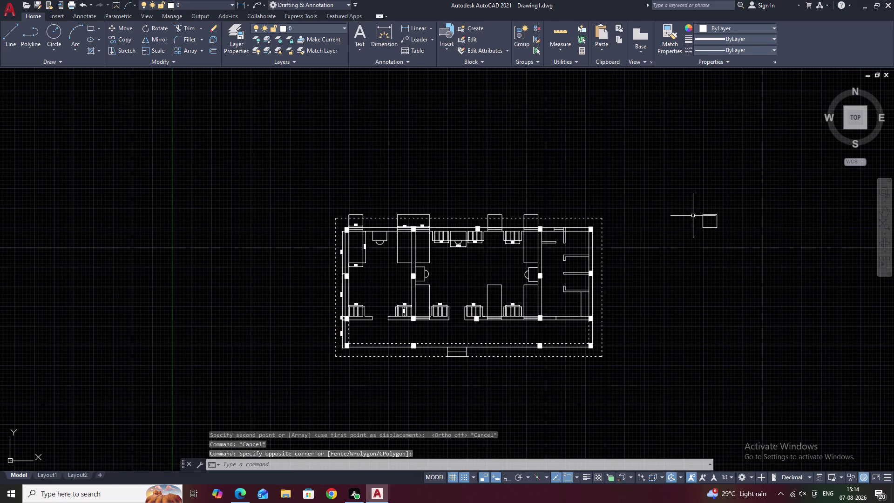
drag(693, 227, 723, 254)
drag(733, 207, 709, 256)
text(E)
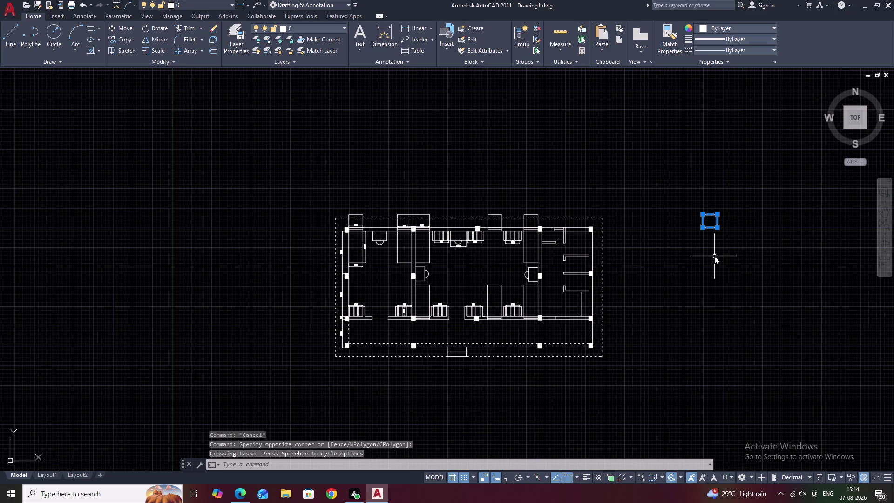
key(space)
scroll(up, 3)
middle_drag(411, 228, 578, 242)
middle_drag(437, 239, 623, 251)
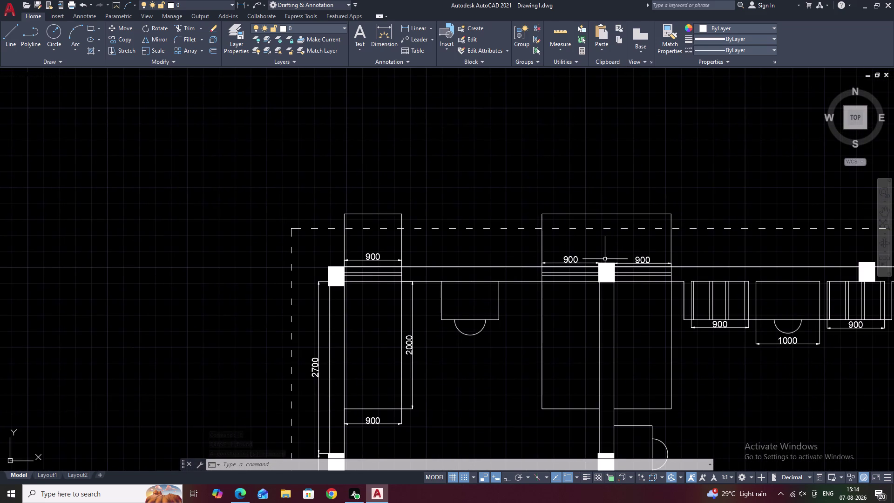
scroll(up, 3)
middle_drag(378, 233, 393, 235)
scroll(up, 3)
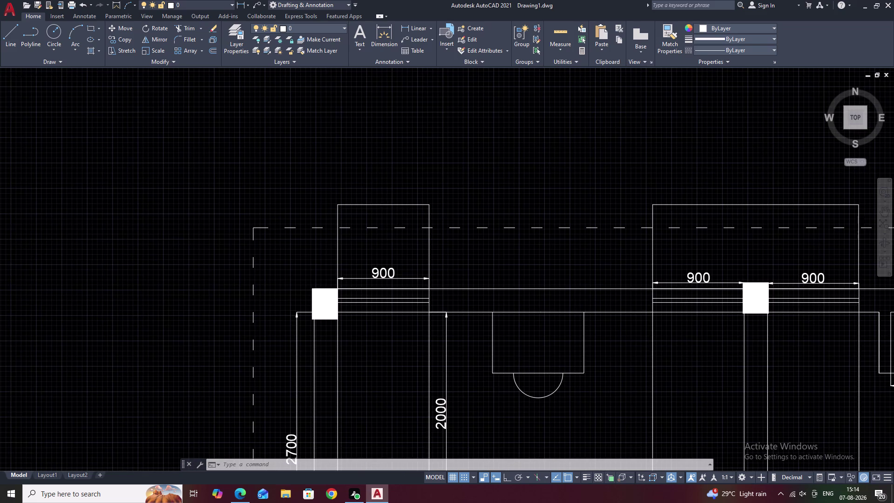
middle_drag(360, 229, 370, 214)
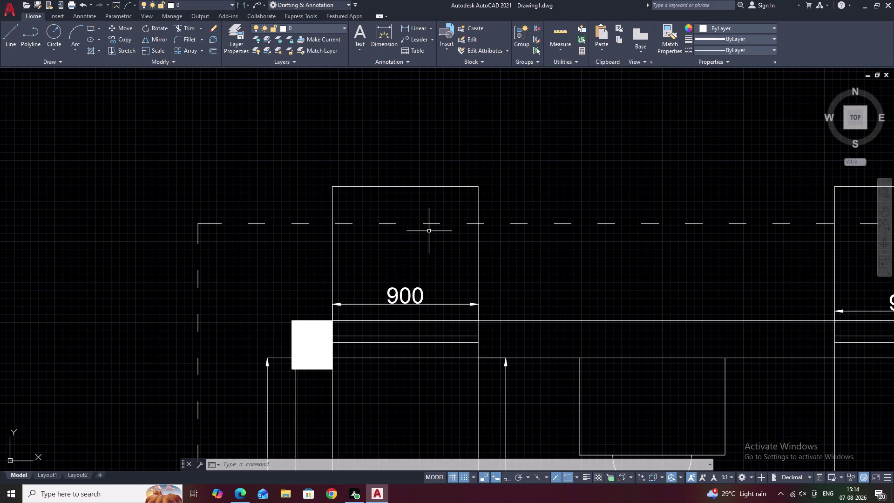
Submit the value 10 and pan along the top wall to the projection outlines.
text(10)
key(space)
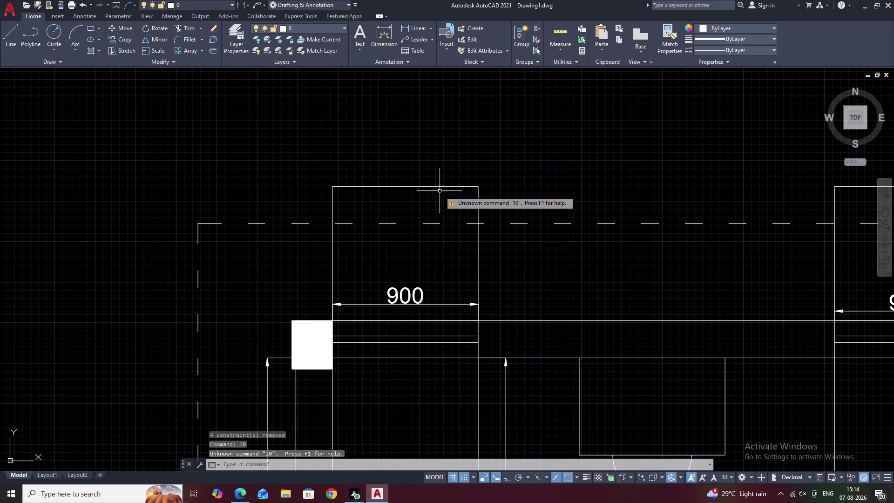
click(441, 186)
middle_drag(684, 253, 344, 304)
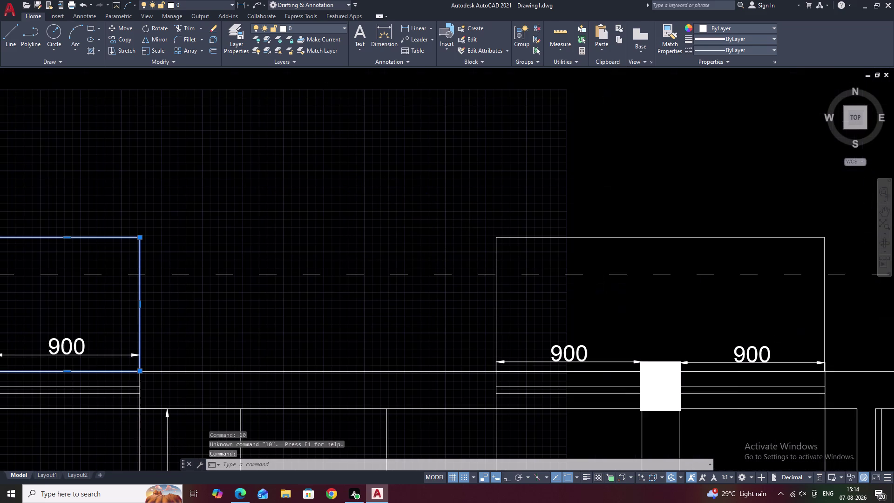
scroll(down, 3)
middle_drag(747, 294, 275, 309)
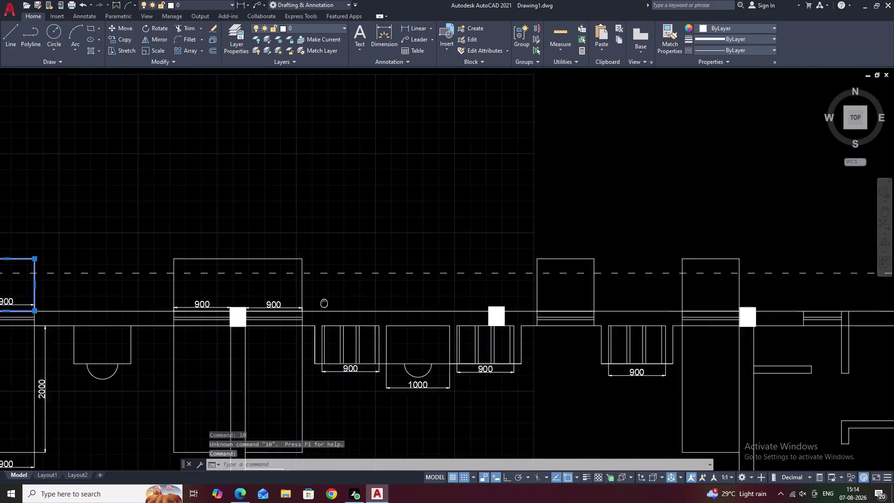
Join the three edges of the first top-wall projection into one polyline.
click(527, 266)
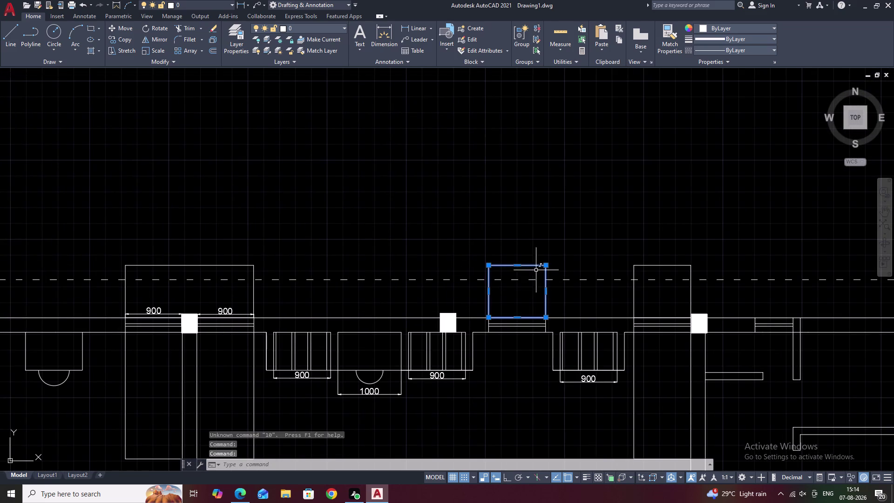
click(674, 267)
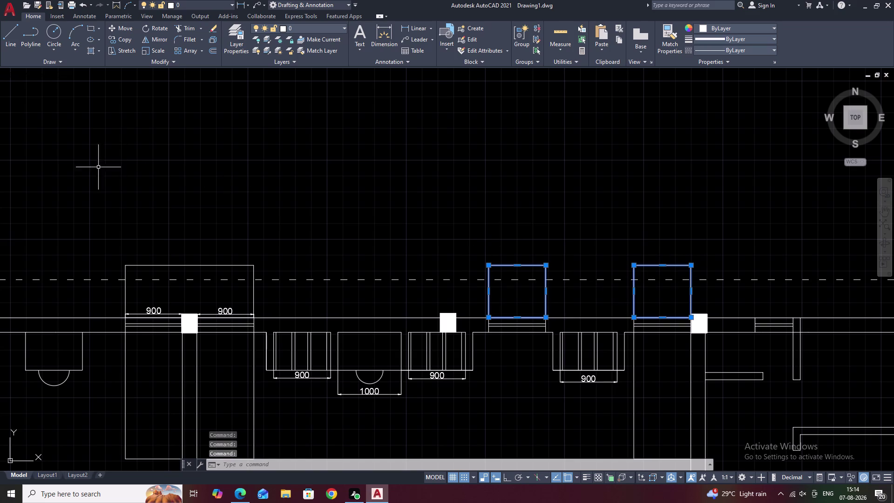
click(216, 40)
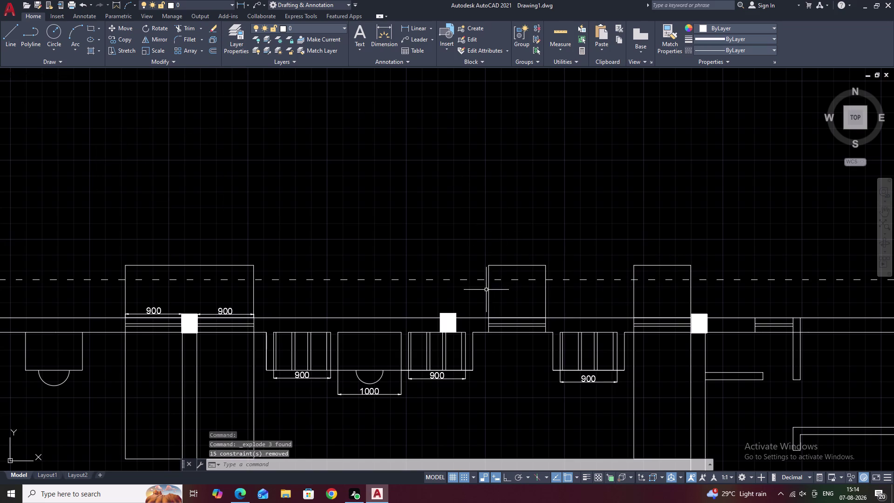
click(489, 289)
click(547, 287)
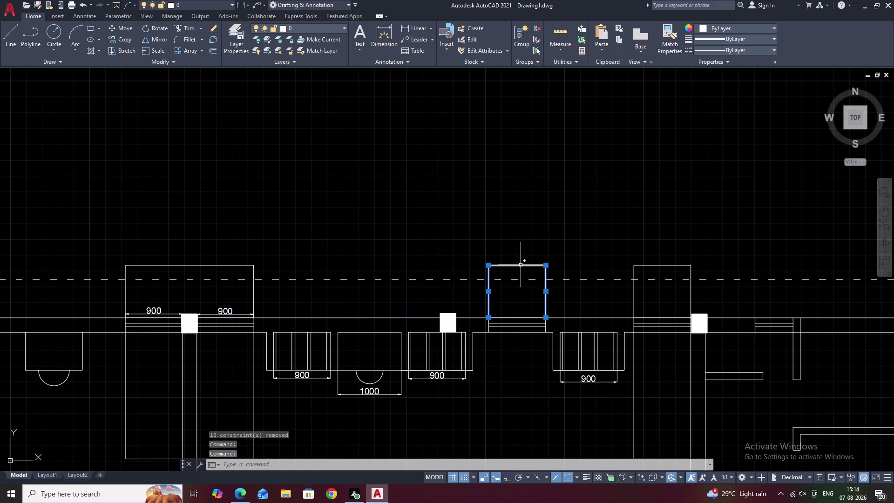
click(521, 265)
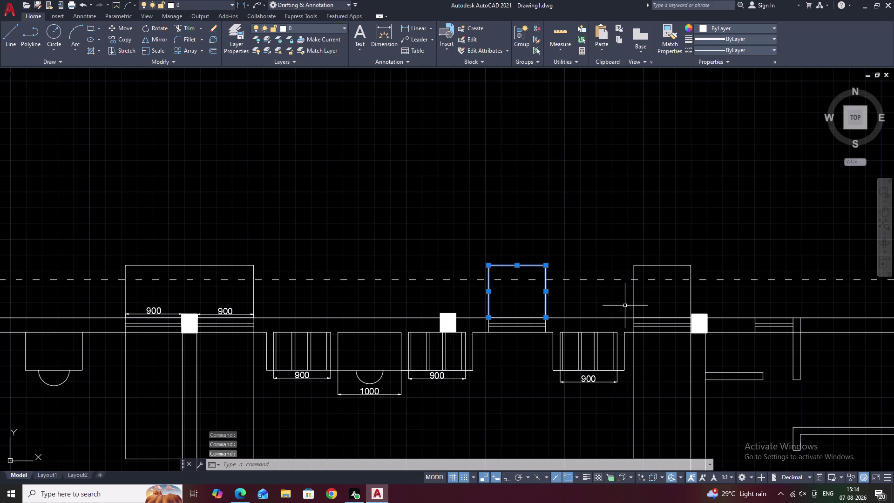
text(J)
key(space)
Join the three edges of the next projection into a single polyline.
click(635, 296)
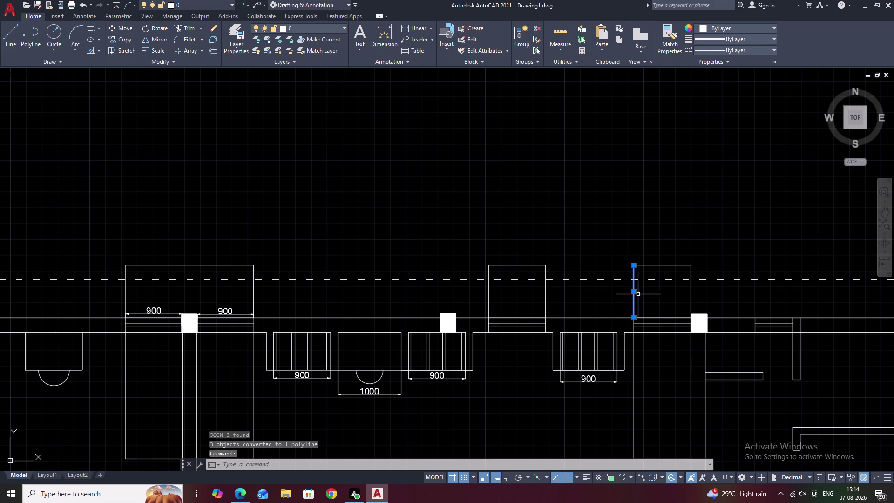
click(691, 295)
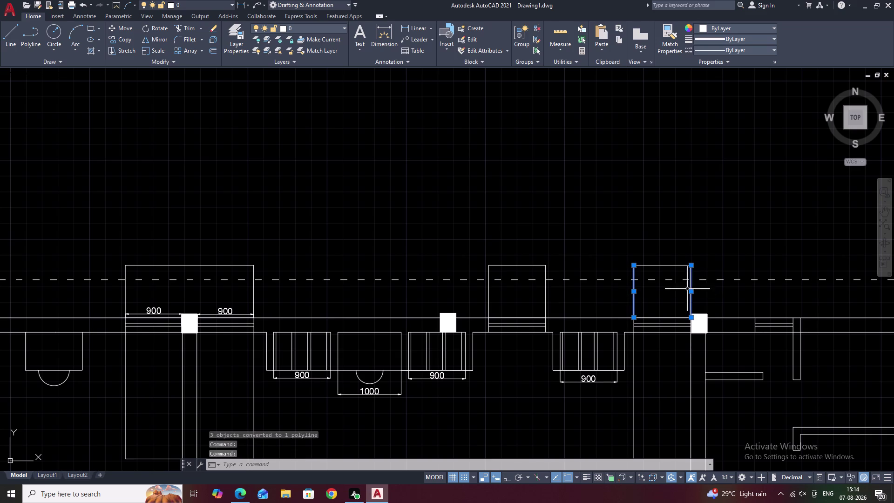
click(666, 266)
middle_drag(392, 272, 601, 258)
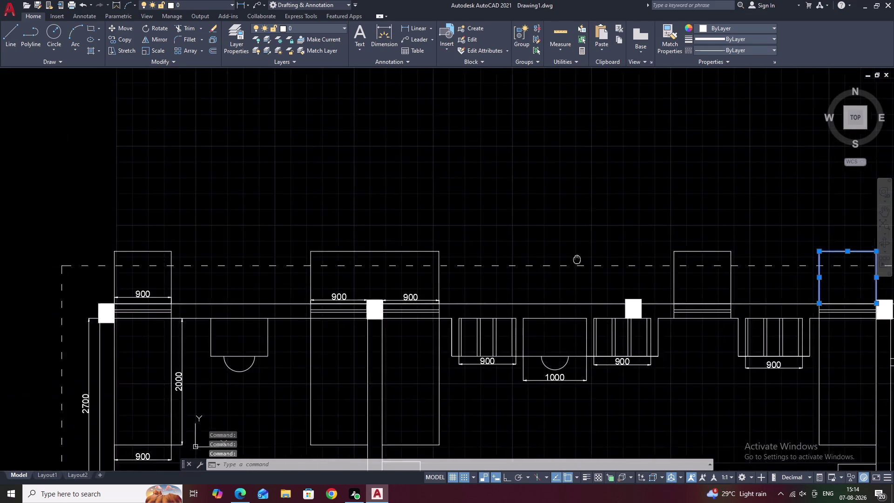
middle_drag(601, 258, 619, 262)
text(J)
key(space)
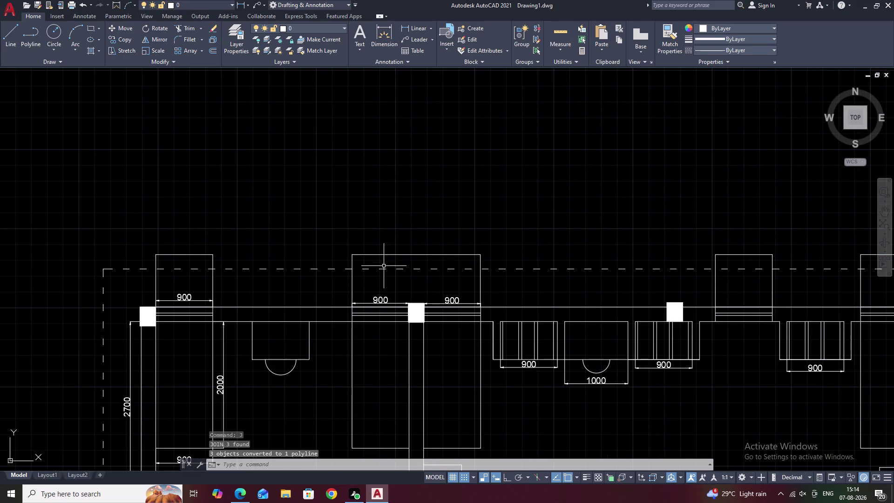
Join the central projection's three edges into one polyline.
click(352, 277)
click(409, 255)
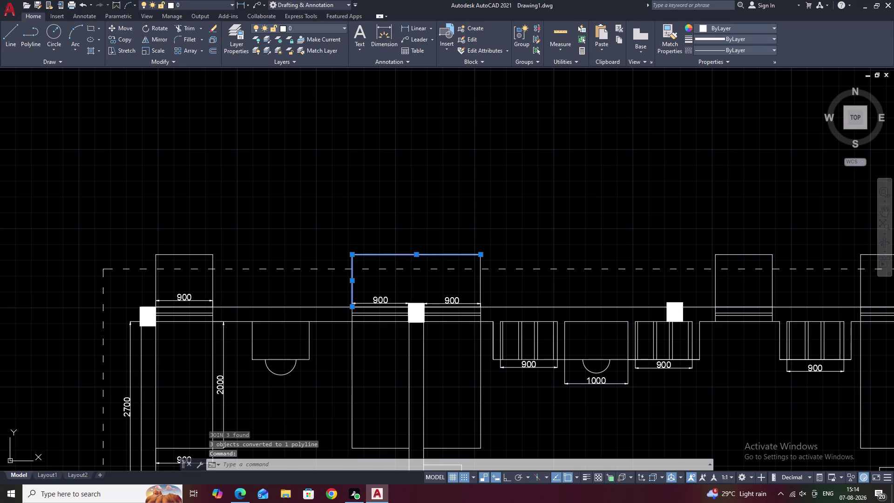
click(482, 275)
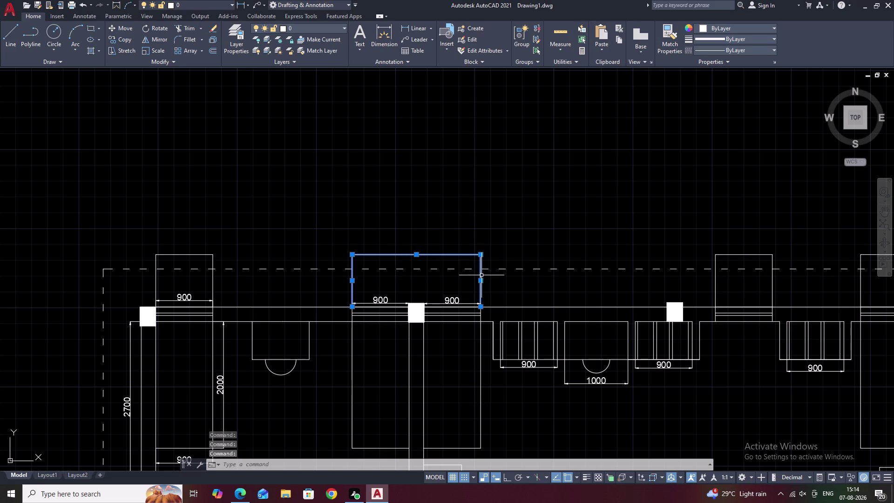
text(J)
key(space)
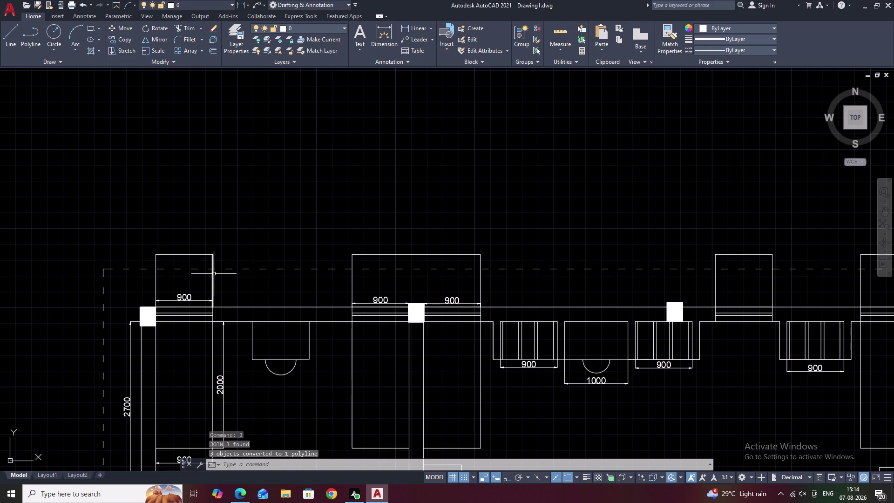
Join the leftmost projection's three edges into one polyline, then review the whole plan.
click(213, 274)
click(195, 255)
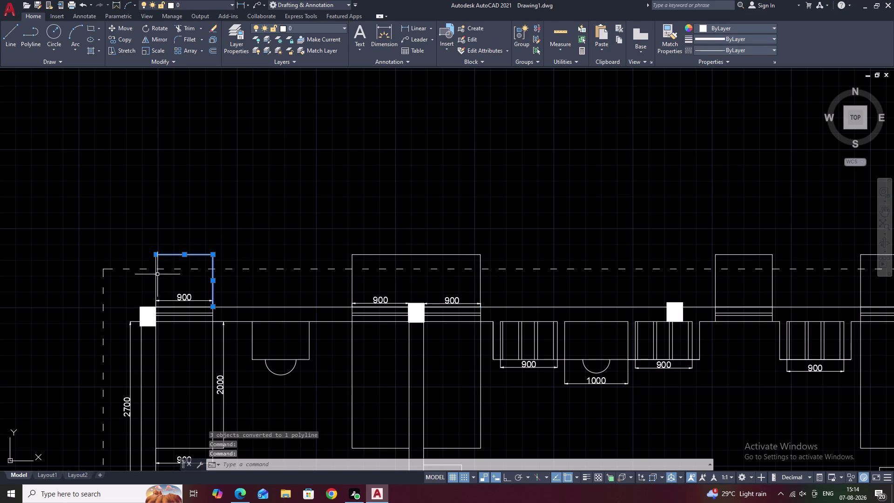
click(155, 278)
text(J)
key(space)
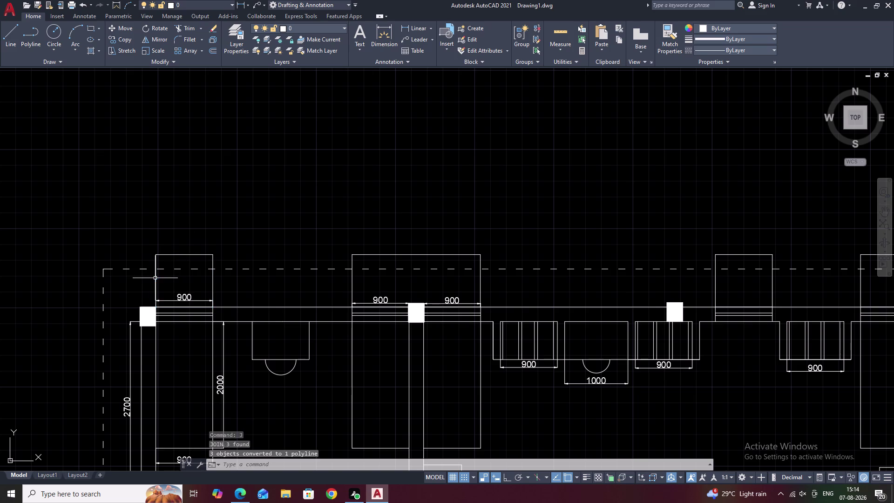
scroll(down, 3)
middle_drag(400, 297, 434, 196)
middle_drag(444, 238, 452, 220)
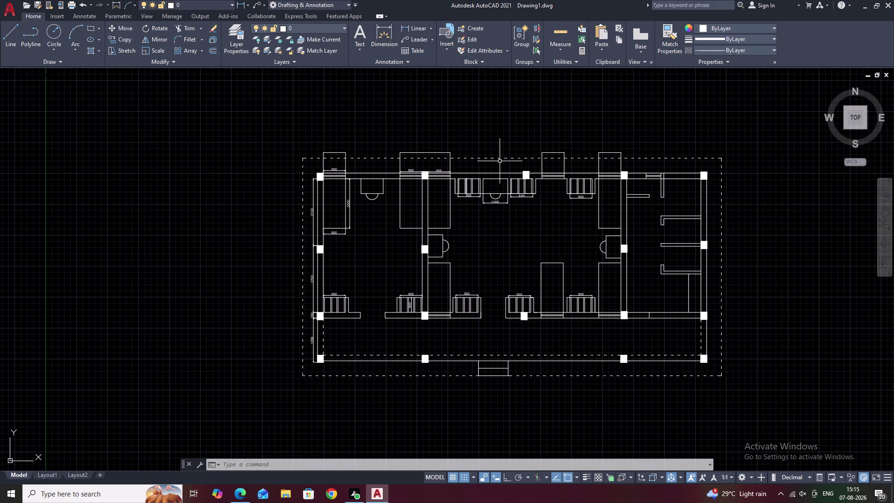
scroll(up, 3)
middle_drag(198, 132, 278, 176)
scroll(up, 3)
Start OFFSET with distance 40, after abandoning an attempt at 10.
middle_drag(351, 222, 377, 175)
text(O)
key(space)
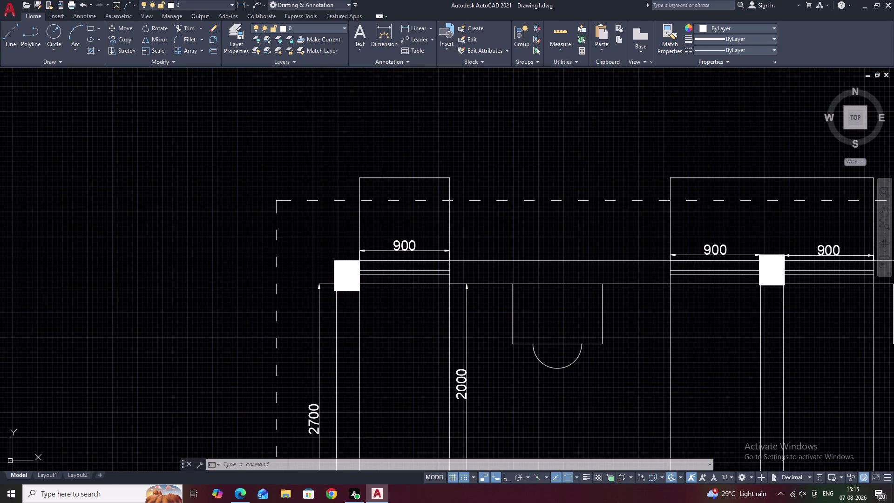
text(10)
key(space)
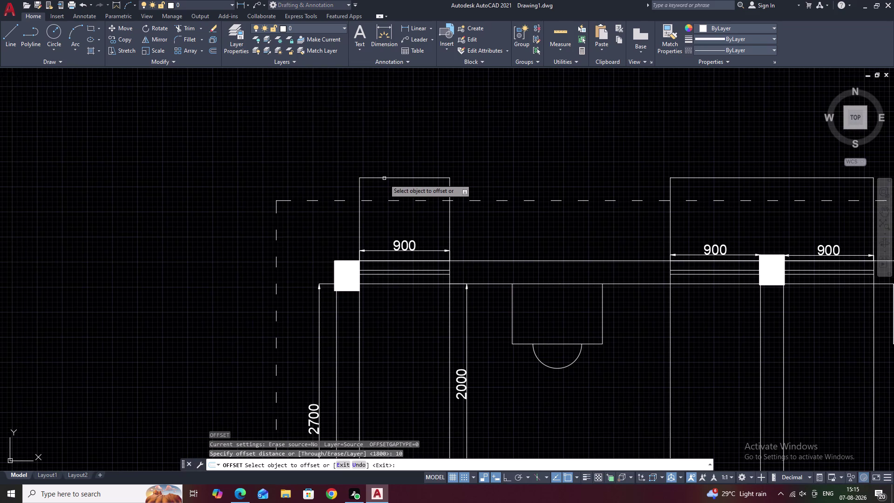
click(388, 178)
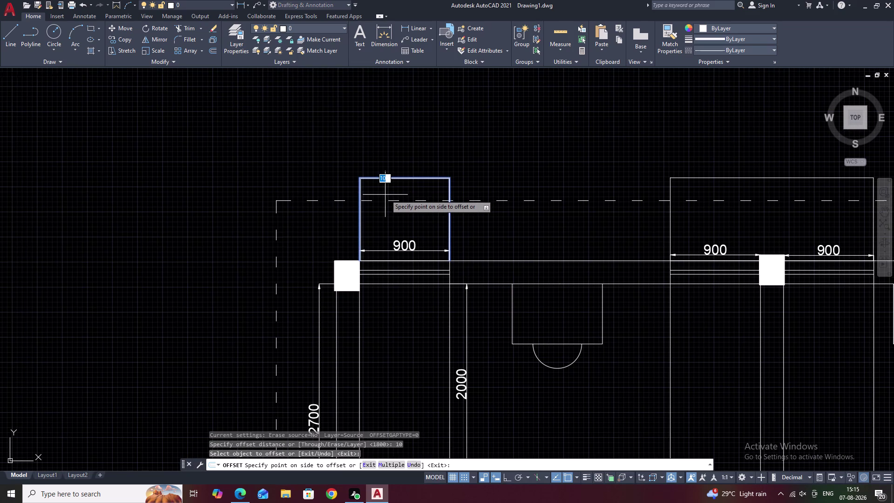
key(Escape)
key(space)
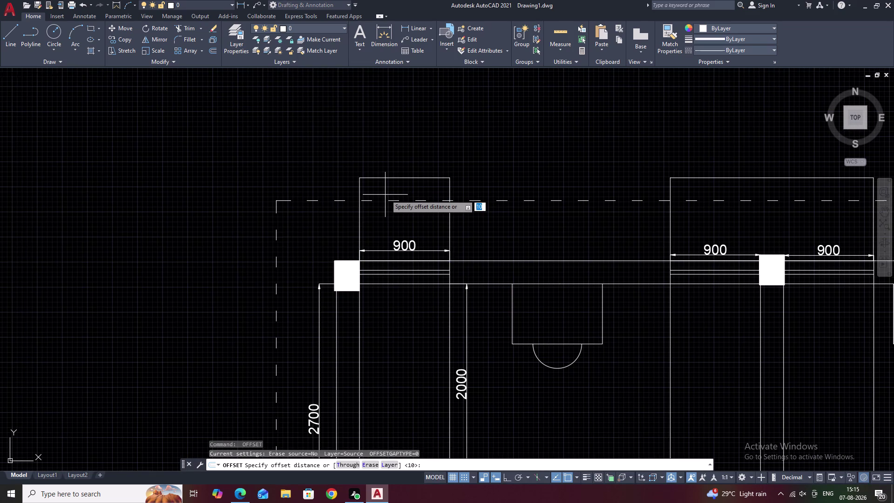
text(40)
key(space)
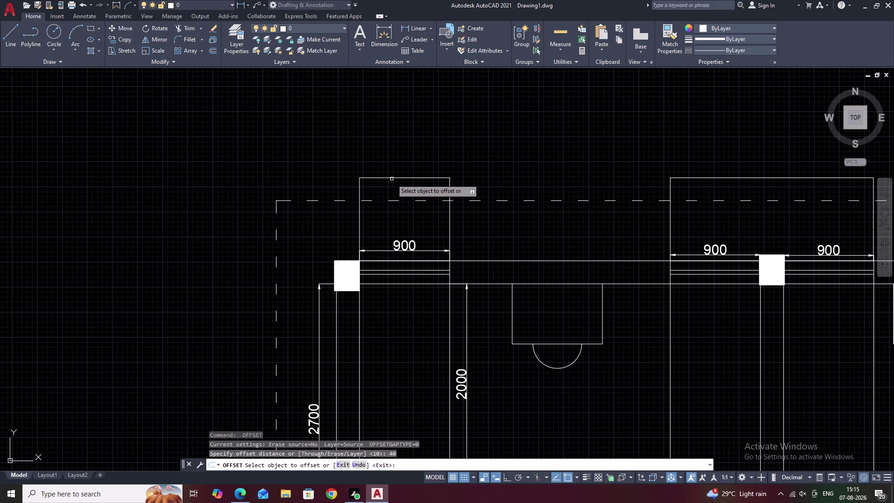
Offset the leftmost and central projection outlines inward twice at 40.
click(392, 179)
double_click(392, 195)
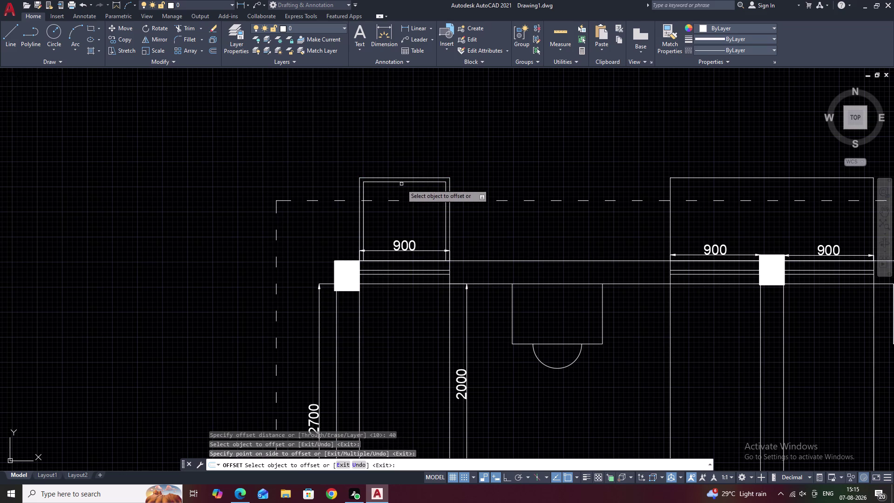
click(402, 183)
click(400, 199)
middle_drag(607, 247, 389, 259)
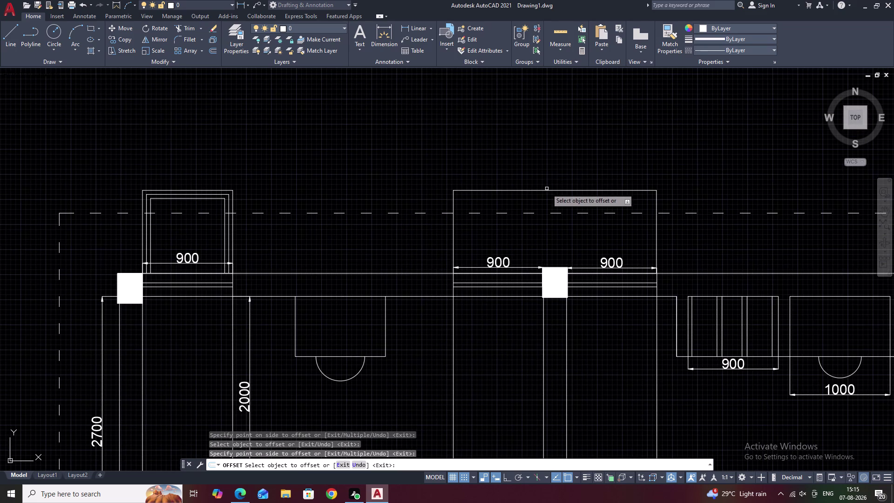
click(547, 191)
click(548, 204)
click(551, 194)
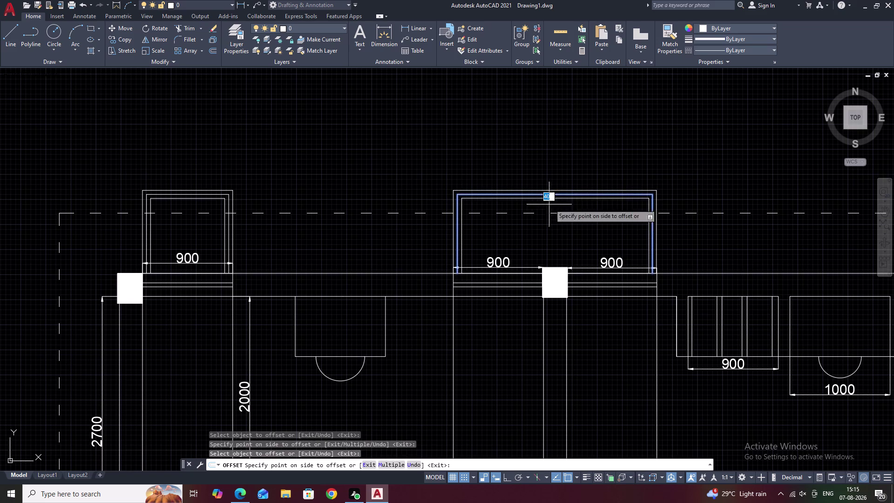
click(550, 218)
Add two inward 40 offset copies to the next projection along the top wall.
middle_drag(584, 221, 421, 222)
middle_drag(681, 230, 470, 237)
middle_drag(580, 235, 464, 241)
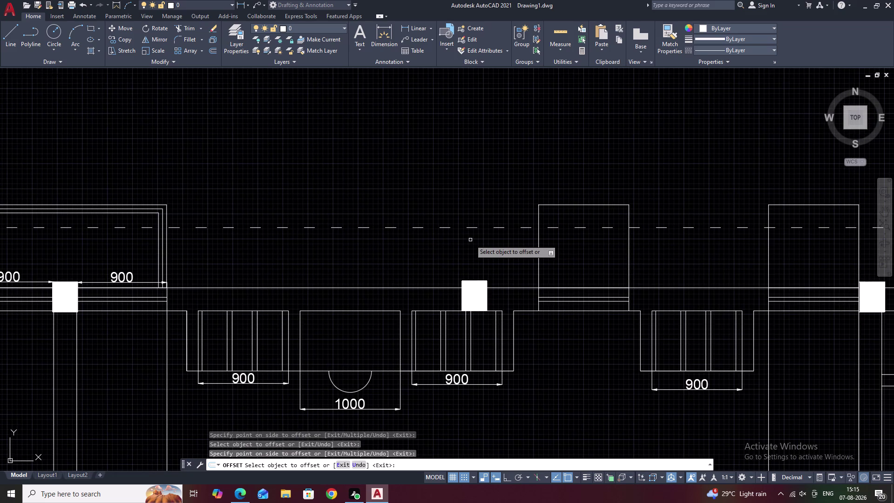
click(558, 204)
click(558, 226)
click(563, 209)
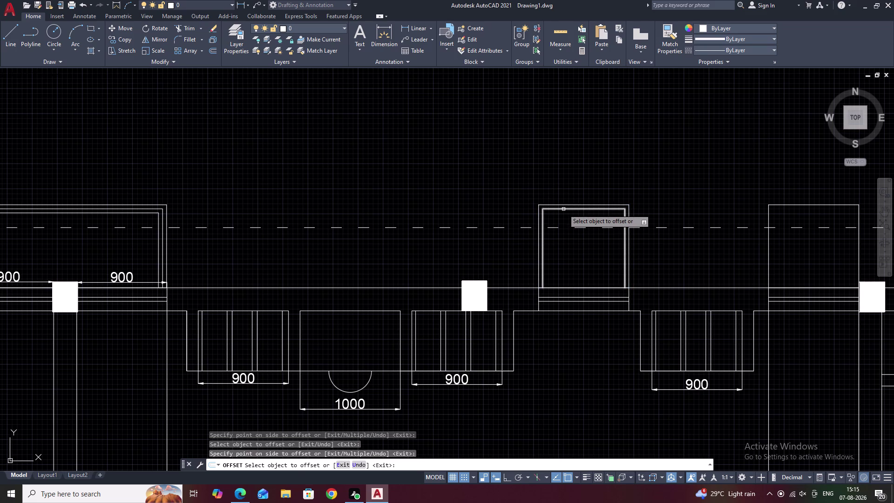
click(564, 232)
middle_click(568, 247)
Offset the right-hand projection outline inward twice, then finish the offset command.
middle_drag(687, 254, 583, 263)
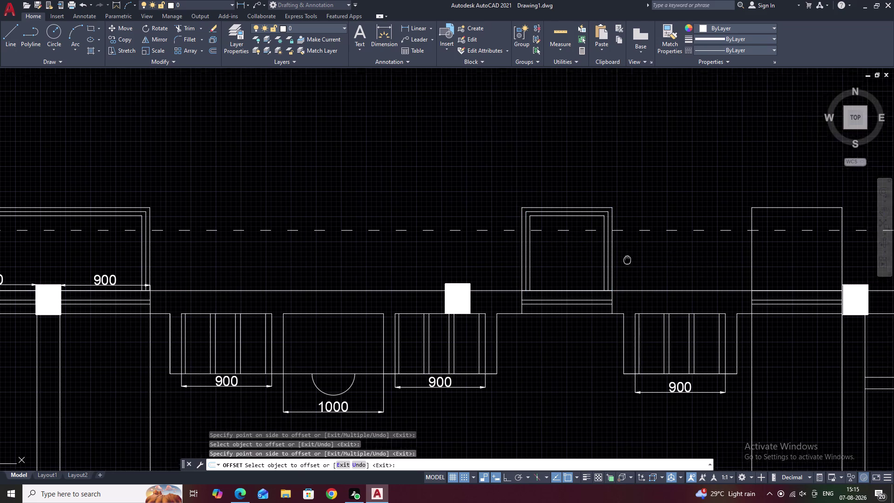
middle_drag(583, 264, 445, 266)
click(576, 217)
click(576, 237)
click(570, 219)
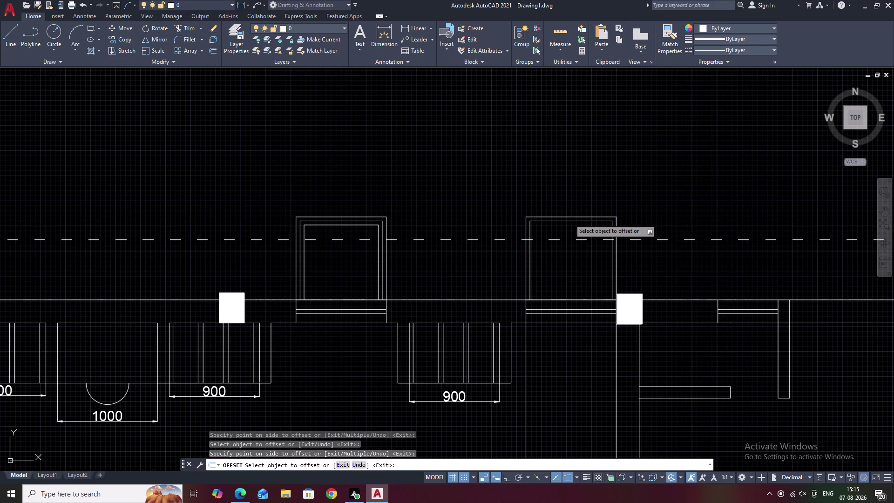
click(569, 222)
double_click(570, 232)
scroll(down, 3)
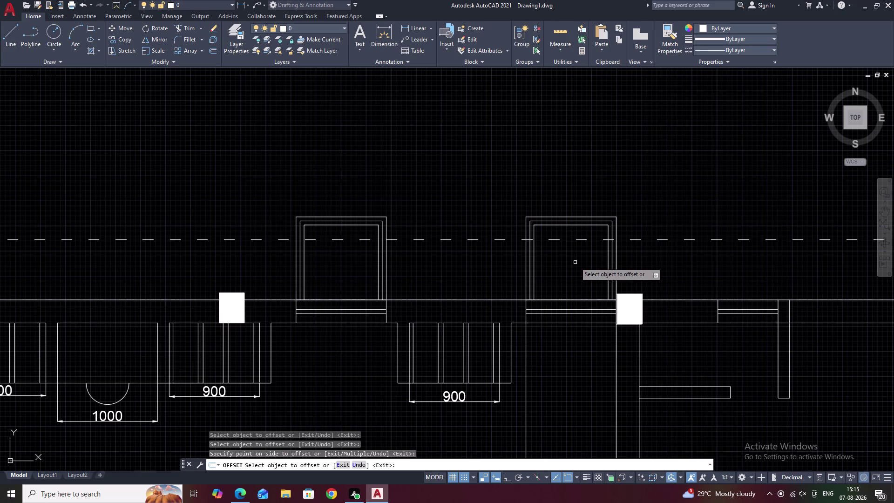
middle_drag(576, 269, 685, 242)
key(Escape)
scroll(up, 3)
middle_drag(399, 230, 623, 229)
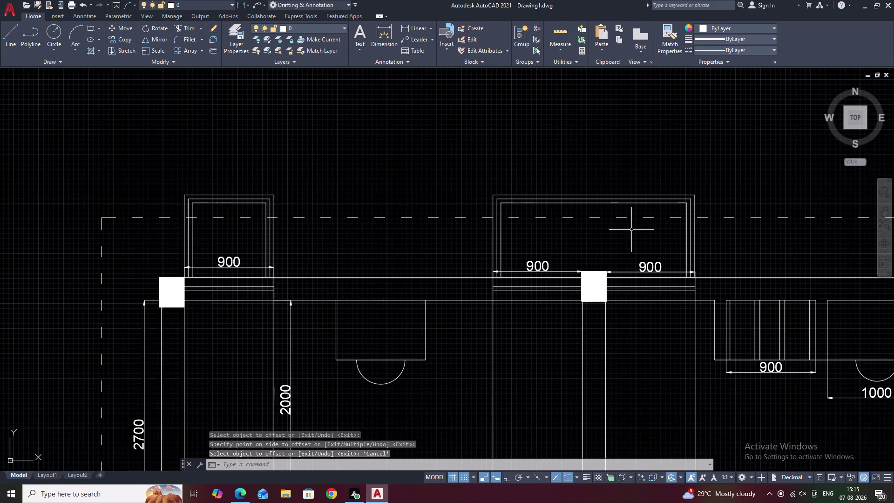
Select the leftmost projection frames and the next window's rectangles.
middle_drag(393, 221, 588, 230)
scroll(up, 3)
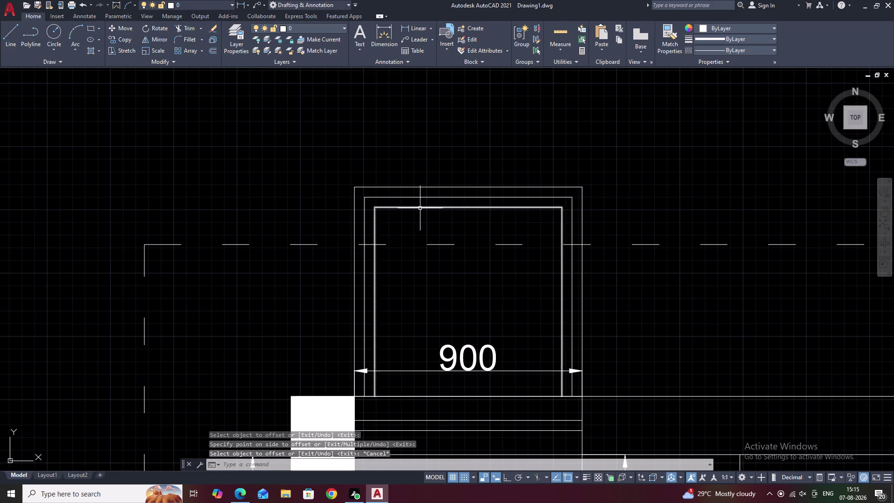
click(421, 207)
click(424, 186)
scroll(down, 3)
middle_drag(686, 189, 441, 195)
scroll(up, 3)
middle_drag(621, 232, 539, 241)
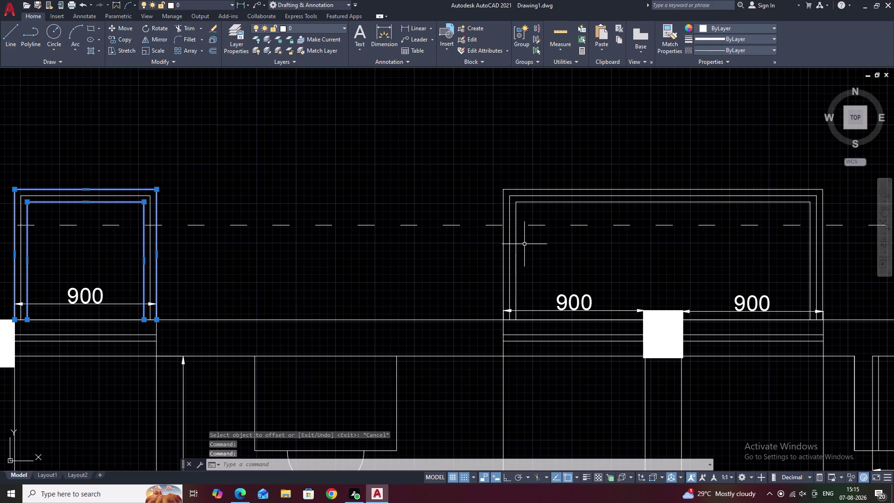
click(515, 246)
click(504, 246)
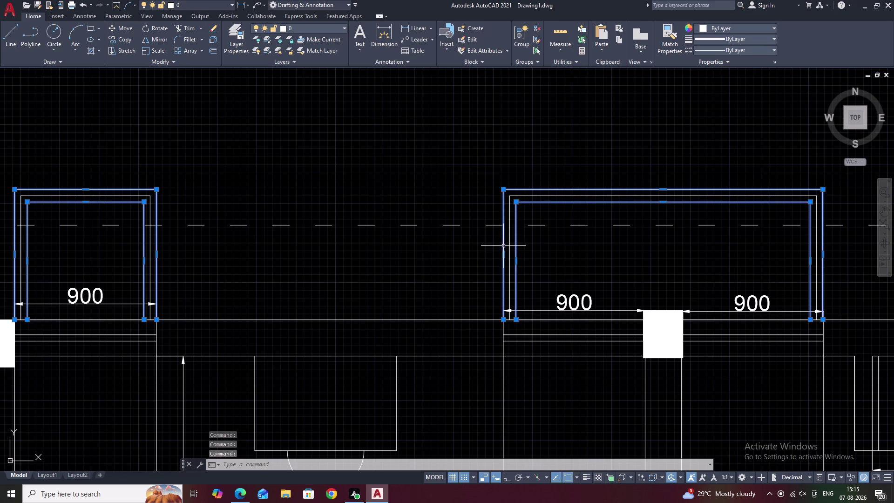
Add the remaining projection rectangles along the top wall to the selection.
scroll(down, 3)
middle_drag(594, 249, 331, 232)
middle_drag(571, 247, 436, 246)
scroll(up, 3)
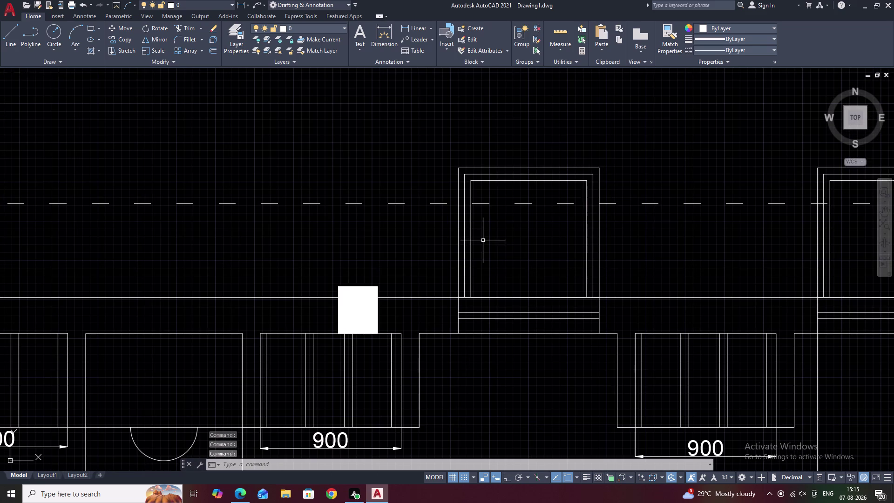
click(470, 246)
click(457, 251)
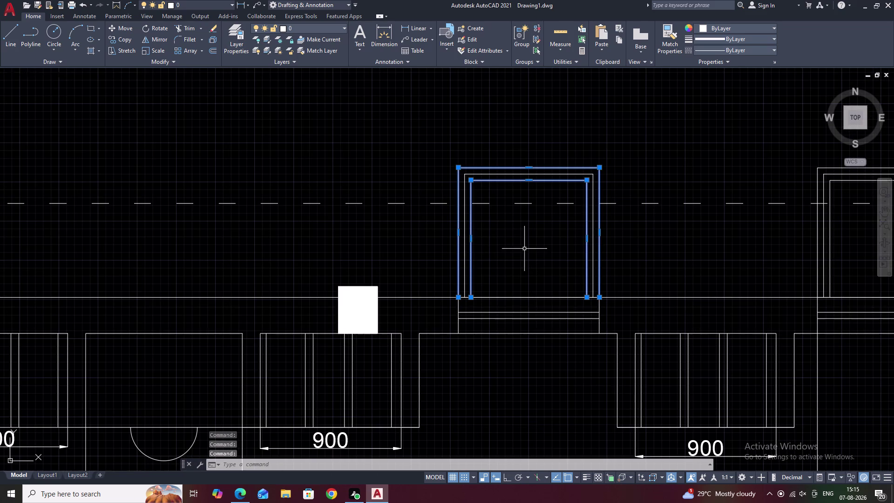
middle_drag(643, 241, 377, 234)
click(564, 247)
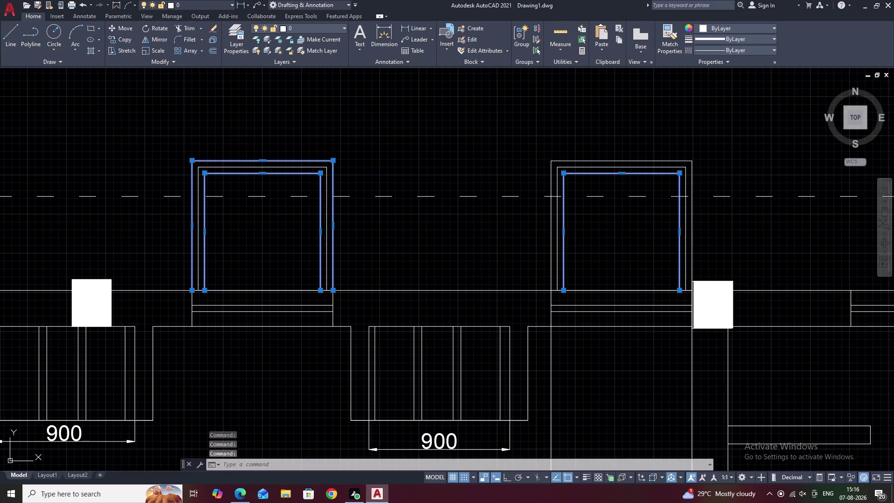
click(551, 252)
scroll(down, 3)
middle_drag(709, 243, 626, 248)
scroll(down, 3)
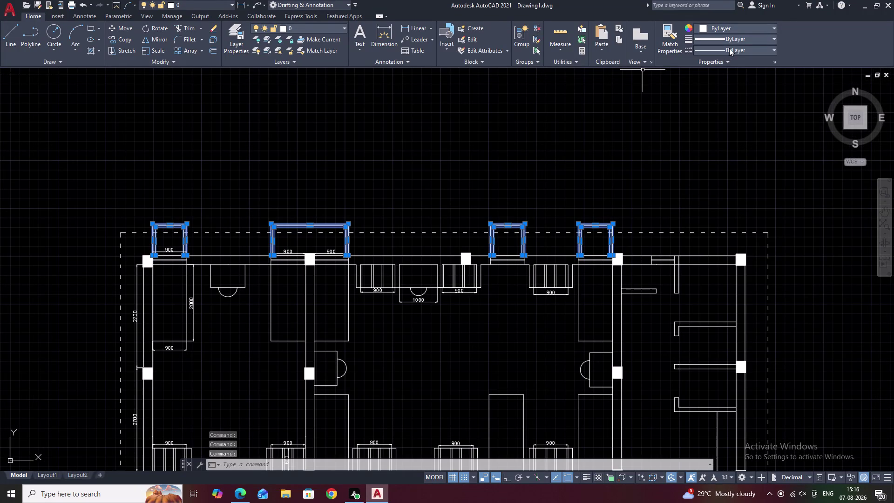
Give the selected rectangles the ACAD_ISO03W100 linetype and clear the selection.
click(729, 50)
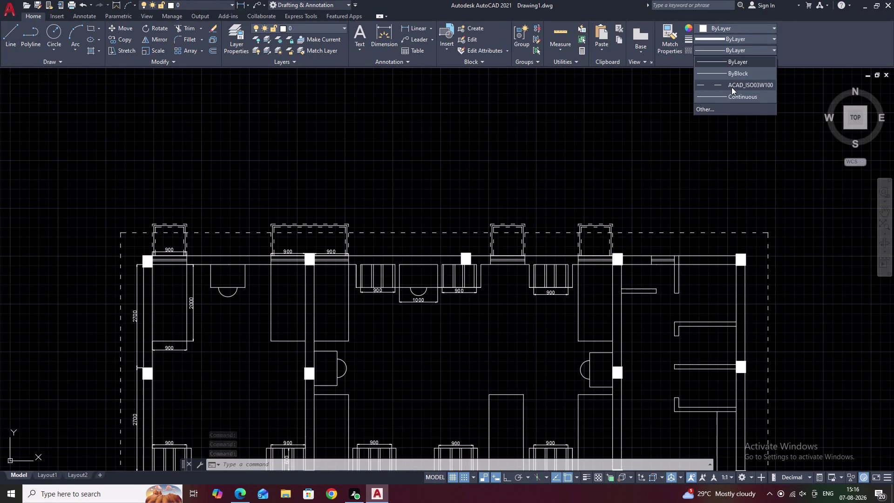
click(732, 87)
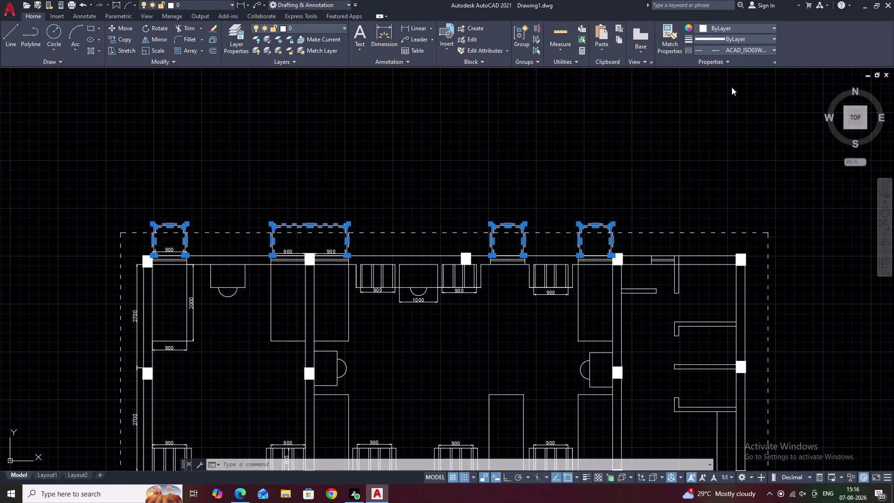
key(Escape)
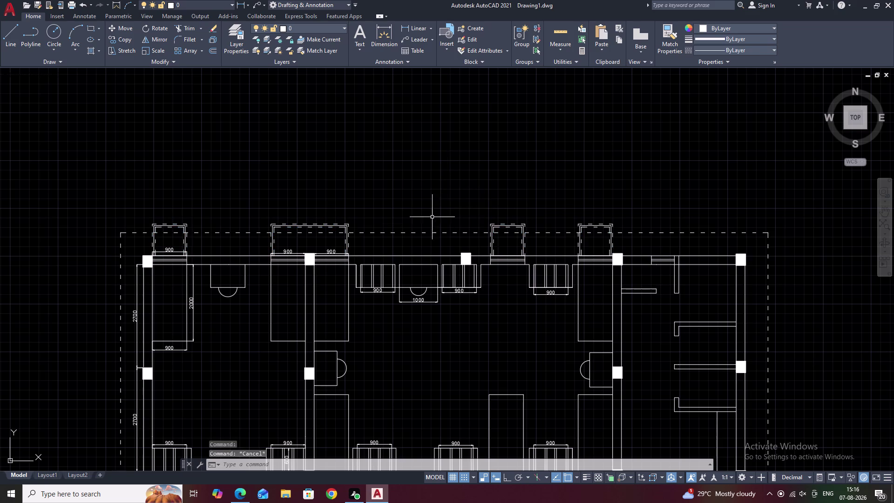
scroll(up, 3)
middle_drag(400, 225, 536, 200)
scroll(down, 3)
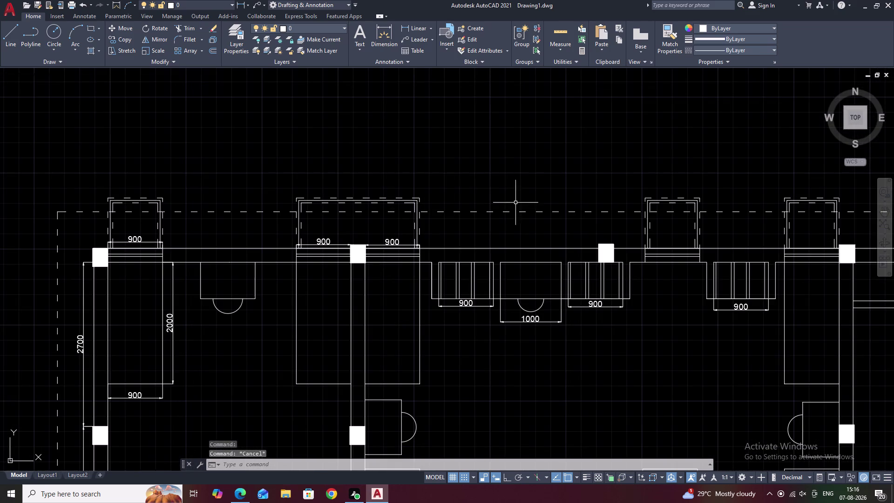
Load the ACAD_ISO02W100 linetype through the LT linetype manager.
middle_click(517, 202)
text(L)
text(T)
key(space)
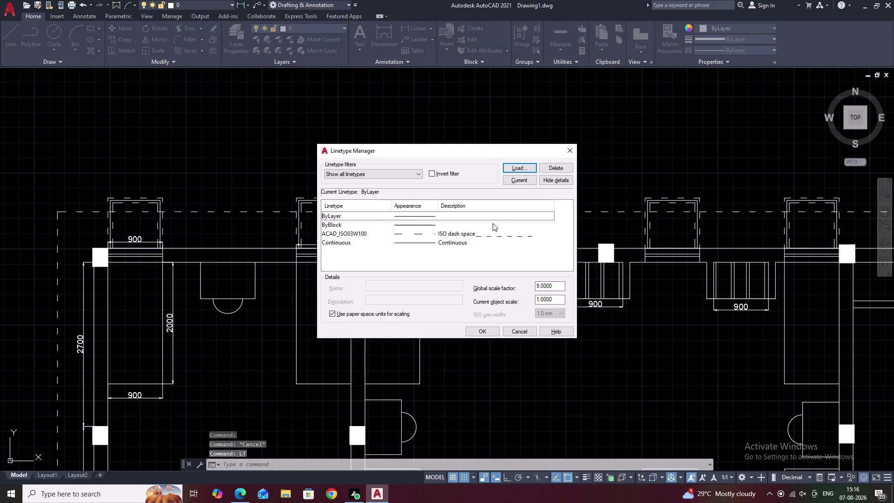
click(520, 168)
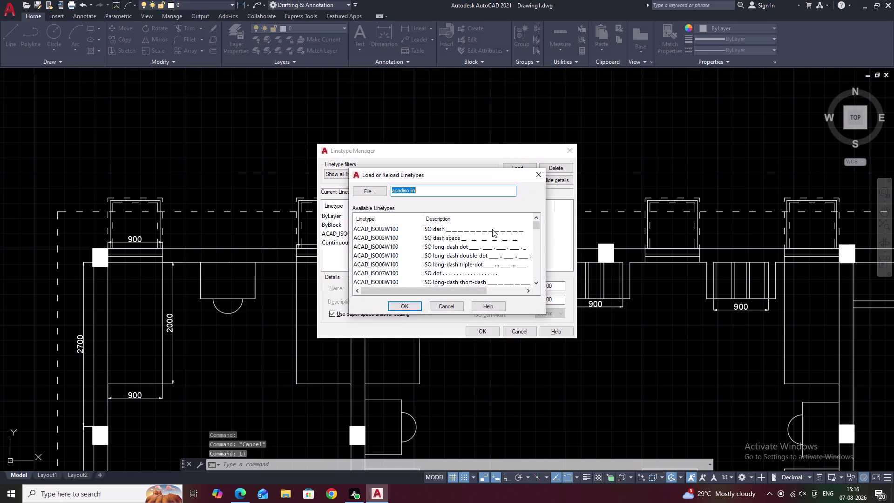
click(493, 231)
click(414, 304)
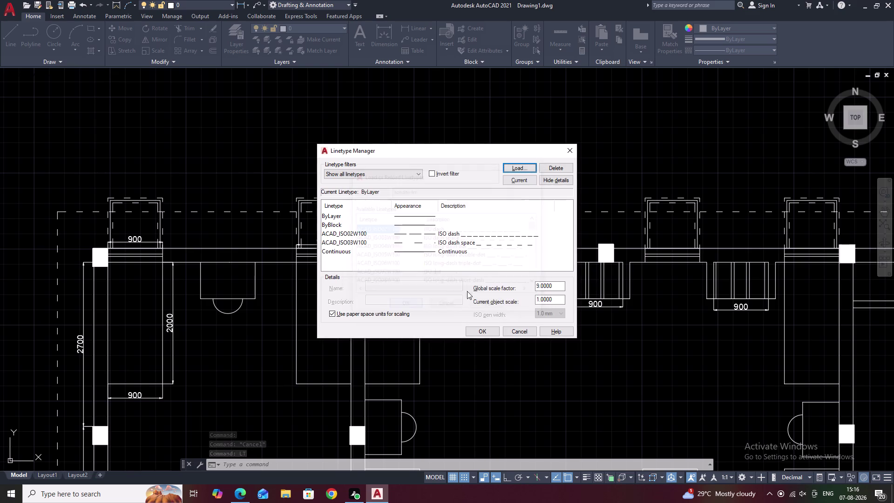
click(572, 149)
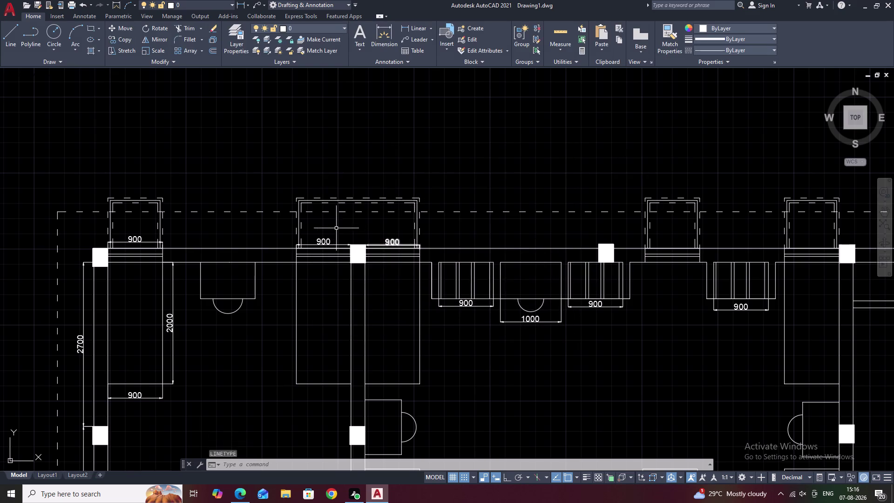
Select the projection rectangles above the left window and the double window.
middle_drag(337, 228, 544, 200)
scroll(up, 3)
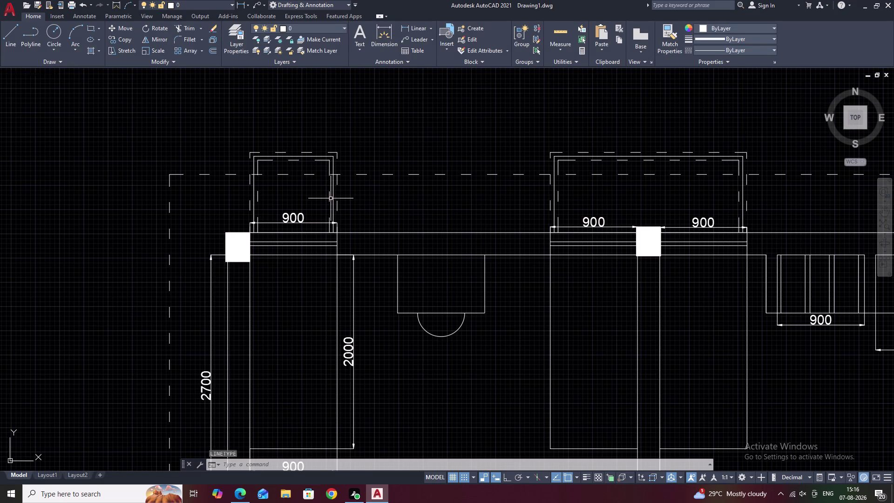
click(329, 197)
click(338, 203)
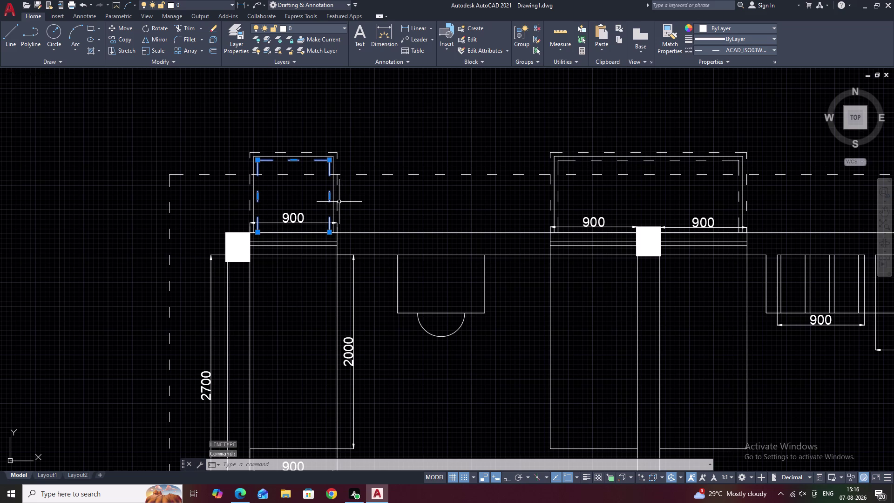
click(337, 205)
middle_drag(455, 215, 354, 214)
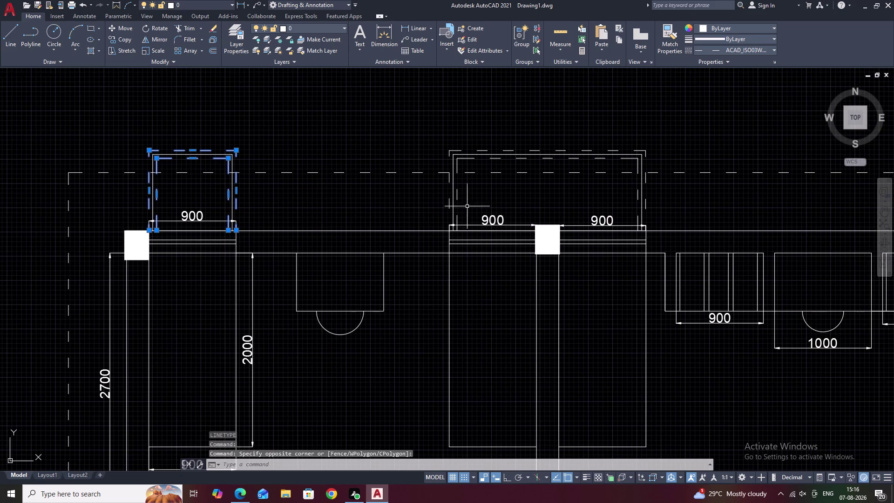
click(457, 196)
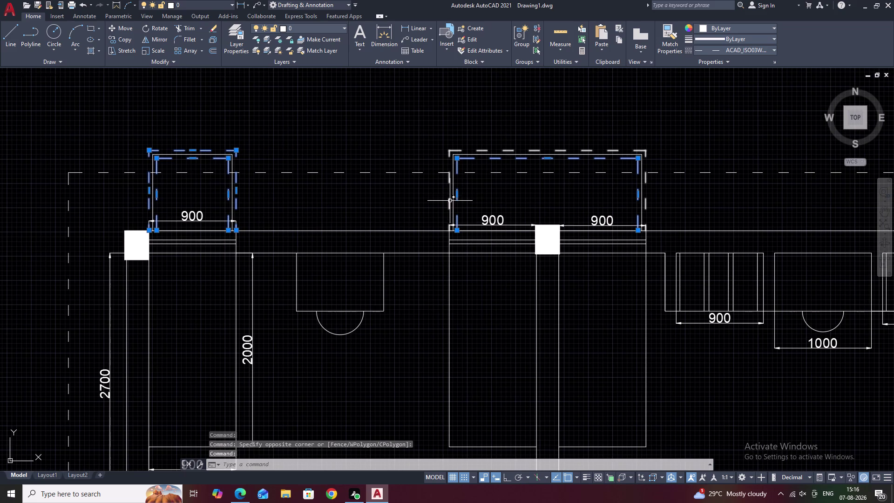
click(450, 200)
Add the rectangles above the remaining top-wall windows to the selection.
scroll(down, 3)
middle_drag(518, 201, 286, 206)
middle_drag(625, 196, 559, 213)
scroll(up, 3)
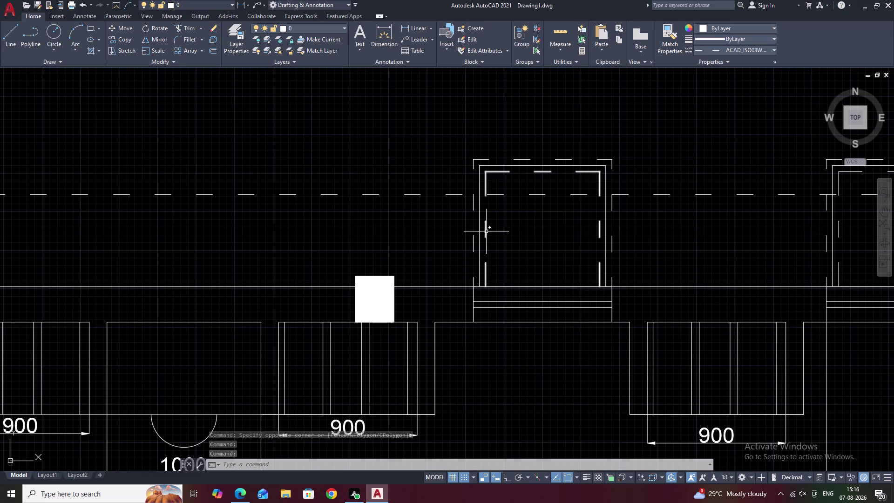
click(486, 232)
click(474, 243)
scroll(down, 3)
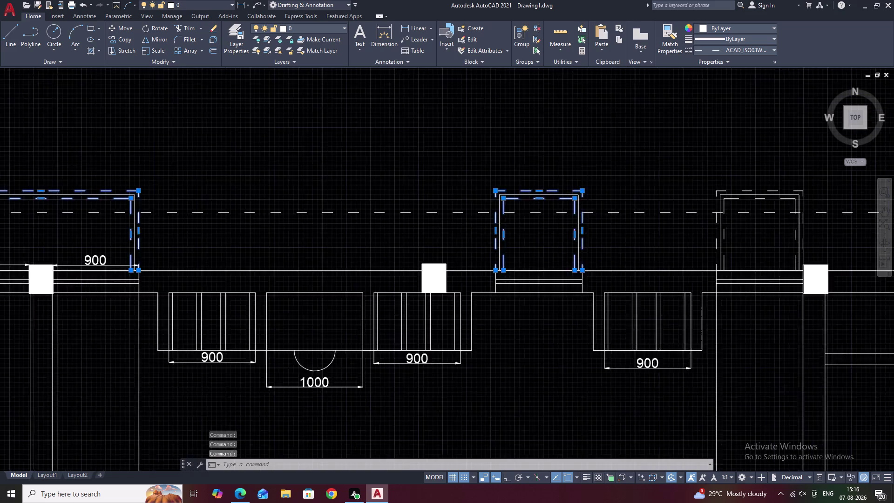
middle_drag(544, 241, 338, 216)
scroll(up, 3)
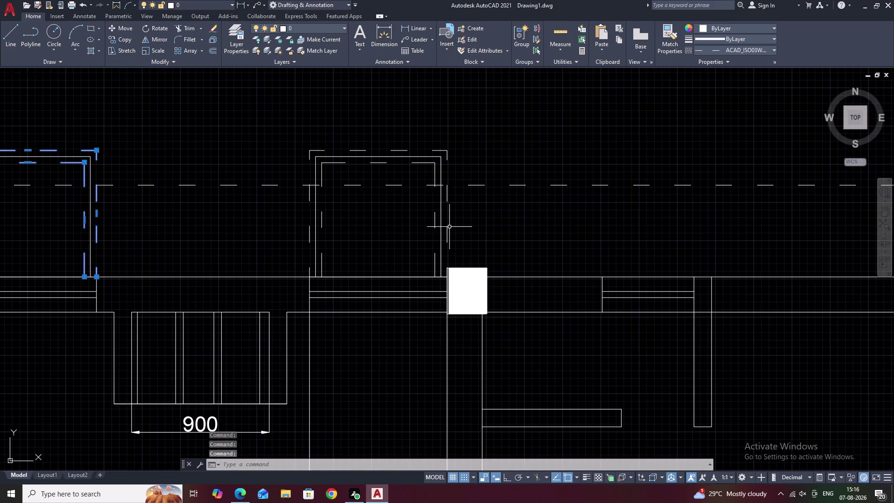
click(447, 230)
click(437, 222)
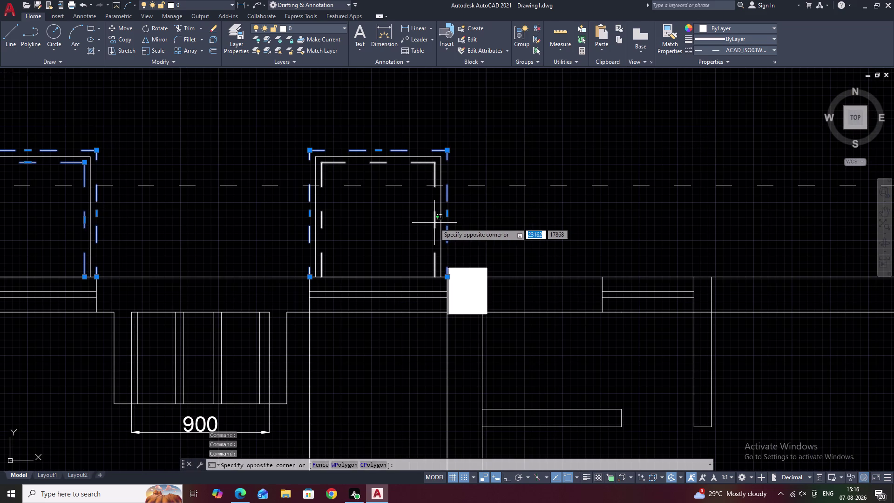
click(435, 222)
scroll(down, 3)
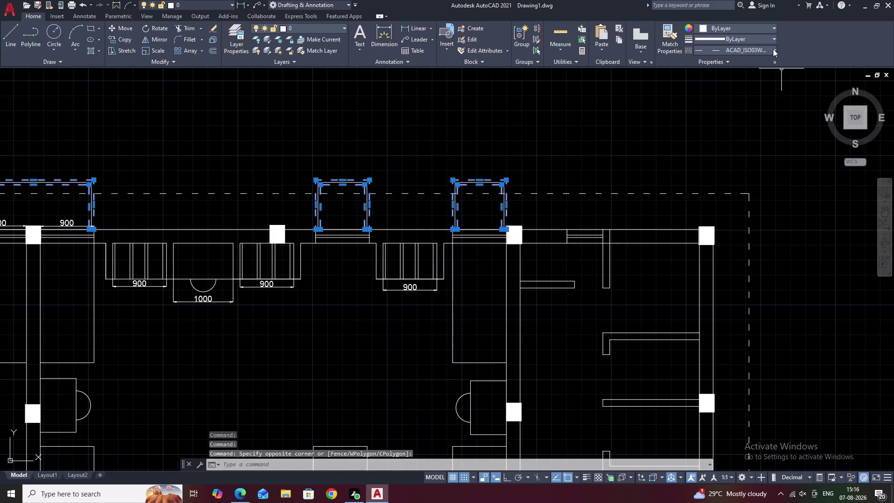
Give the selected rectangles the ACAD_ISO02W100 linetype and clear the selection.
click(773, 48)
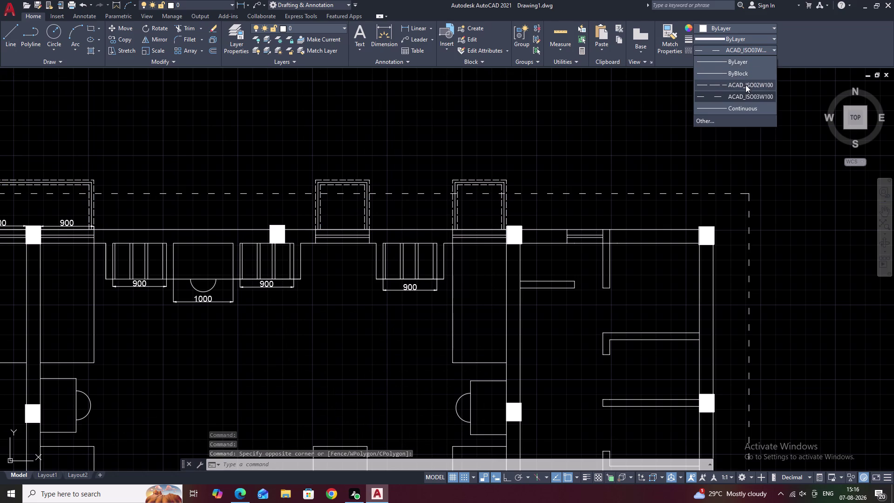
click(745, 85)
middle_drag(579, 147, 832, 133)
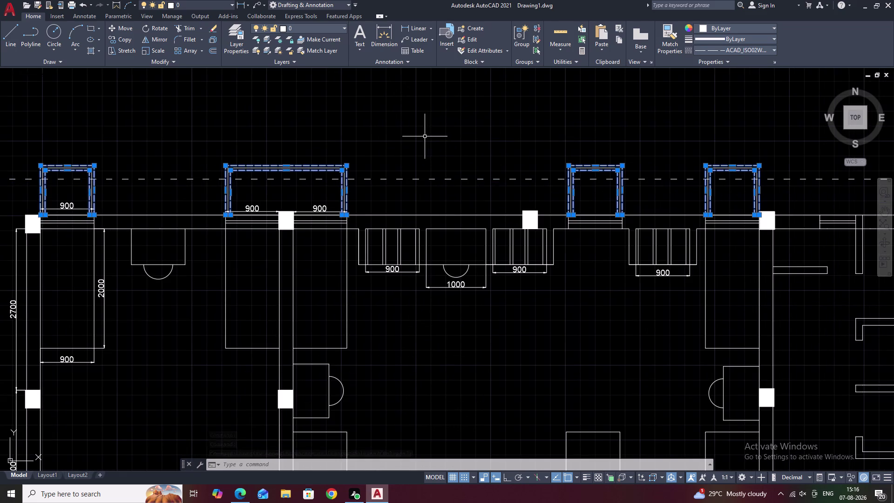
key(Escape)
scroll(down, 3)
middle_drag(407, 143, 482, 145)
scroll(up, 3)
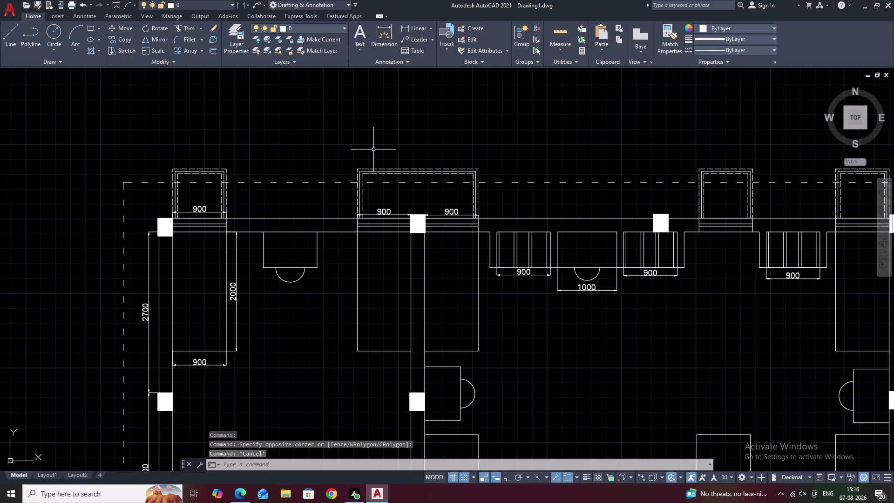
middle_drag(373, 150, 475, 156)
middle_drag(373, 155, 441, 166)
scroll(up, 3)
middle_drag(417, 182, 459, 168)
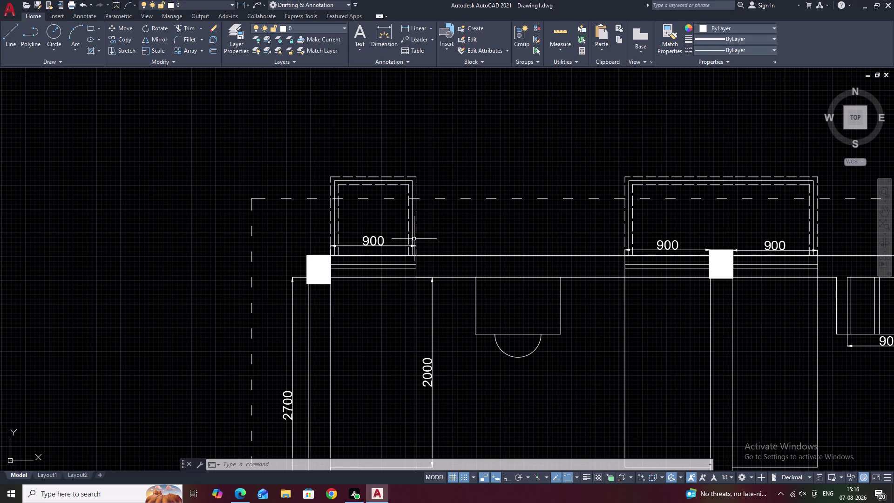
scroll(up, 3)
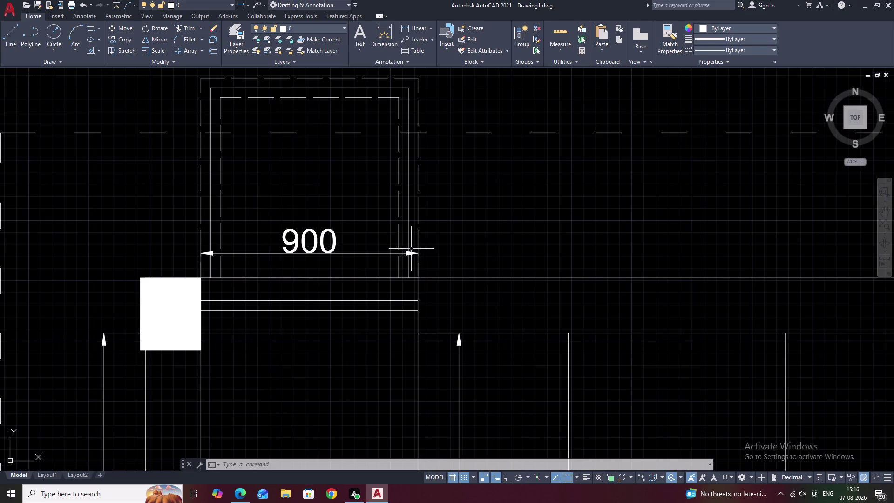
click(418, 242)
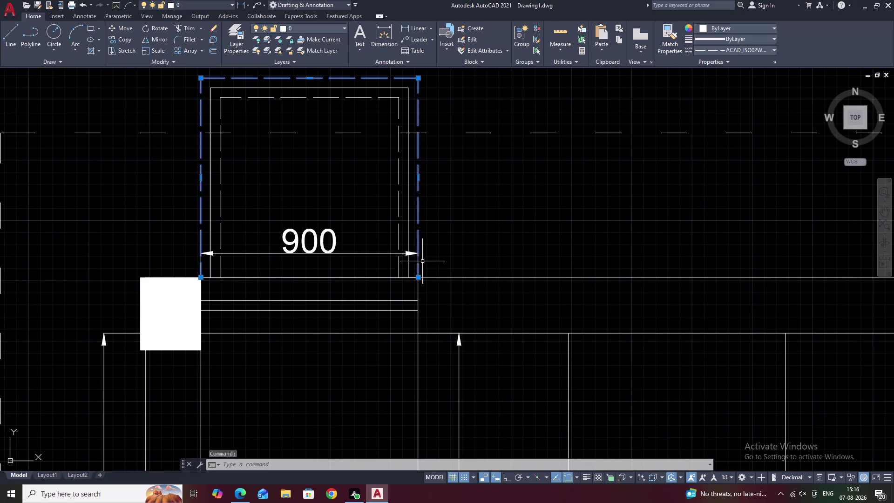
click(418, 278)
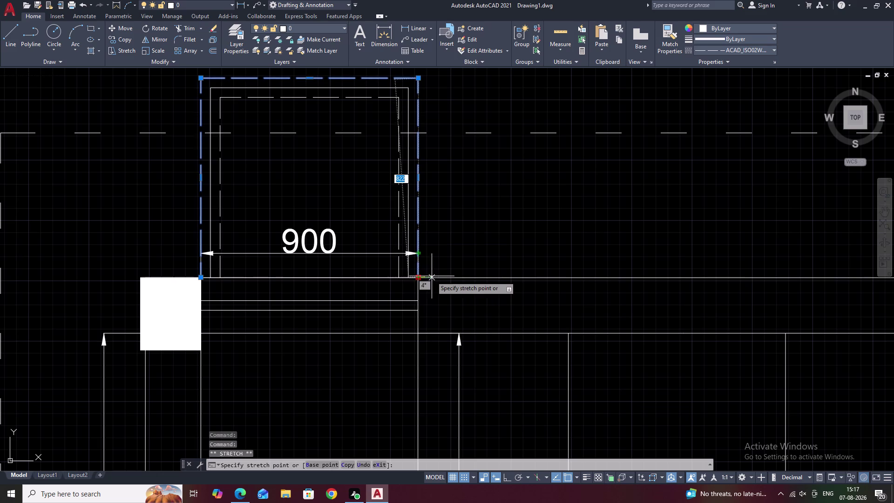
key(Escape)
scroll(down, 3)
scroll(down, 3)
middle_click(498, 231)
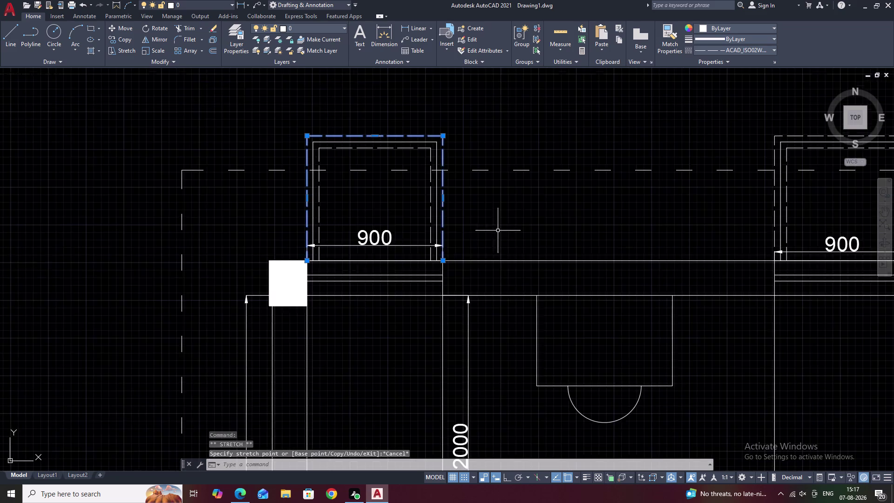
scroll(down, 3)
middle_drag(508, 231, 453, 232)
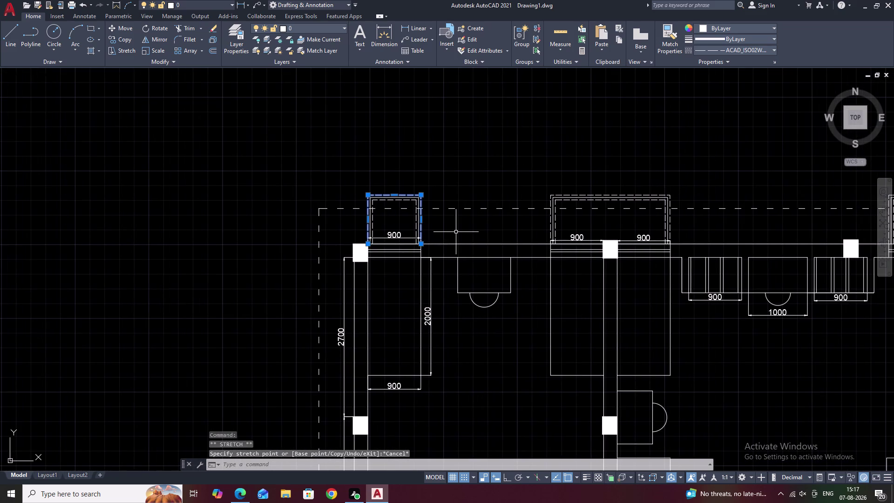
Undo 47 edits back to the plan with only columns and 900 dimensions, then check the top wall.
key(ctrl+z)
key(ctrl+z)
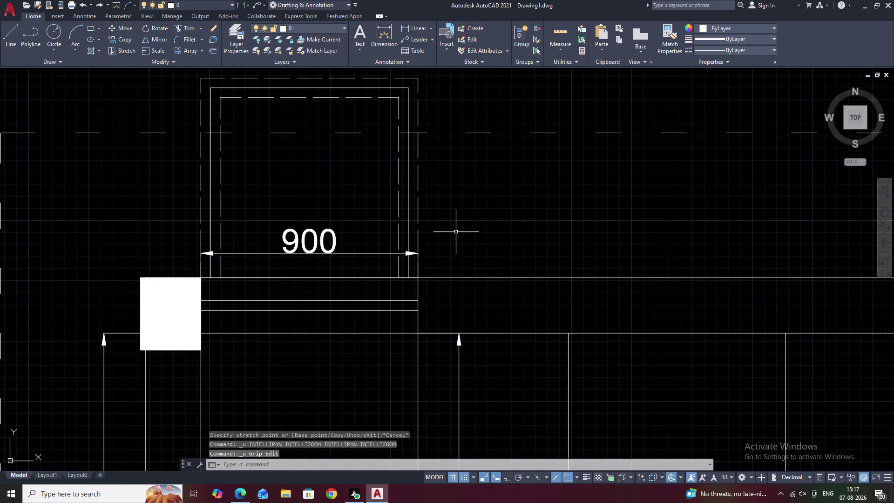
key(ctrl+z)
key(ctrl+z)
key(ctrl+z)
key(ctrl+z)
key(ctrl+z)
key(ctrl+z)
key(ctrl+z)
key(ctrl+z)
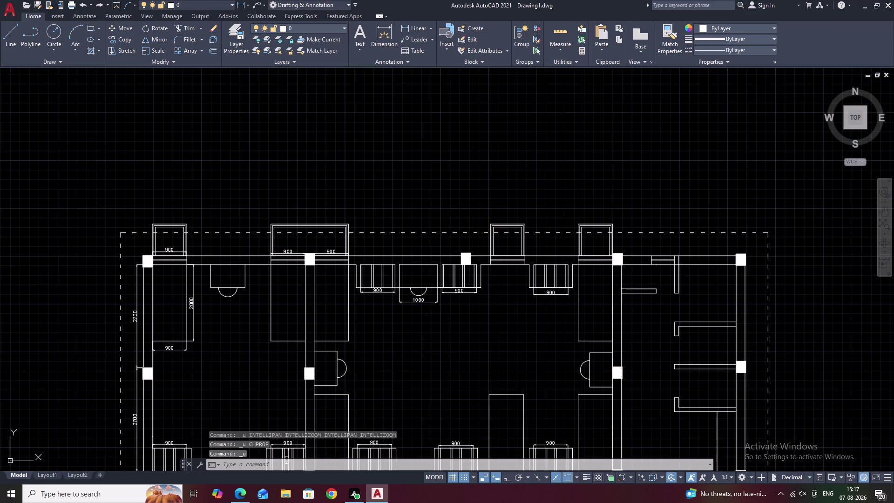
key(ctrl+z)
key(ctrl+z)
key(ctrl+z)
key(ctrl+z)
key(ctrl+z)
key(ctrl+z)
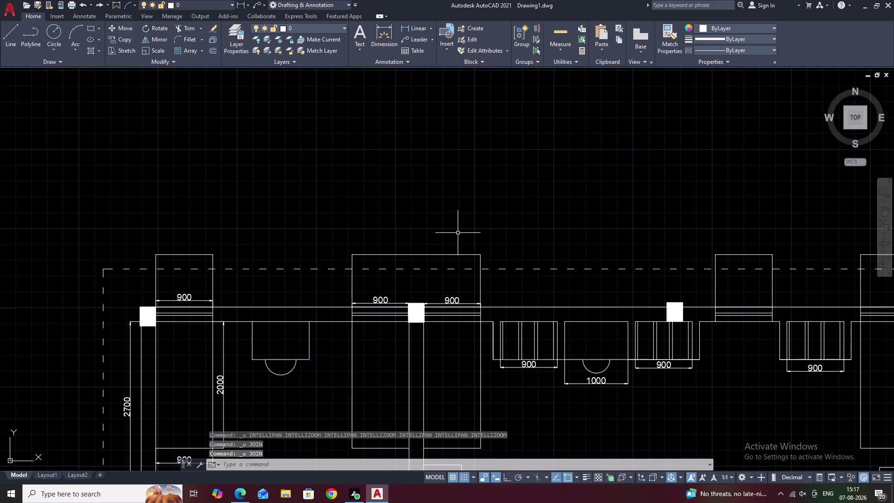
key(ctrl+z)
key(ctrl+z)
key(ctrl+z)
key(ctrl+z)
key(ctrl+z)
key(ctrl+z)
key(ctrl+z)
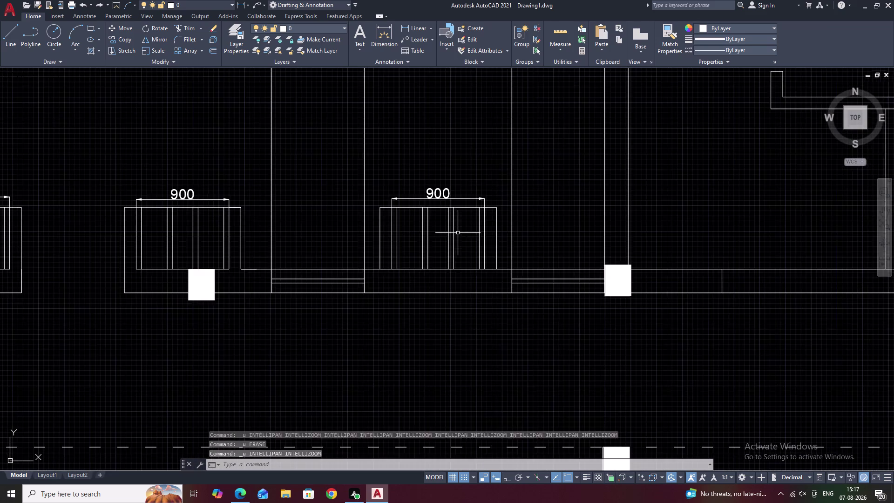
key(ctrl+z)
key(ctrl+z)
key(ctrl+z)
key(ctrl+z)
key(ctrl+z)
key(ctrl+z)
key(ctrl+z)
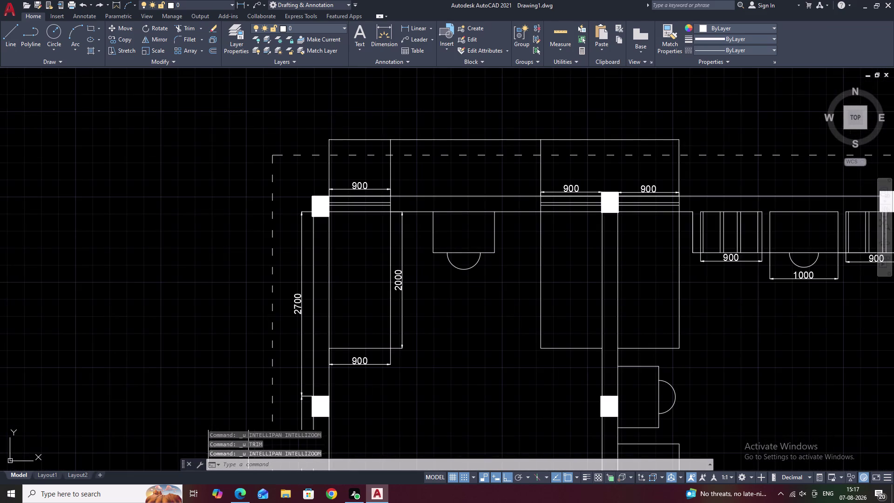
key(ctrl+z)
key(ctrl+z)
key(ctrl+z)
key(ctrl+z)
key(ctrl+z)
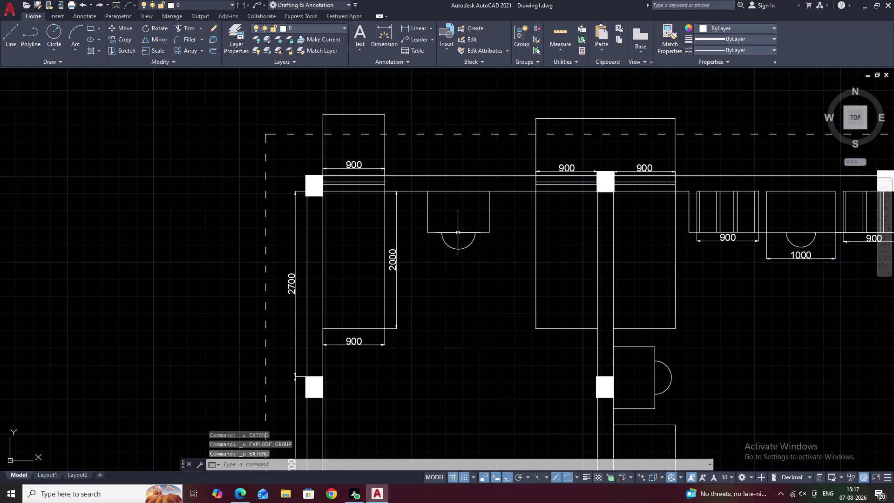
key(ctrl+z)
key(ctrl+z)
key(ctrl+z)
key(ctrl+z)
key(ctrl+z)
key(ctrl+z)
key(ctrl+z)
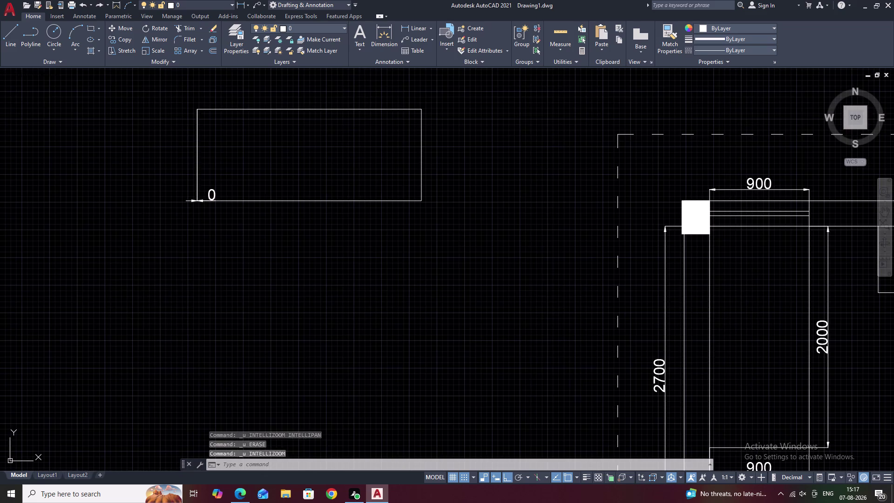
key(ctrl+z)
key(ctrl+z)
key(ctrl+z)
key(ctrl+z)
key(ctrl+z)
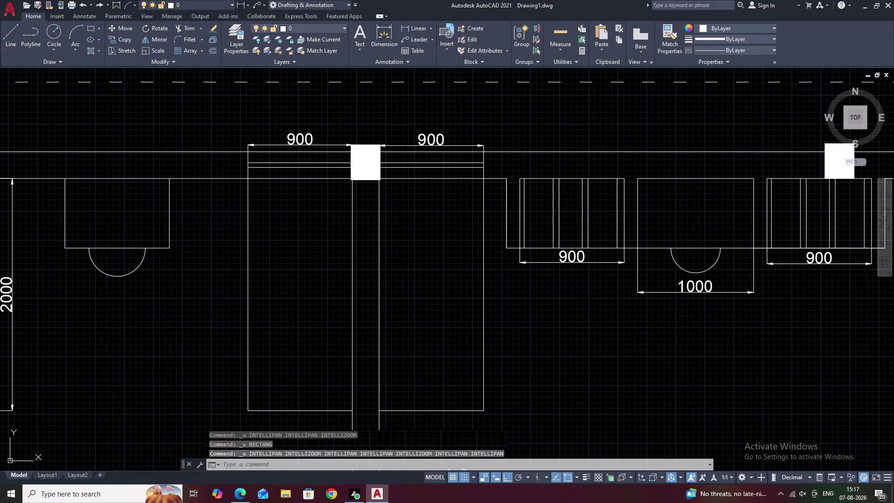
middle_drag(155, 225, 609, 301)
scroll(up, 3)
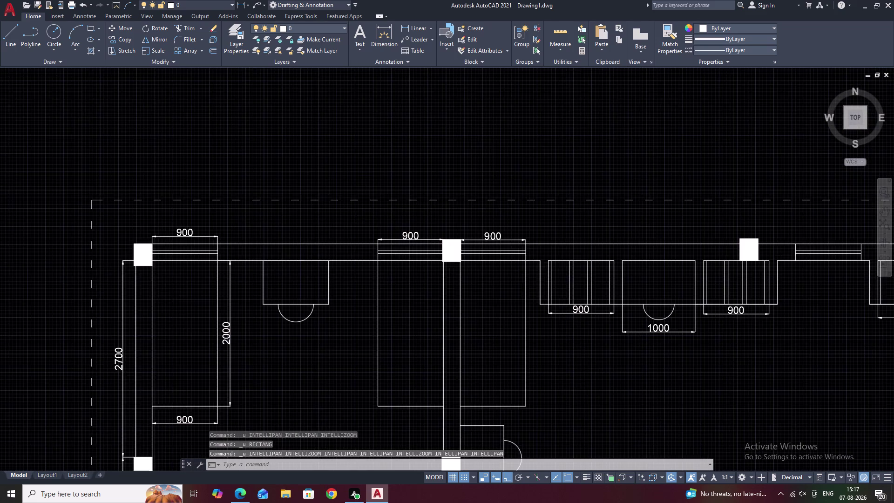
scroll(up, 3)
middle_drag(502, 281, 655, 320)
Draw a rectangle from the top wall line to a corner beyond the dashed border.
key(Escape)
text(RE)
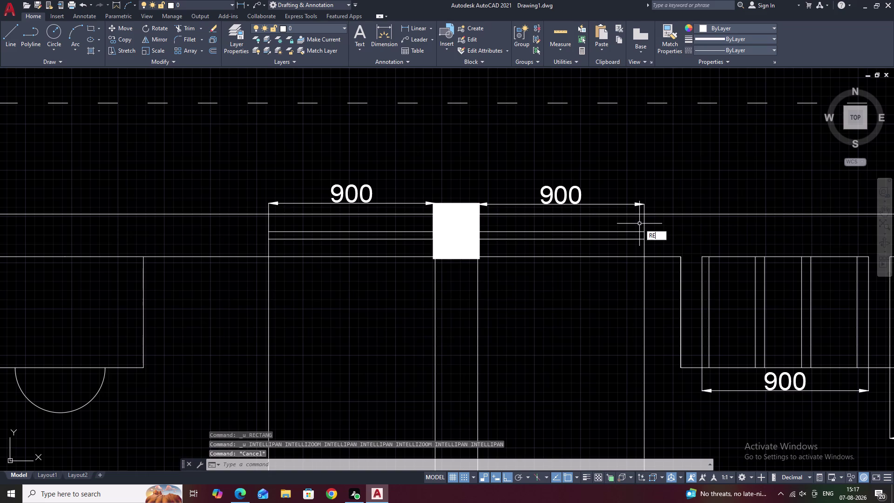
text(C)
key(space)
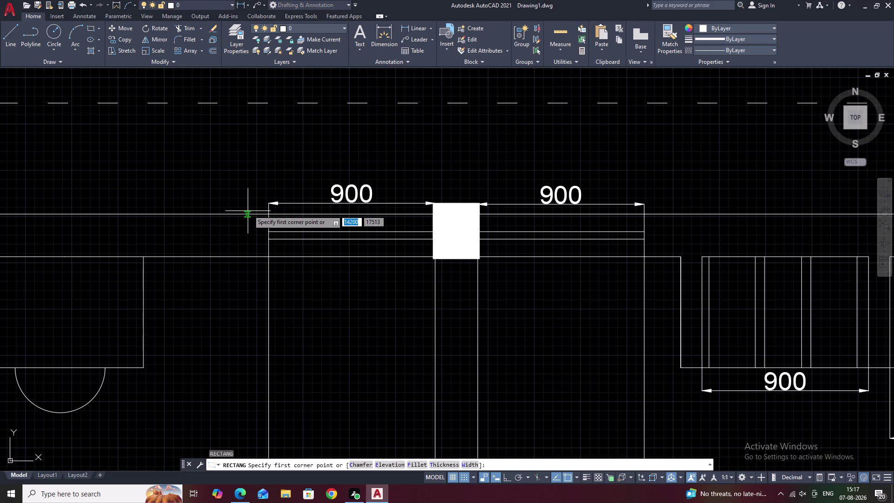
click(245, 213)
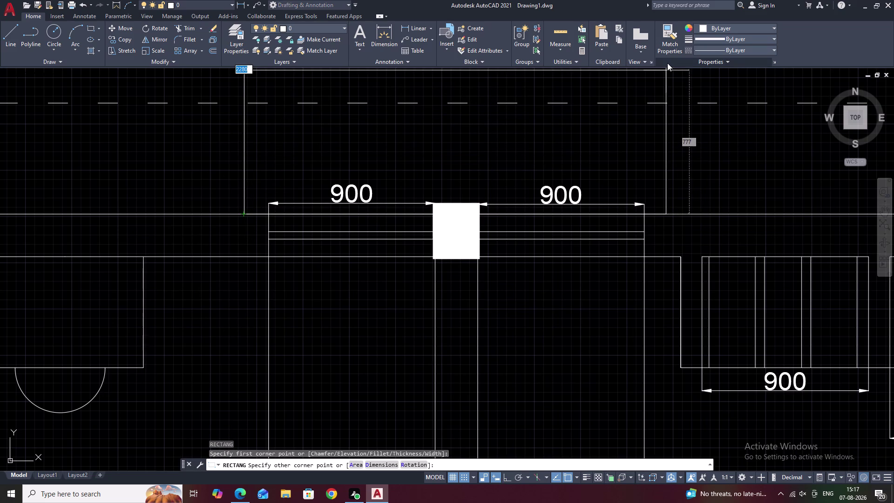
middle_drag(670, 90, 681, 184)
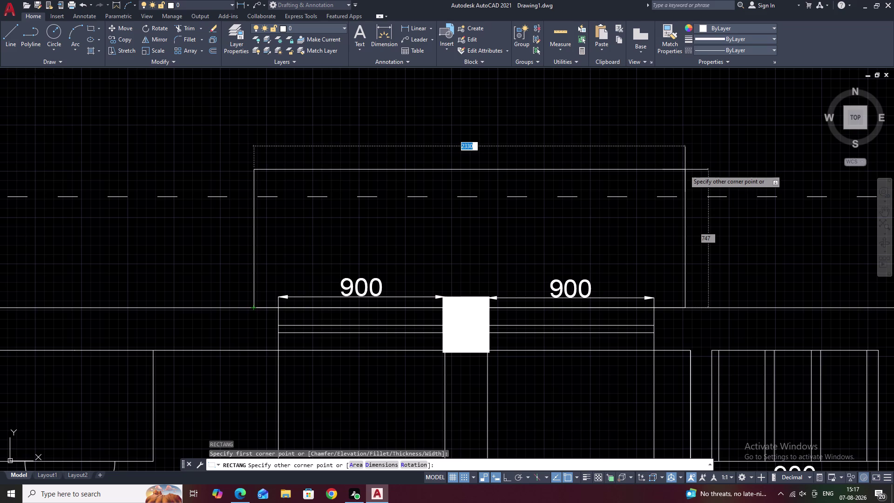
click(684, 169)
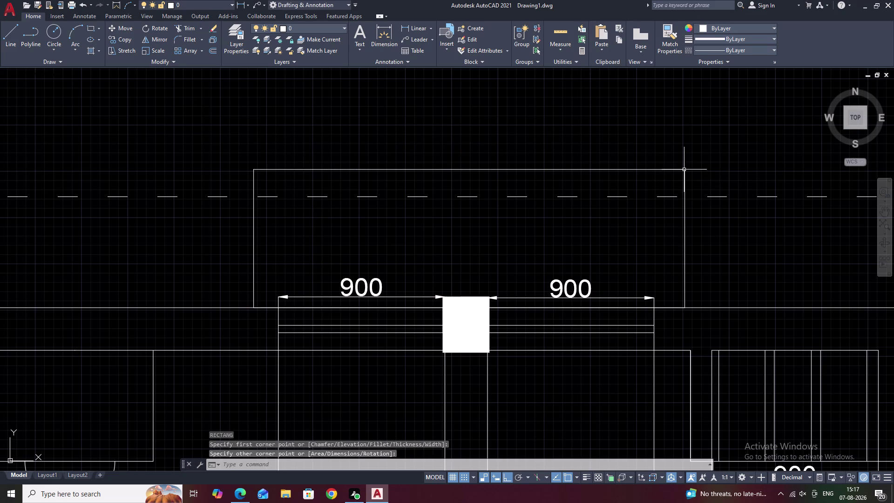
scroll(down, 3)
middle_drag(448, 156, 519, 155)
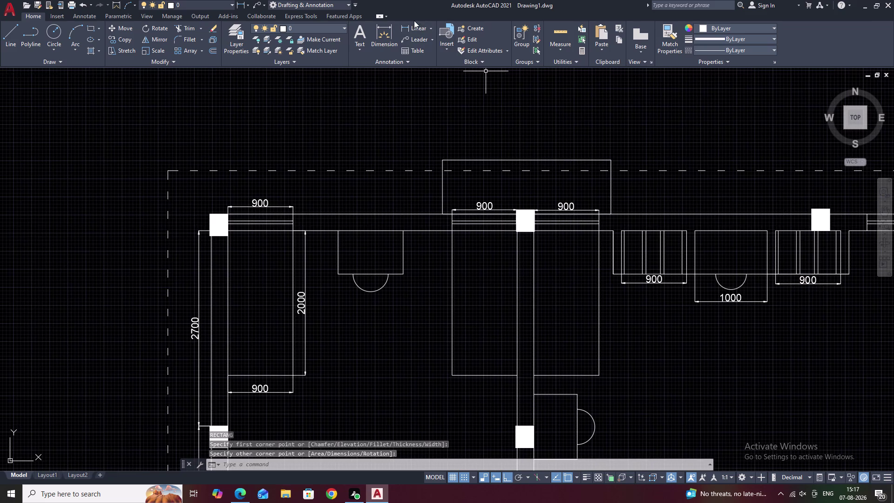
click(407, 29)
scroll(up, 3)
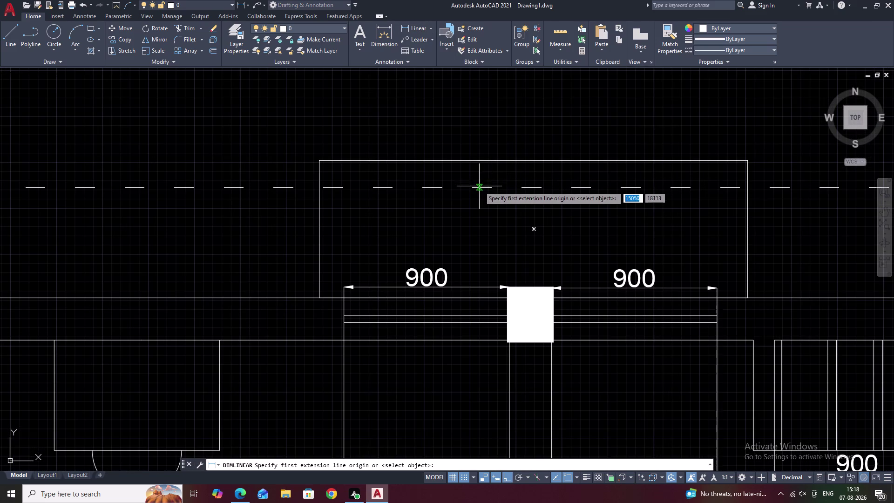
click(480, 186)
click(482, 162)
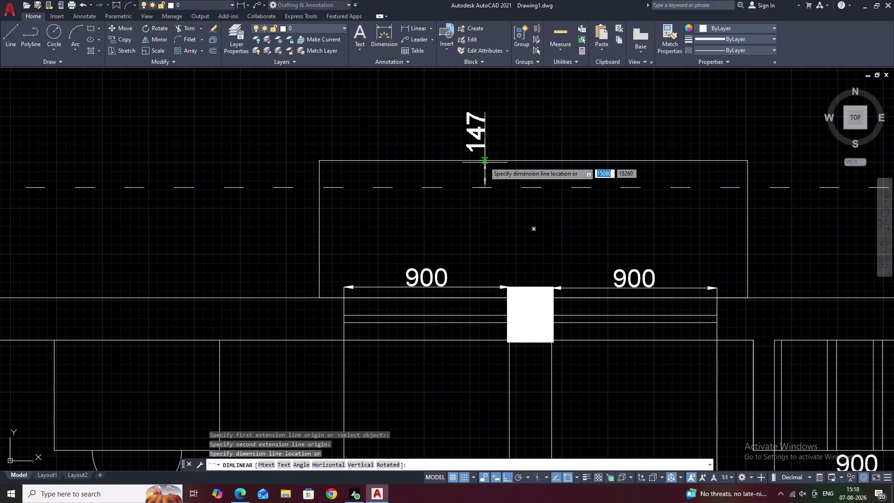
key(Escape)
scroll(down, 3)
middle_drag(485, 161, 558, 155)
middle_drag(474, 167, 532, 170)
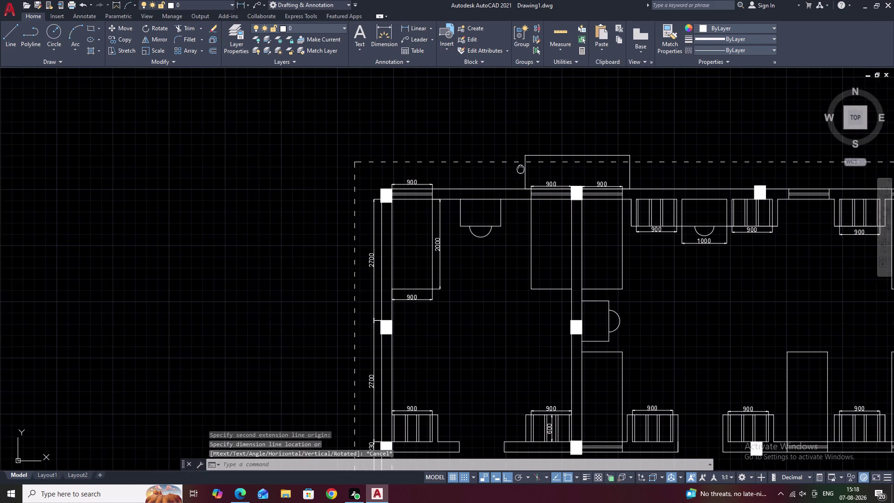
middle_drag(532, 170, 533, 170)
scroll(up, 3)
middle_drag(523, 172, 543, 167)
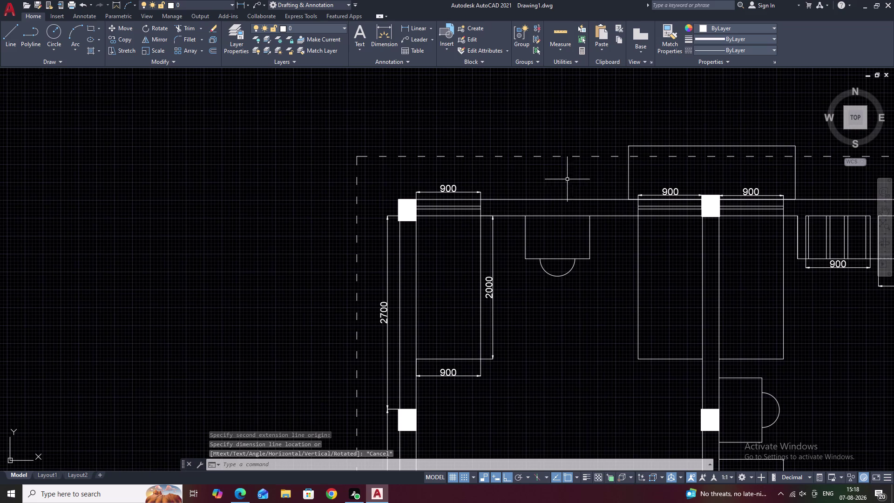
key(space)
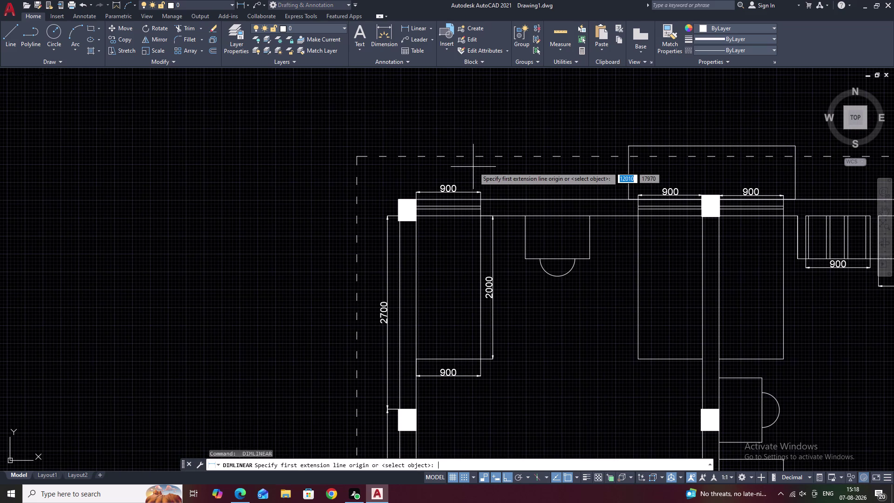
key(space)
key(Escape)
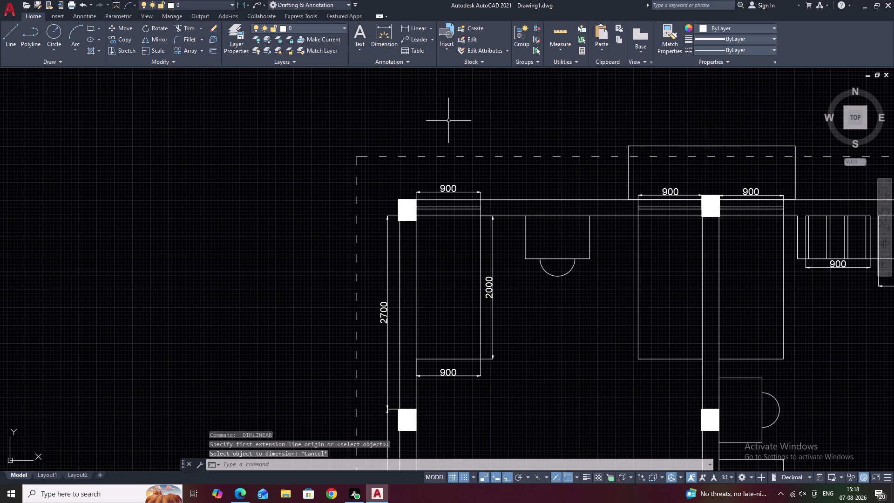
text(REC)
Draw a rectangle from the left column's top to beyond the dashed border.
key(space)
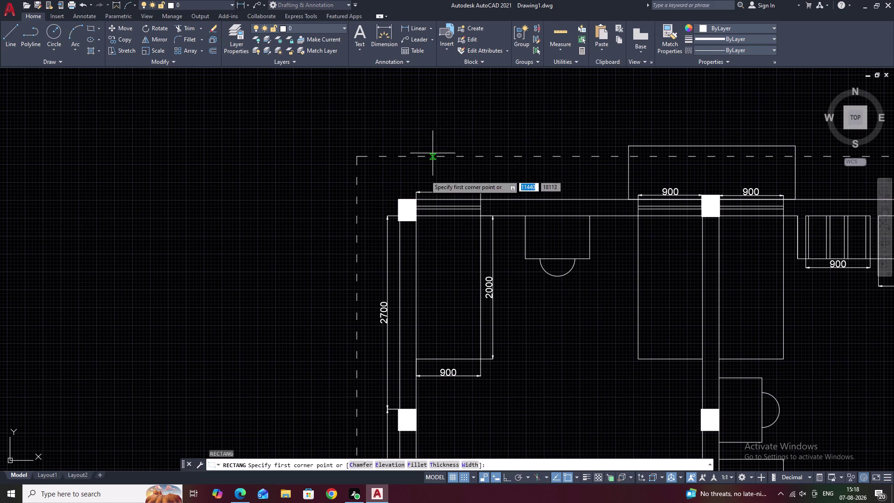
scroll(up, 3)
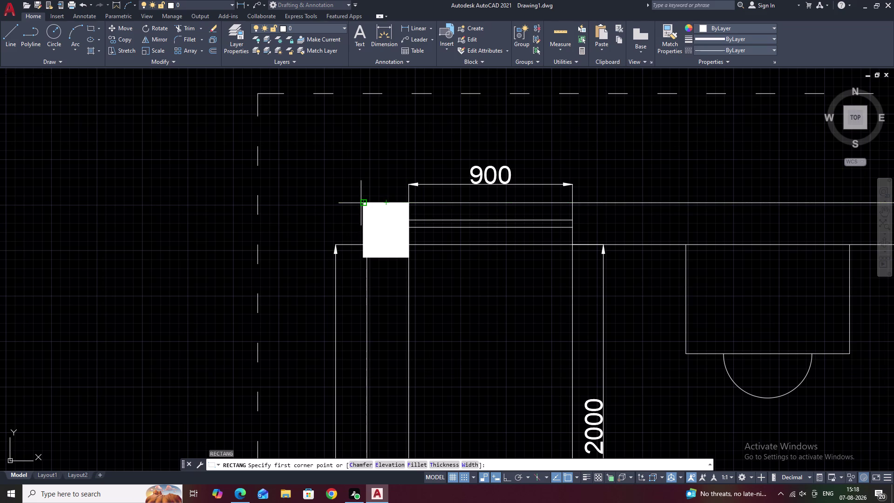
click(387, 203)
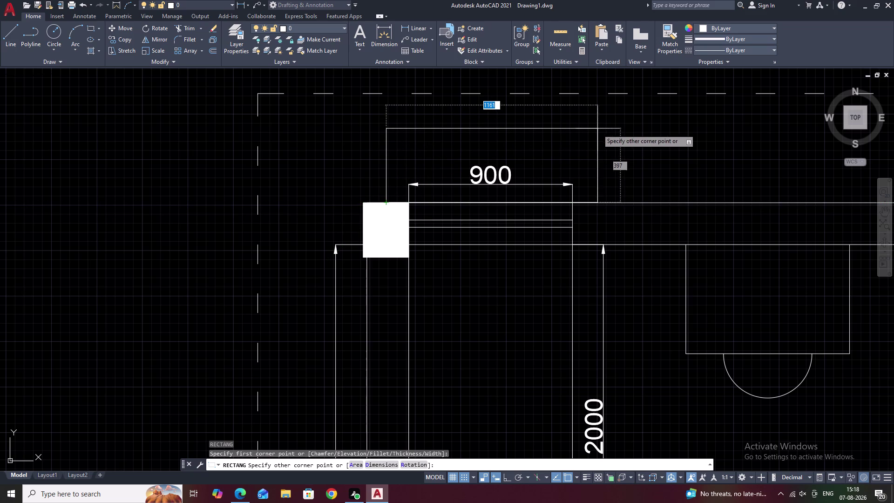
middle_drag(598, 75, 605, 166)
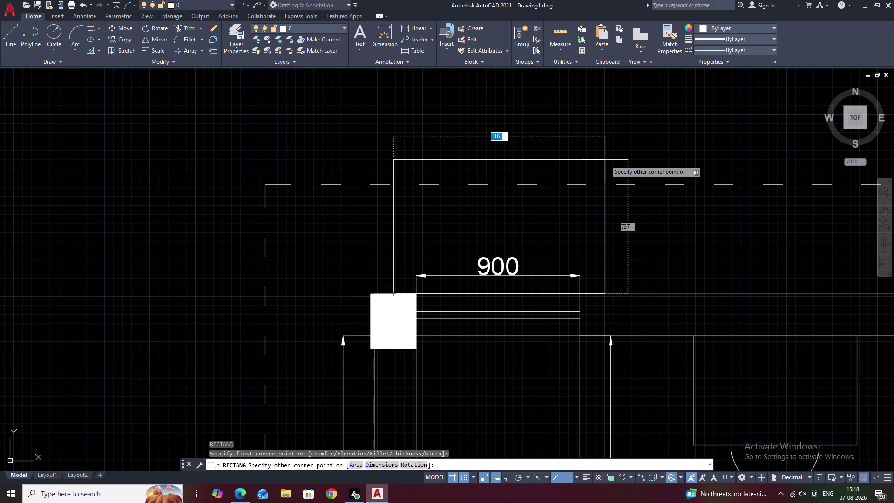
click(605, 160)
scroll(down, 3)
middle_drag(639, 178, 510, 177)
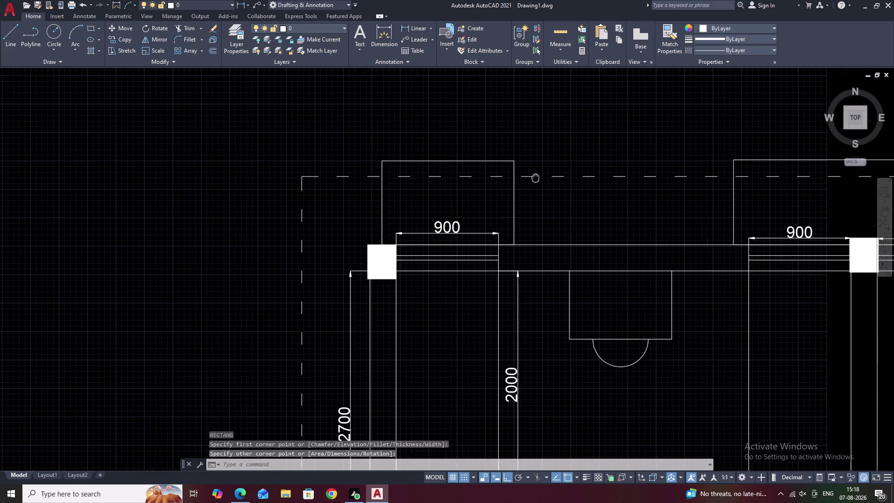
middle_drag(651, 191, 495, 185)
middle_drag(670, 197, 407, 171)
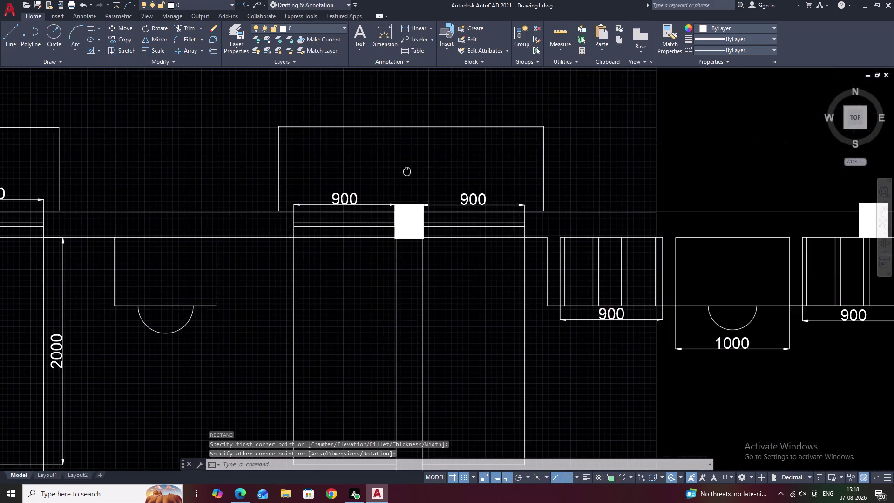
middle_drag(676, 201, 438, 177)
middle_drag(601, 179, 457, 174)
middle_drag(649, 174, 525, 176)
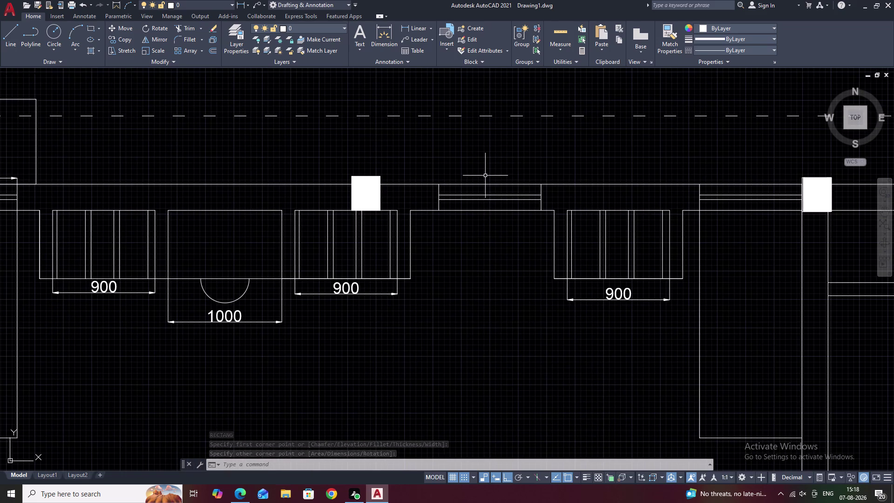
Start another rectangle on the top wall, then abandon it.
key(space)
click(436, 184)
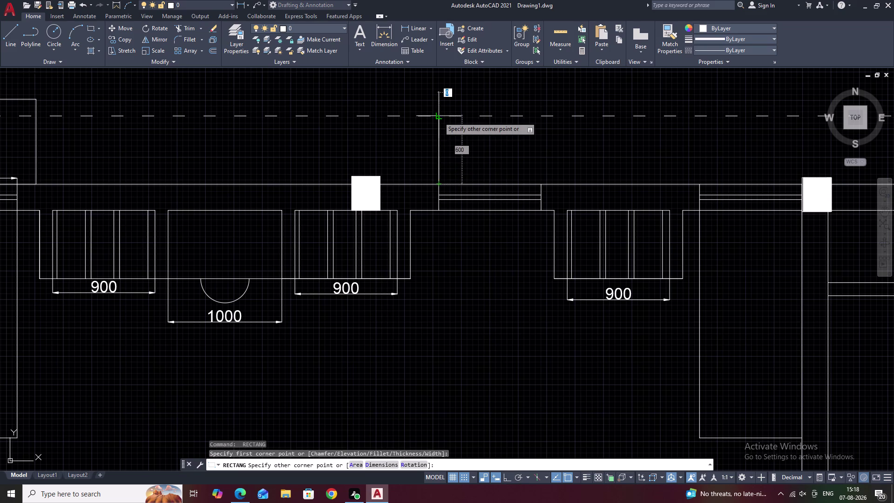
key(Escape)
key(space)
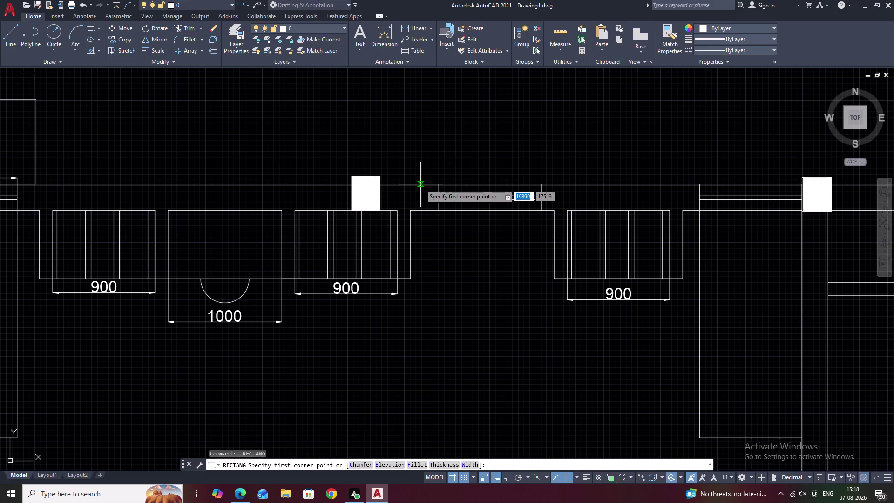
scroll(down, 3)
middle_drag(429, 184, 666, 197)
key(Escape)
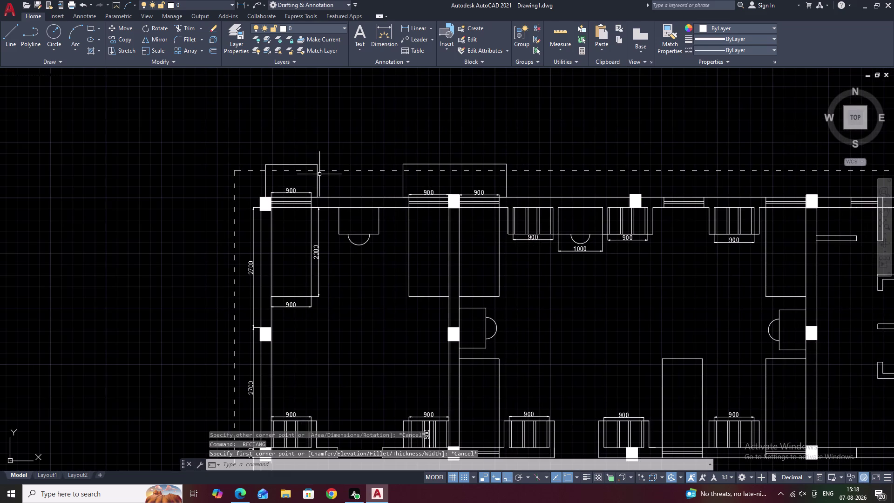
Select the rectangle above the left window and start copying it with CO.
click(318, 176)
text(CO)
key(space)
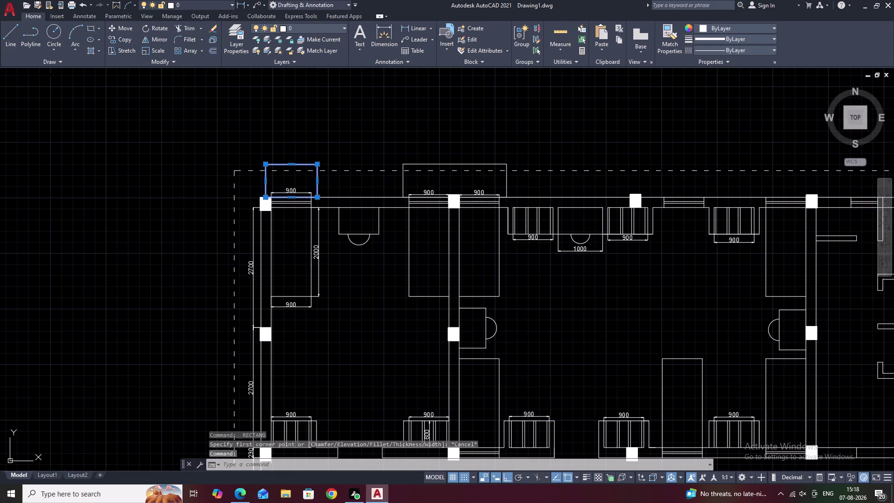
Copy the projection rectangle above the two remaining top-wall windows.
click(263, 166)
scroll(down, 3)
middle_drag(589, 181, 500, 188)
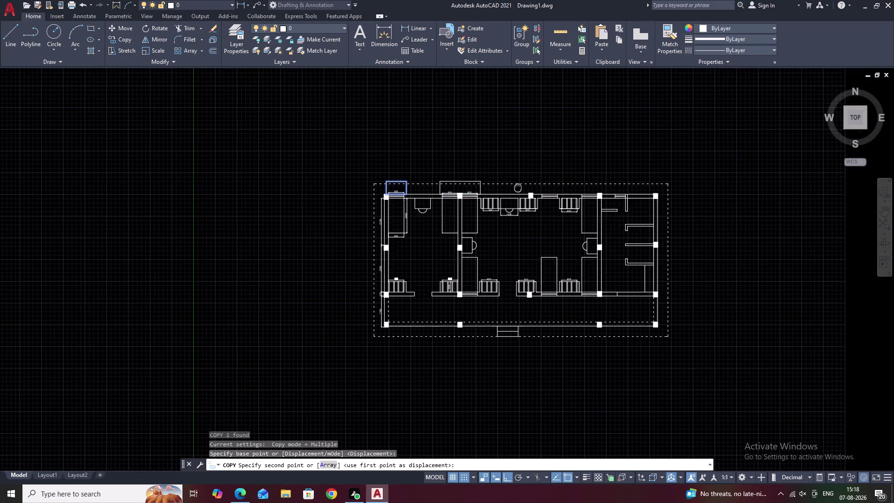
scroll(up, 3)
scroll(up, 3)
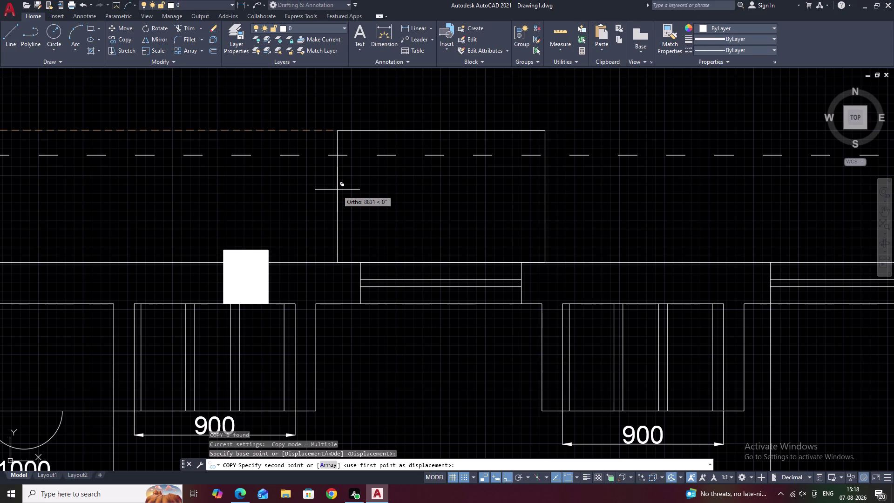
click(337, 190)
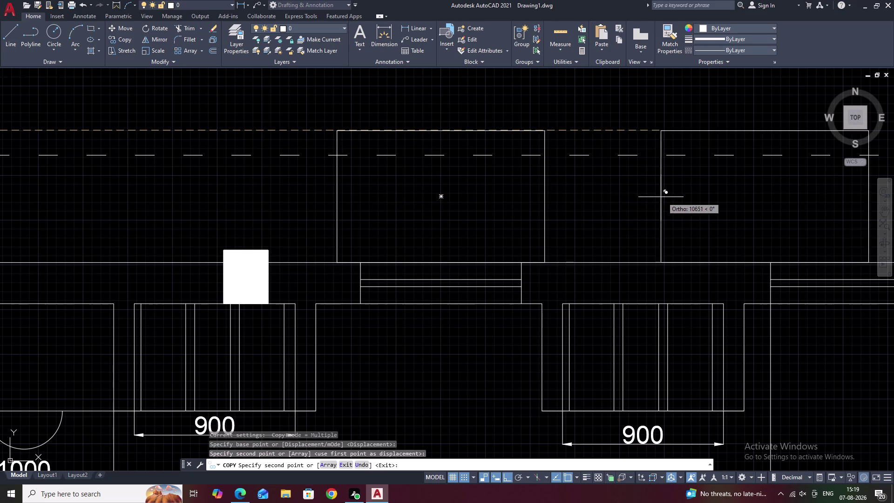
middle_drag(664, 197, 395, 195)
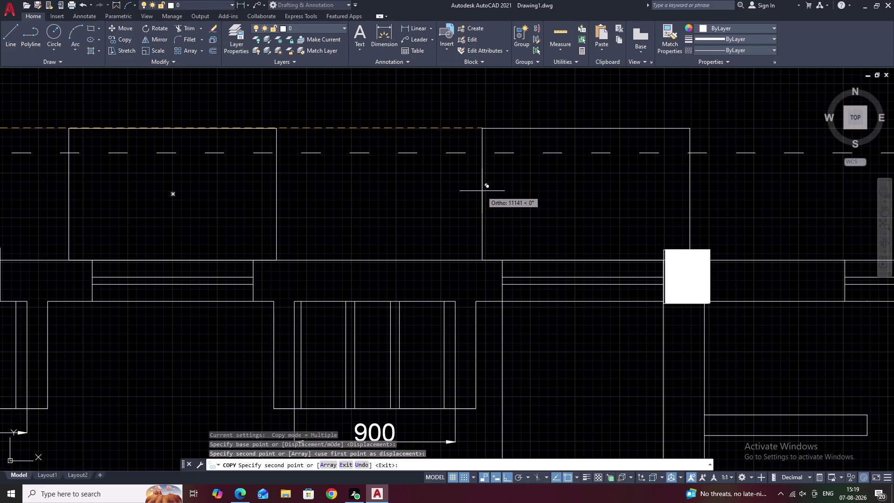
click(481, 191)
key(Escape)
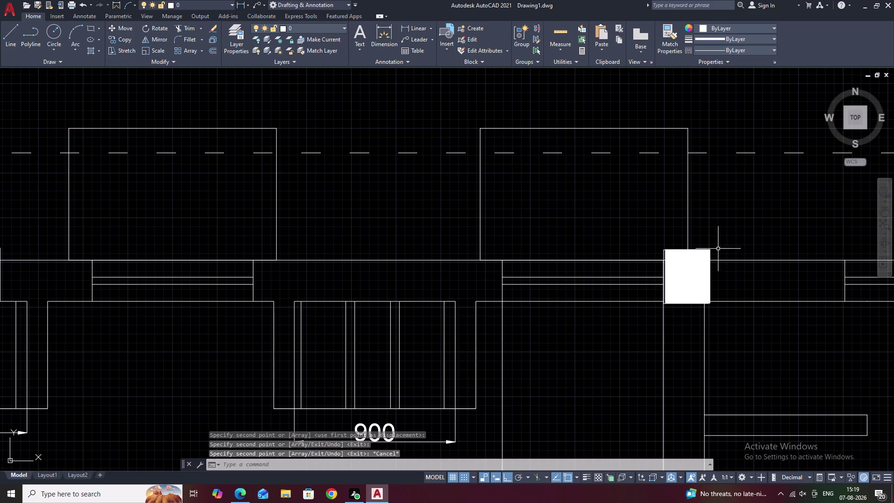
Review the copied rectangles across the whole floor plan.
scroll(down, 3)
middle_drag(736, 266, 669, 174)
scroll(down, 3)
middle_drag(680, 192, 624, 210)
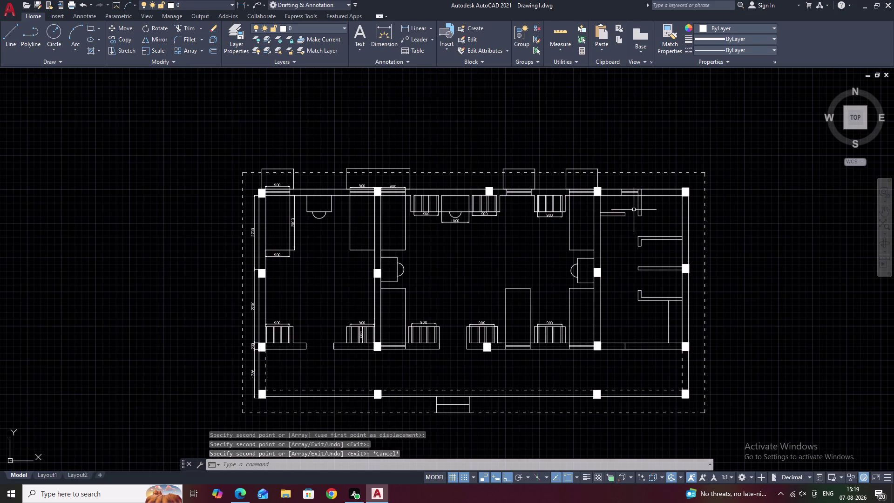
middle_drag(634, 208, 666, 209)
middle_drag(388, 172, 463, 171)
scroll(up, 3)
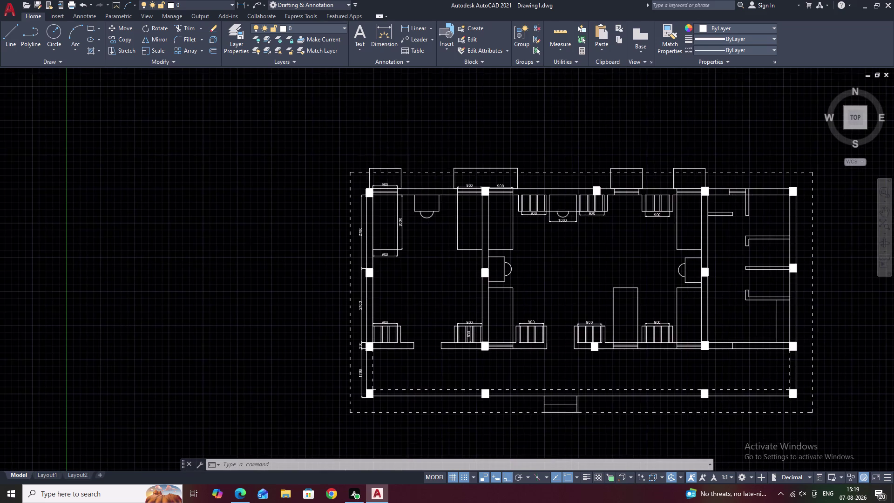
scroll(up, 3)
middle_drag(387, 164, 424, 150)
text(O)
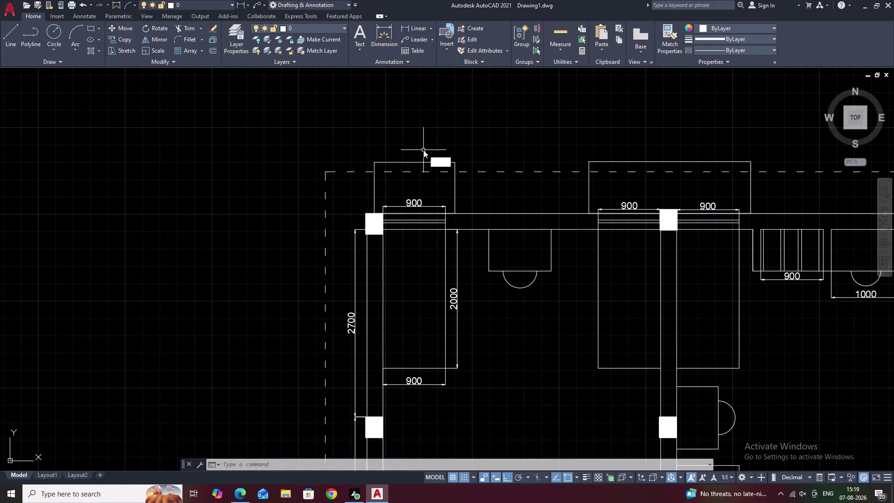
key(space)
Enter a 147 offset distance, then cancel the offset.
text(147)
key(space)
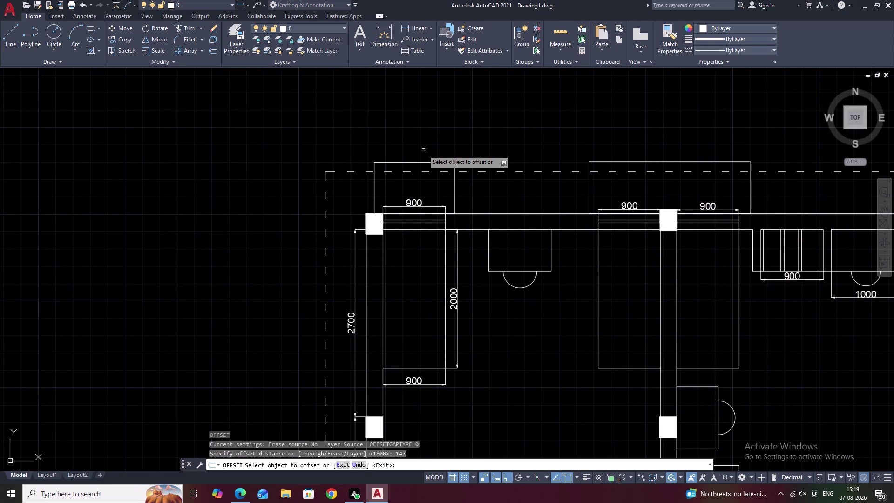
key(Escape)
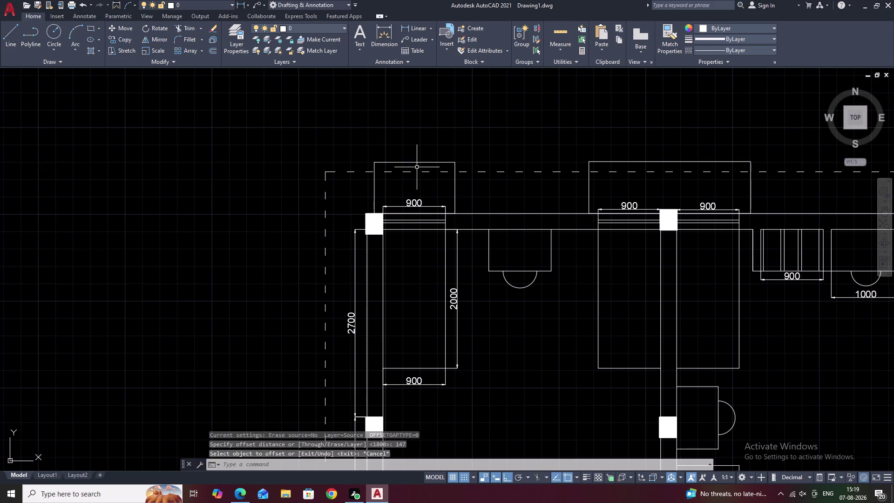
Select all four top-wall projection rectangles and explode them with X.
click(404, 163)
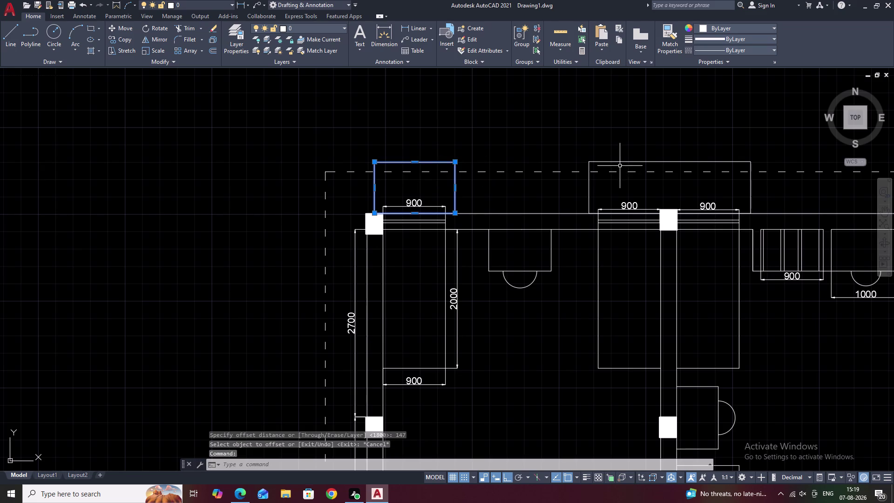
click(618, 161)
scroll(down, 3)
middle_drag(681, 190, 343, 204)
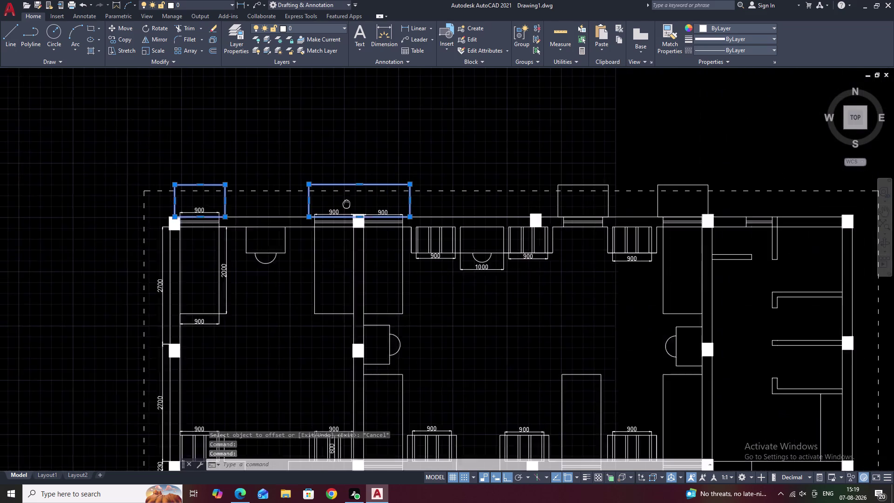
click(565, 187)
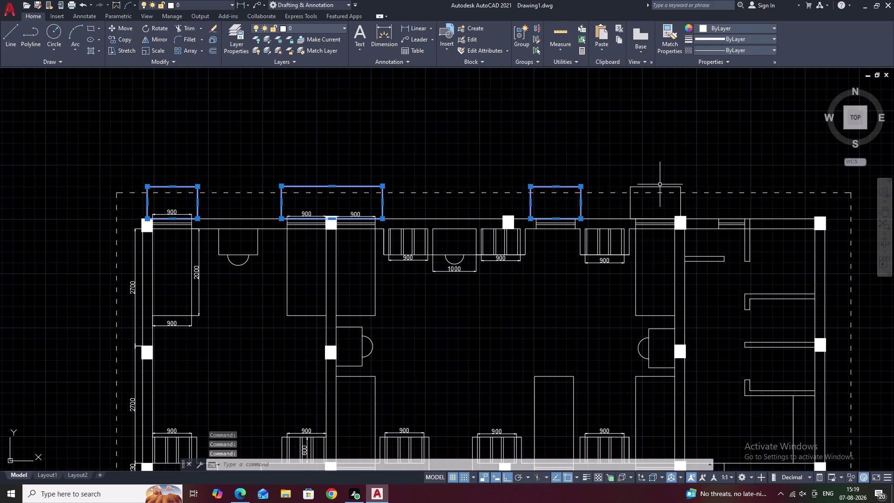
click(660, 187)
text(X)
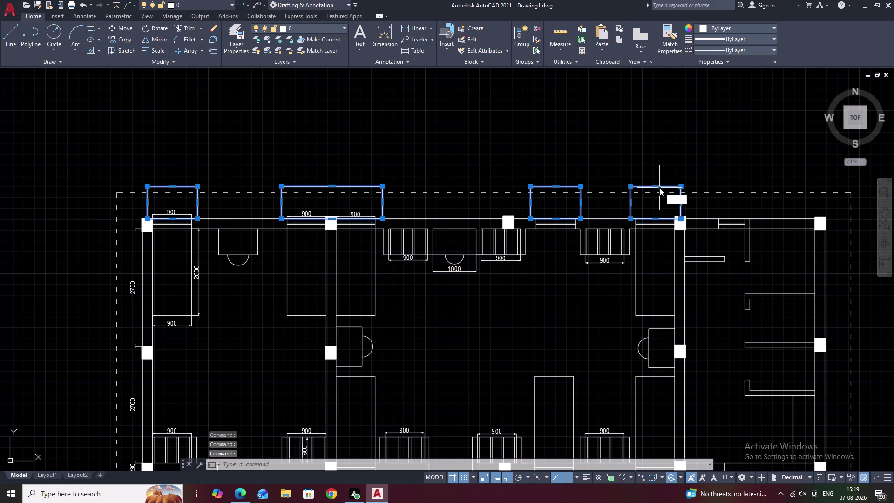
key(space)
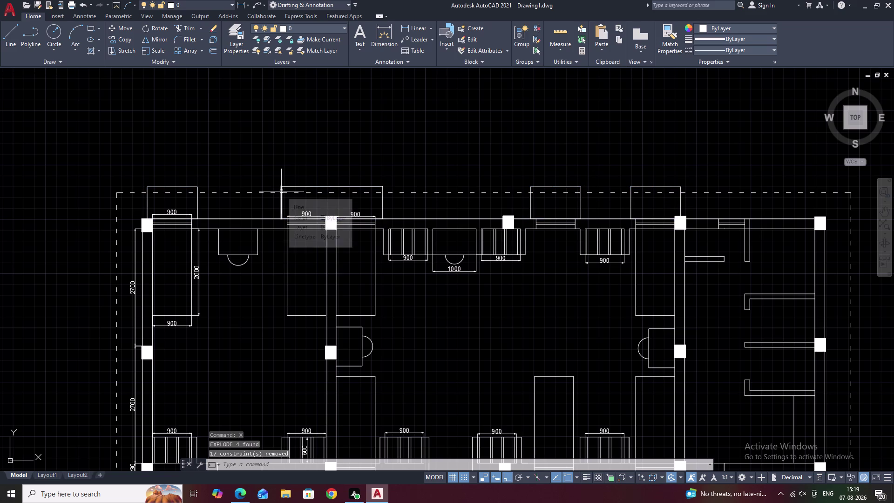
middle_drag(281, 191, 505, 209)
scroll(up, 3)
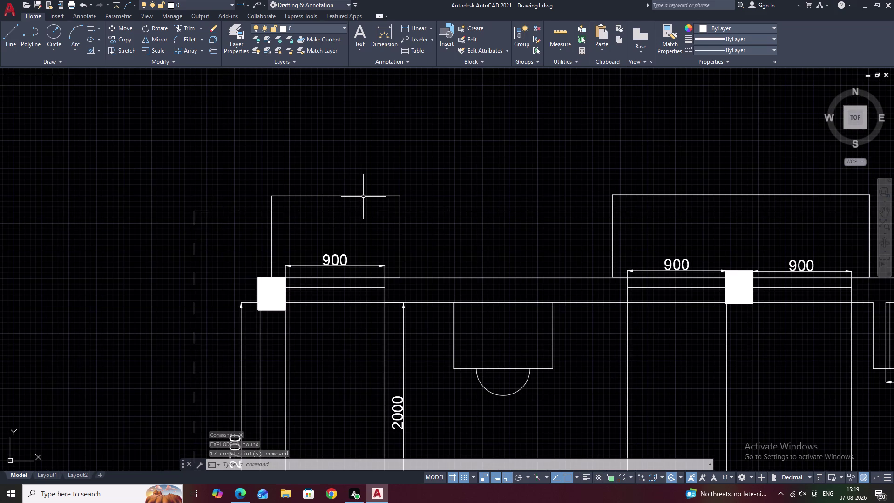
text(O 14)
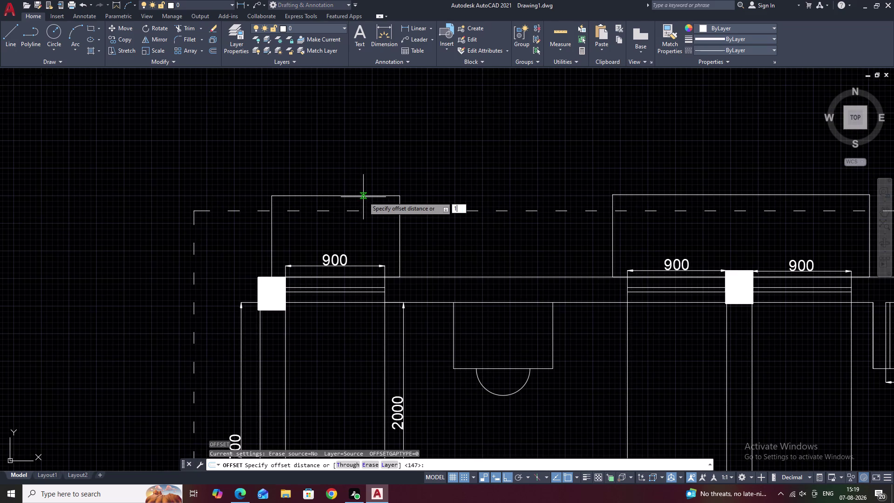
text(7)
key(space)
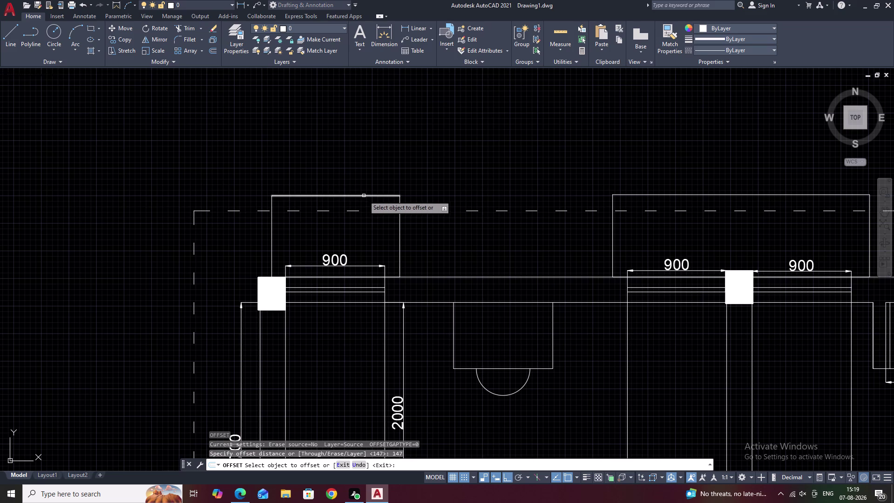
click(363, 195)
click(358, 215)
click(399, 227)
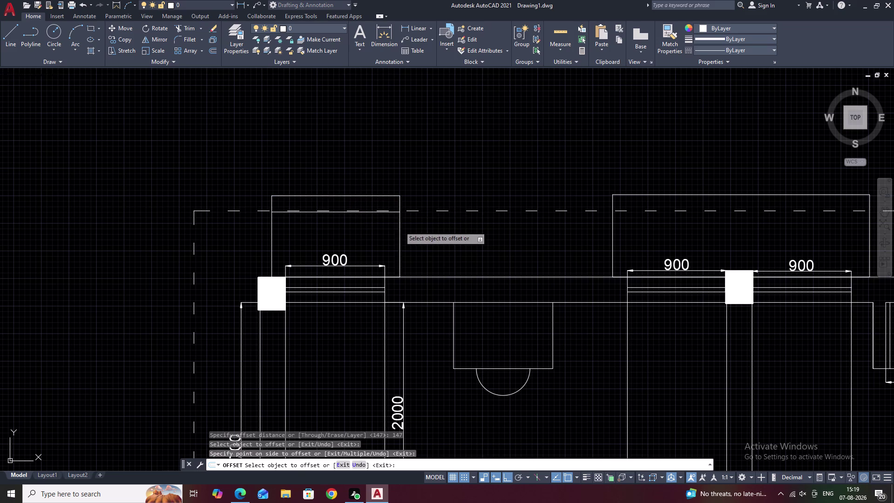
click(377, 227)
click(272, 234)
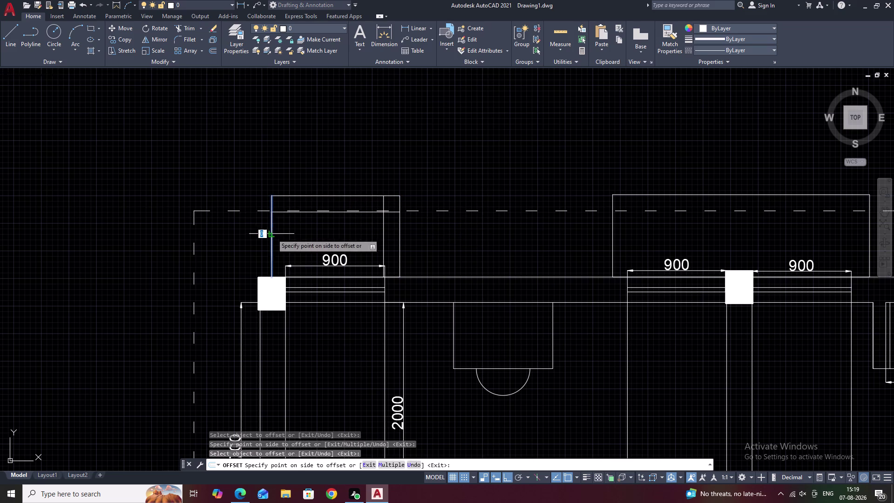
click(301, 235)
key(ctrl+z)
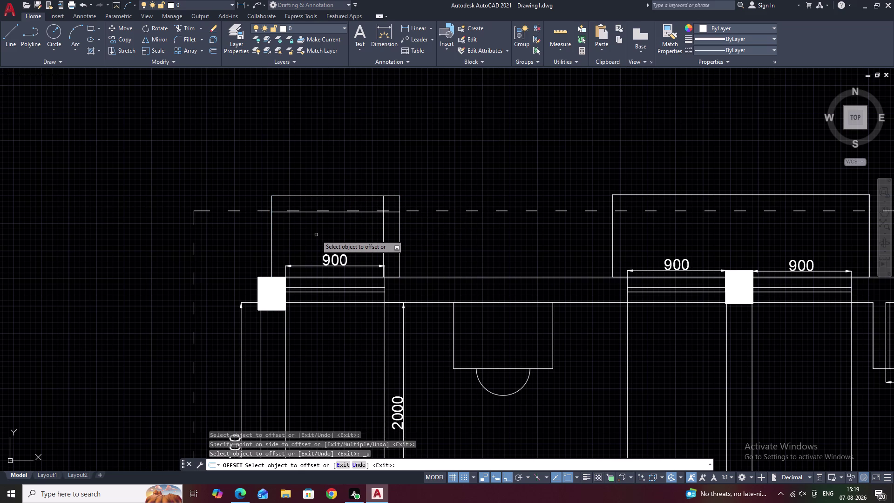
key(ctrl+z)
key(ctrl+z)
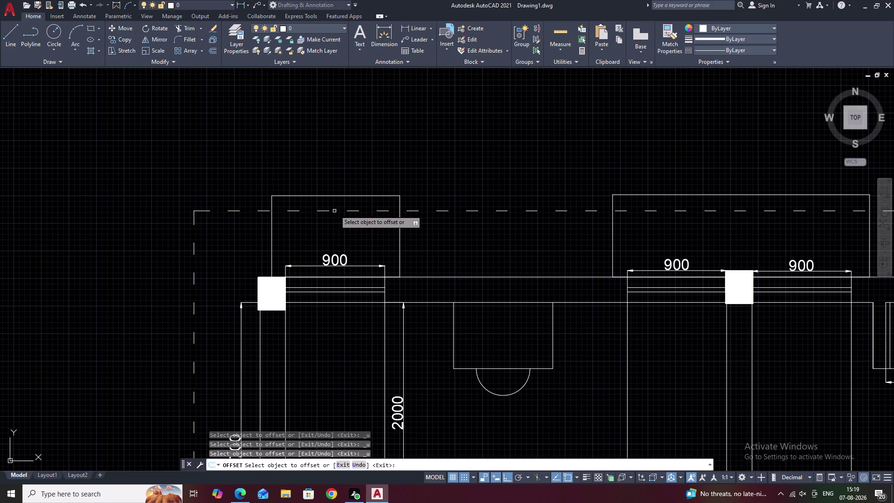
key(Escape)
scroll(up, 3)
middle_drag(312, 215, 370, 221)
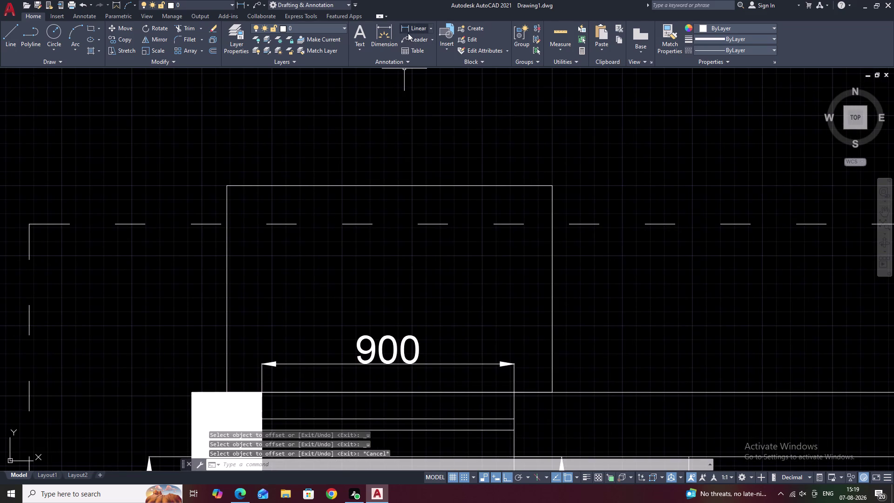
click(407, 27)
click(369, 224)
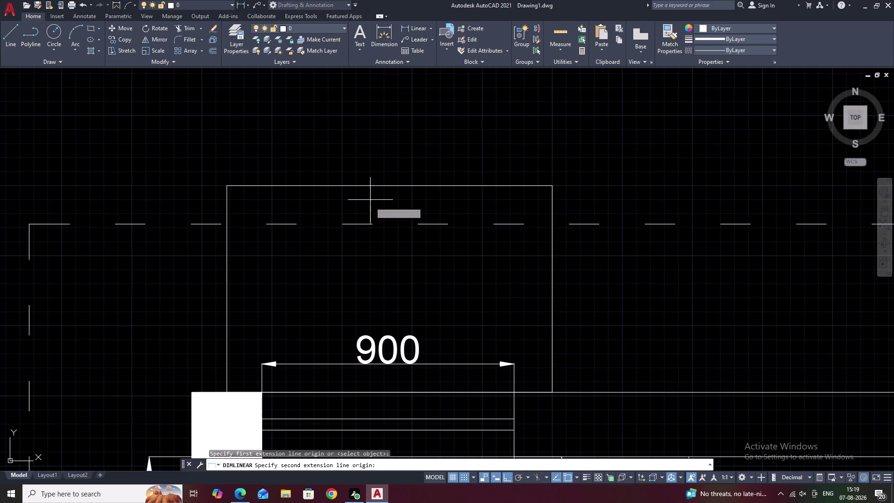
click(369, 186)
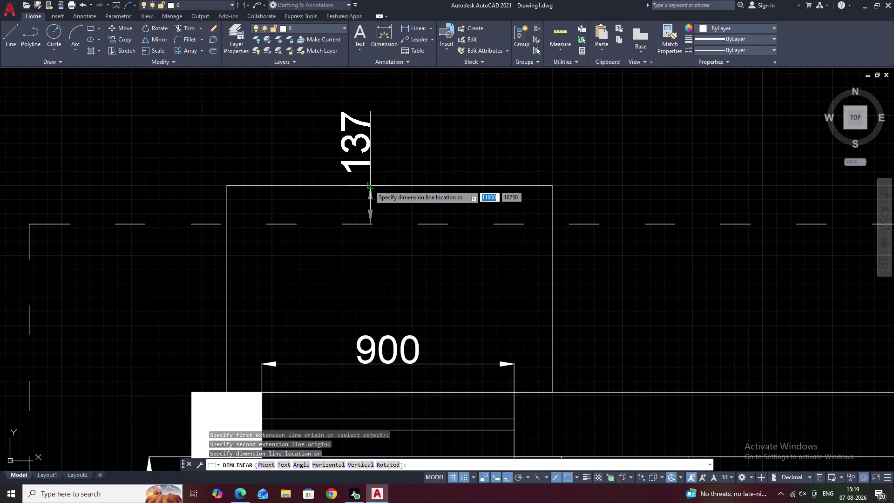
scroll(down, 3)
scroll(down, 3)
key(Escape)
middle_drag(480, 215, 187, 185)
middle_drag(481, 210, 411, 211)
key(space)
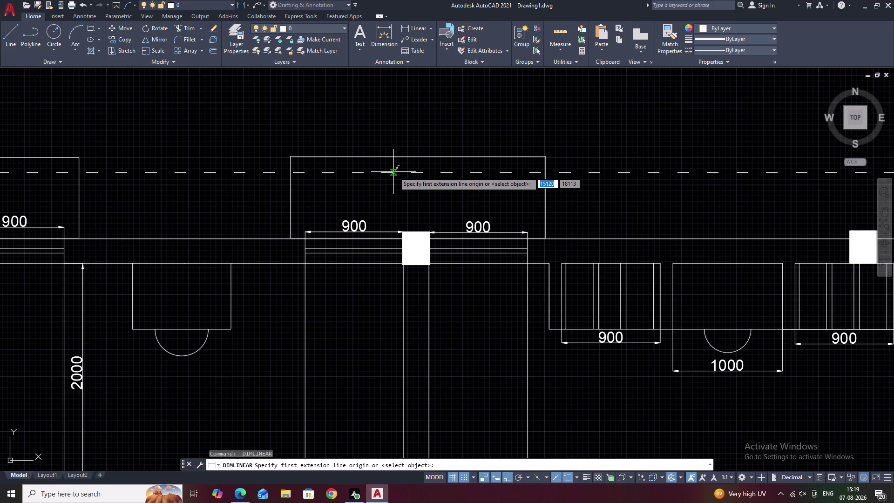
scroll(up, 3)
click(385, 175)
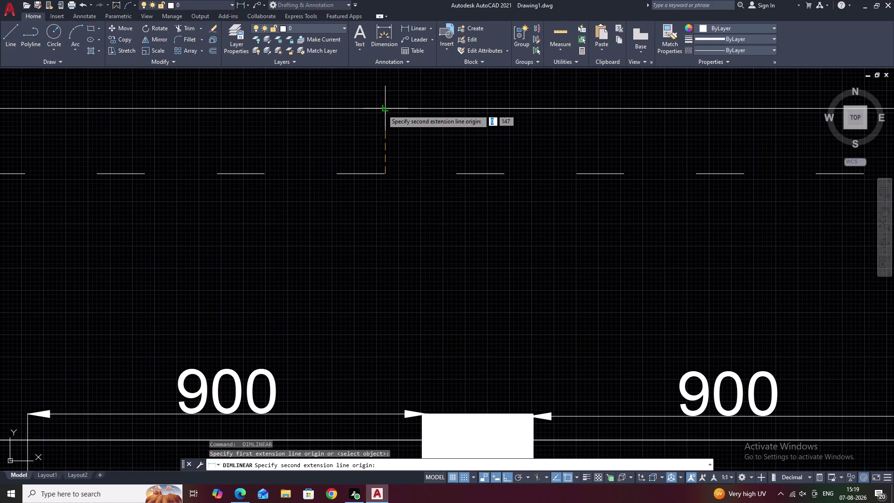
click(382, 109)
scroll(down, 3)
middle_drag(368, 128, 370, 167)
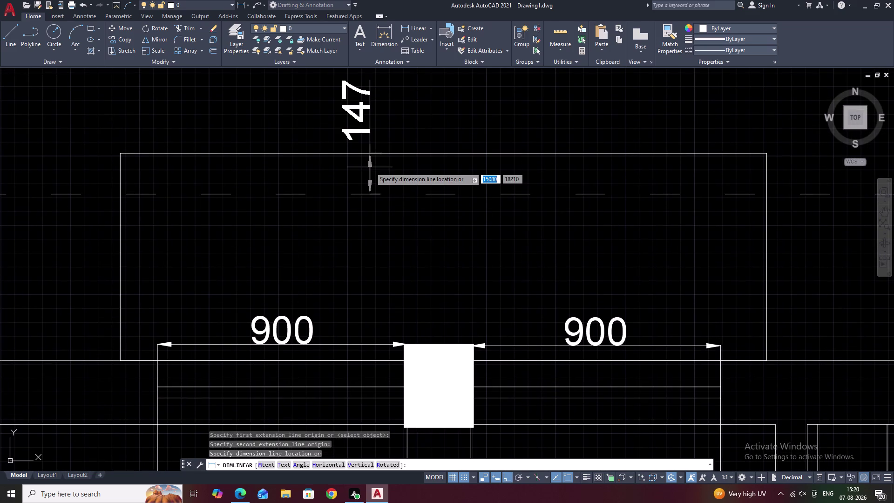
key(Escape)
scroll(down, 3)
middle_drag(349, 205, 554, 207)
middle_drag(386, 207, 506, 207)
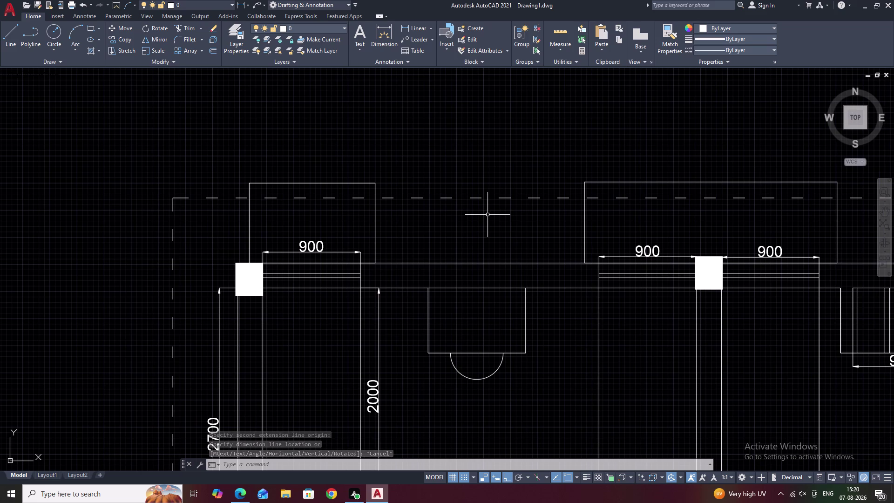
scroll(down, 3)
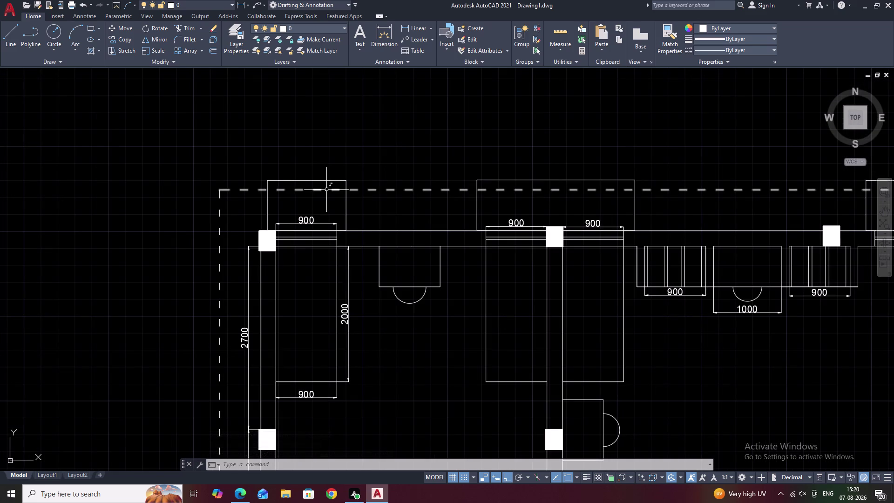
scroll(up, 3)
middle_drag(264, 198, 324, 197)
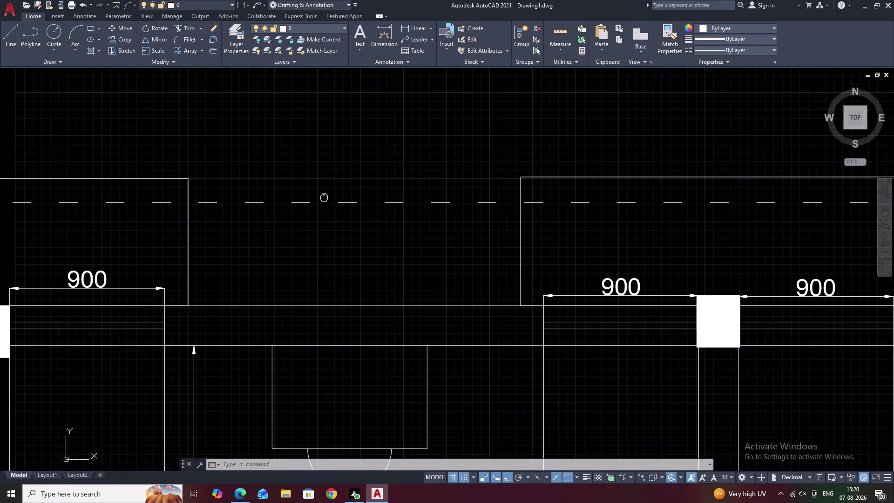
middle_drag(324, 198, 324, 198)
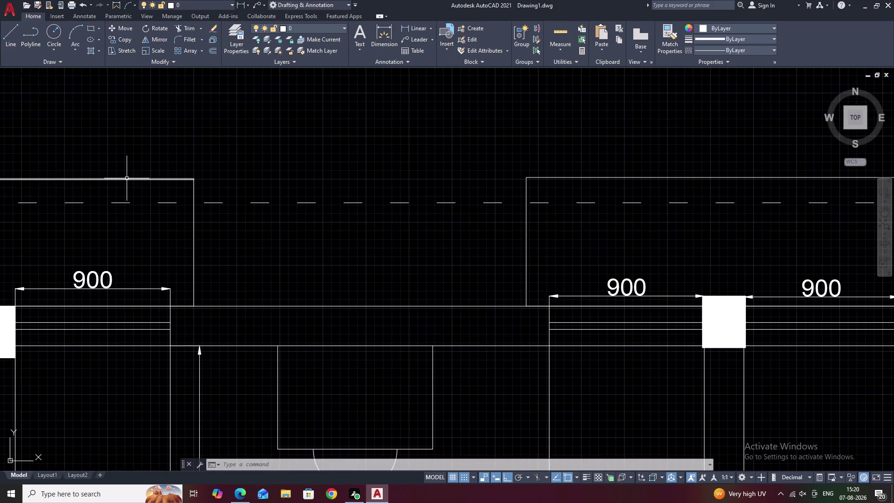
click(127, 179)
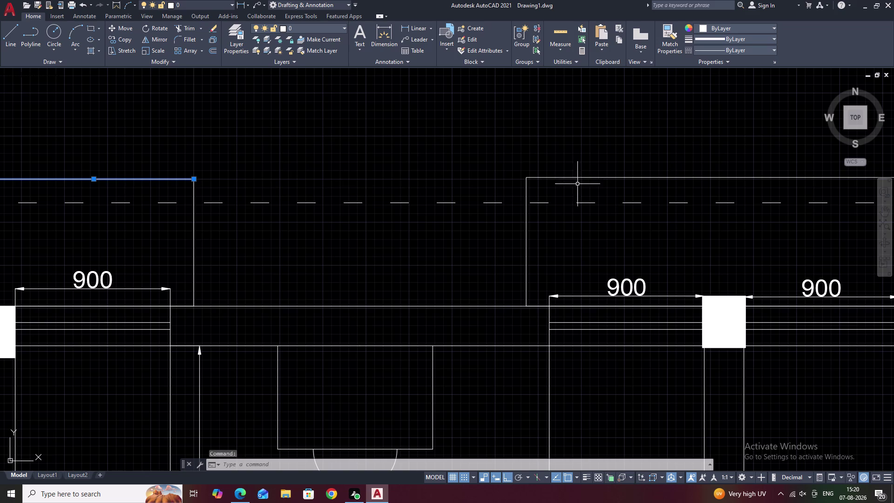
Attempt extending a projection side line to the dashed border with EXTEND, then cancel.
key(Escape)
text(EX)
key(space)
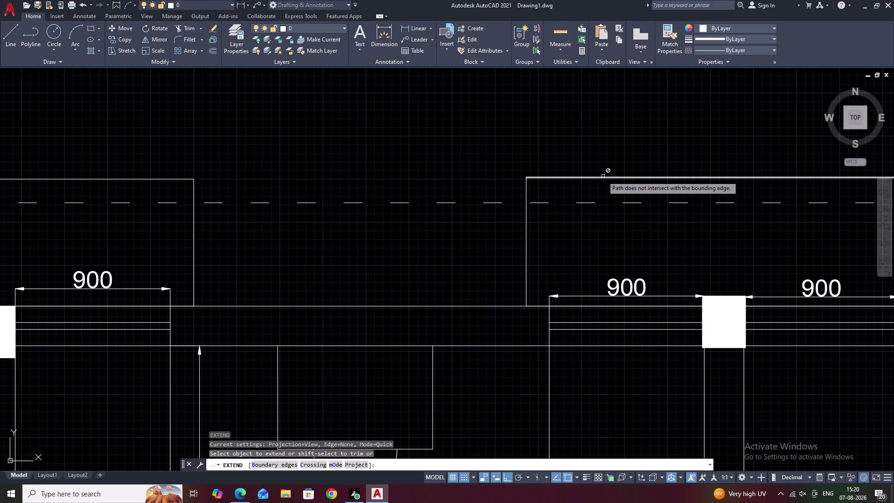
scroll(down, 3)
key(Escape)
click(550, 177)
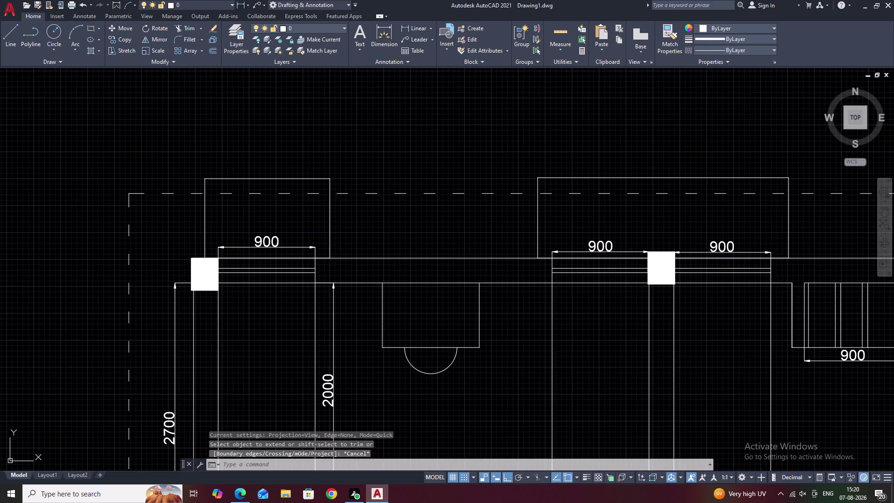
key(Escape)
key(Escape)
text(EX)
key(space)
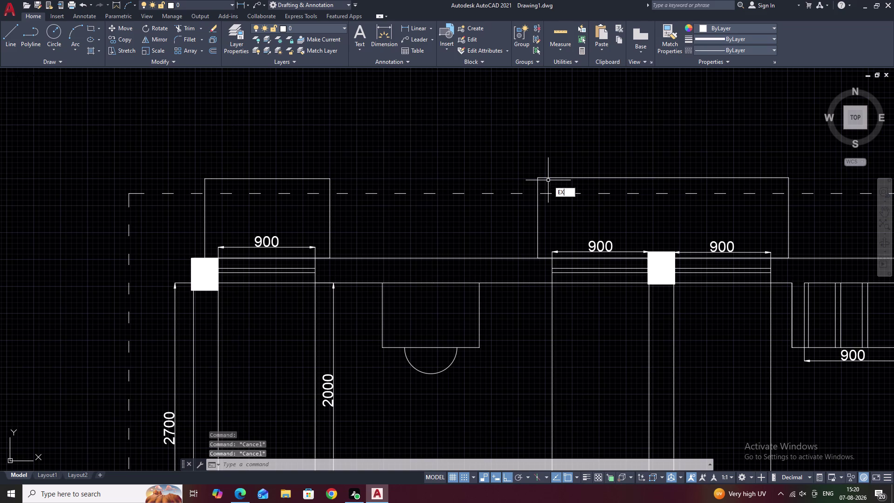
key(Escape)
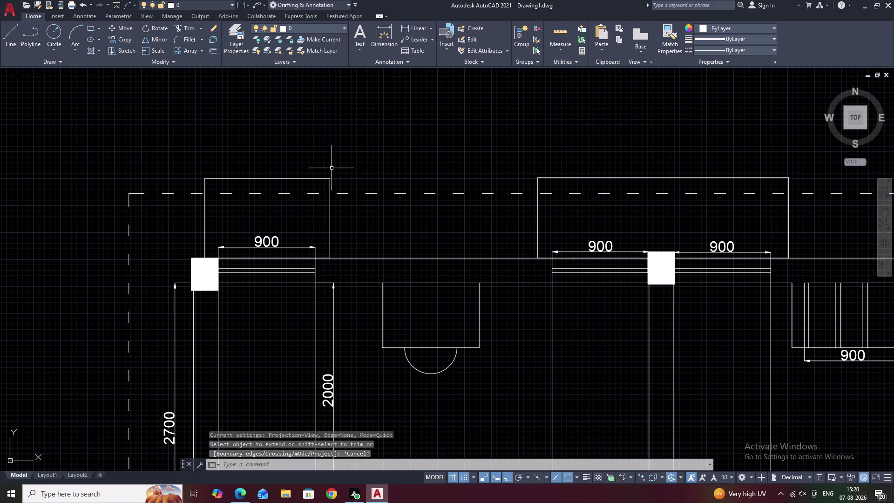
Grip-stretch the left projection rectangle's top edge higher up.
click(286, 177)
click(269, 177)
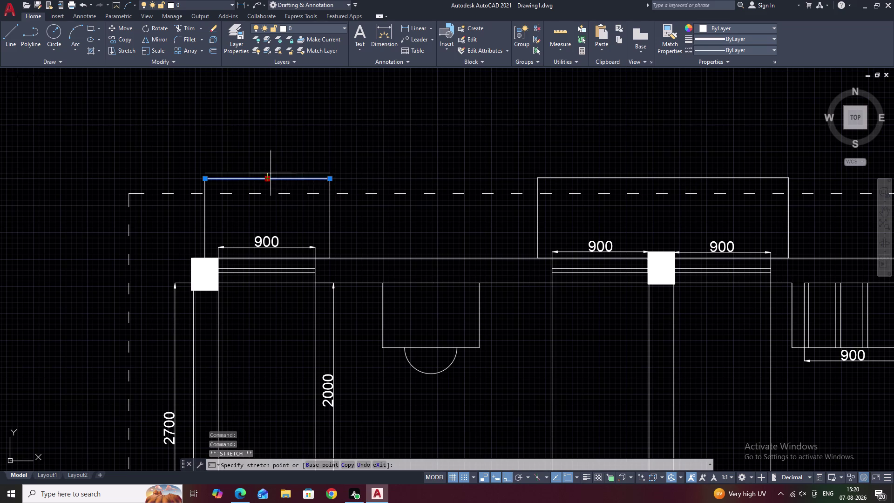
click(273, 164)
key(Escape)
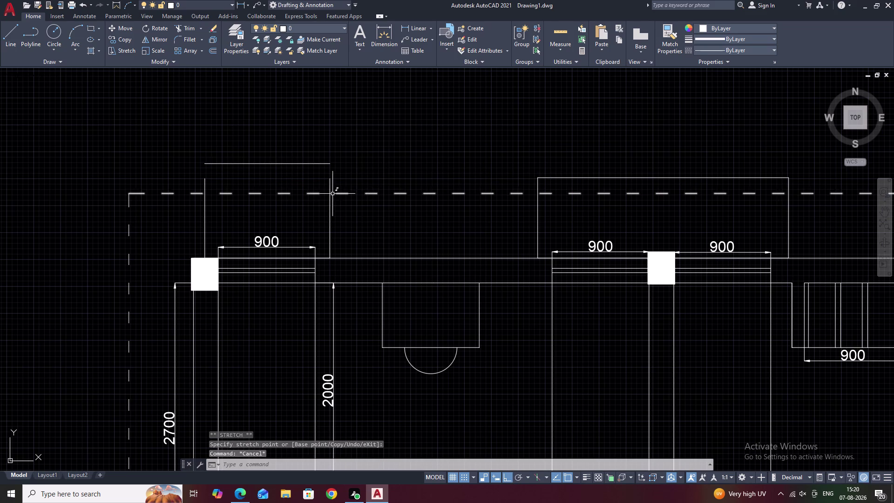
Extend the rectangle's left and right sides and another projection line upward.
text(EX)
key(space)
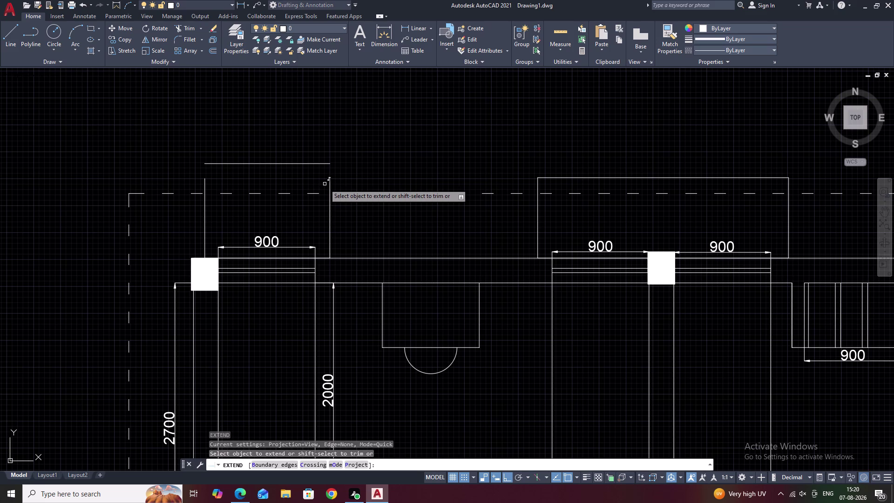
click(330, 185)
click(205, 181)
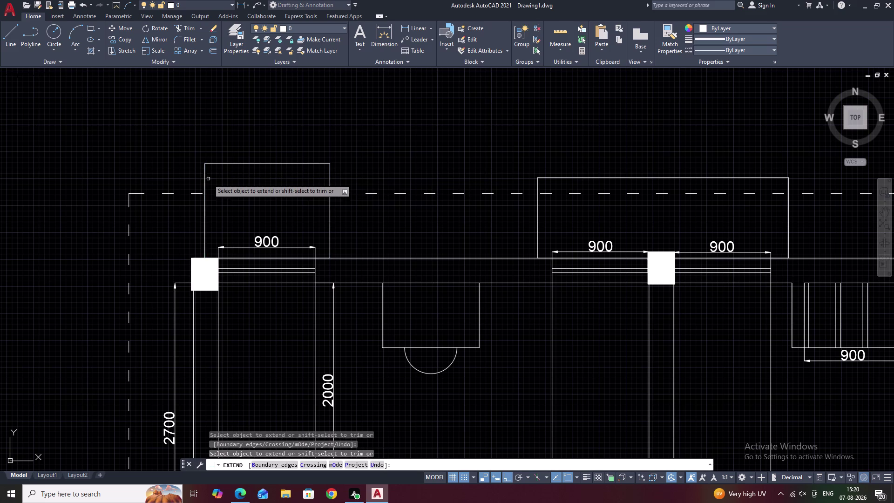
click(580, 178)
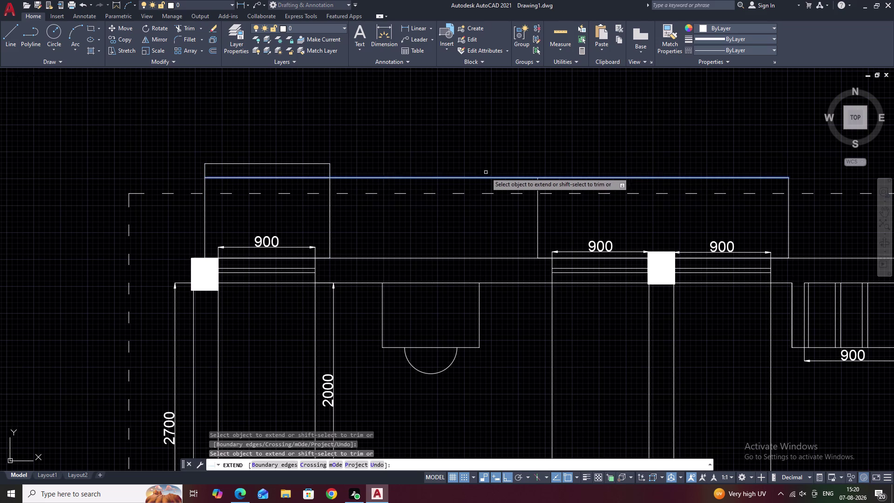
key(Escape)
Move the left rectangle's top edge vertically to a new height via its midpoint grip.
click(280, 163)
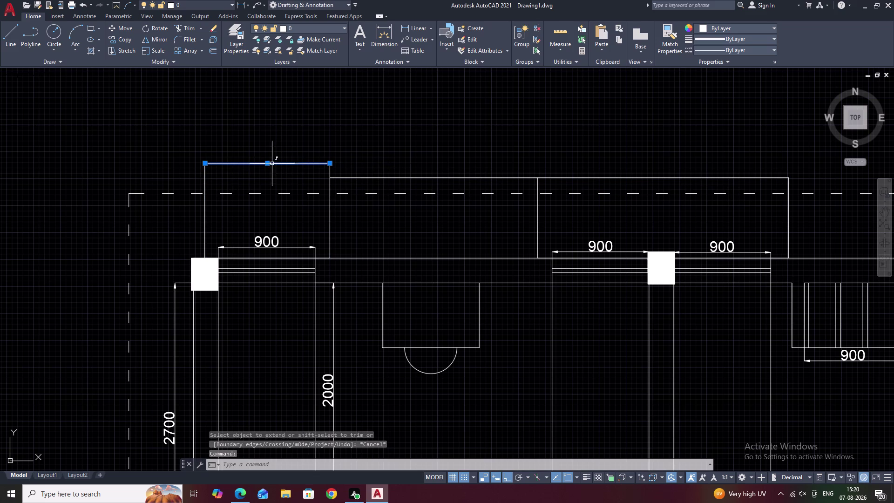
click(267, 164)
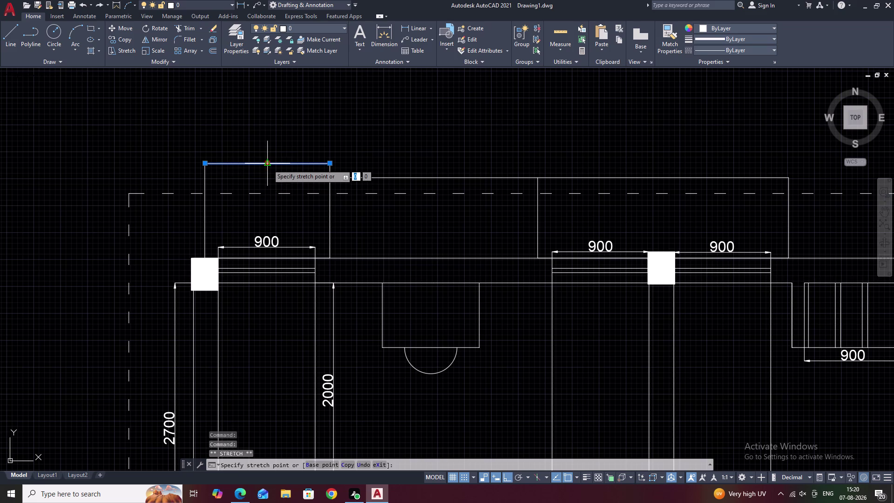
click(268, 164)
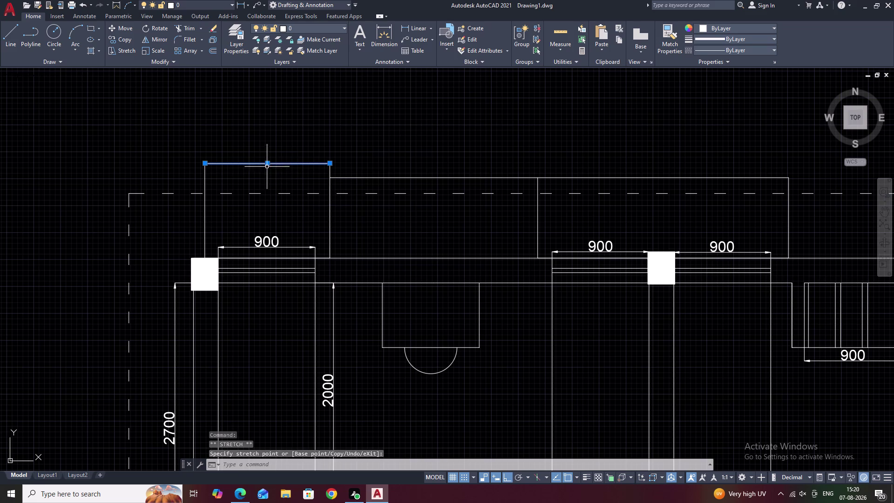
click(268, 164)
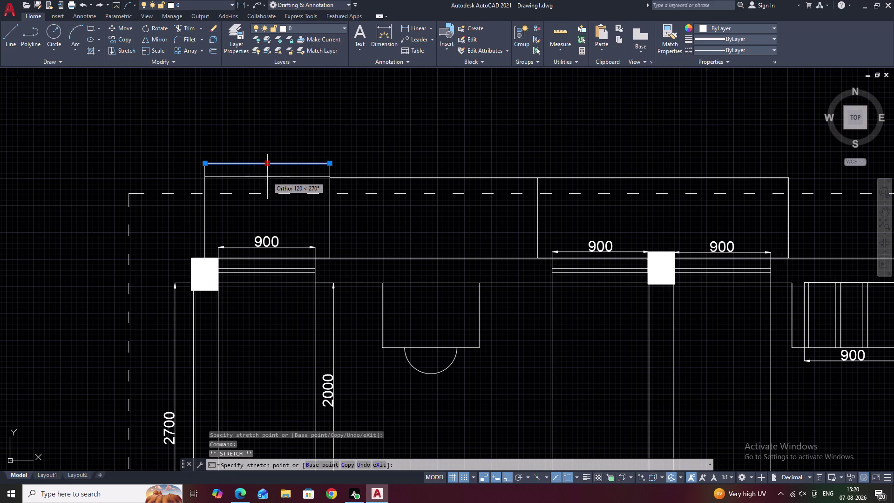
scroll(up, 3)
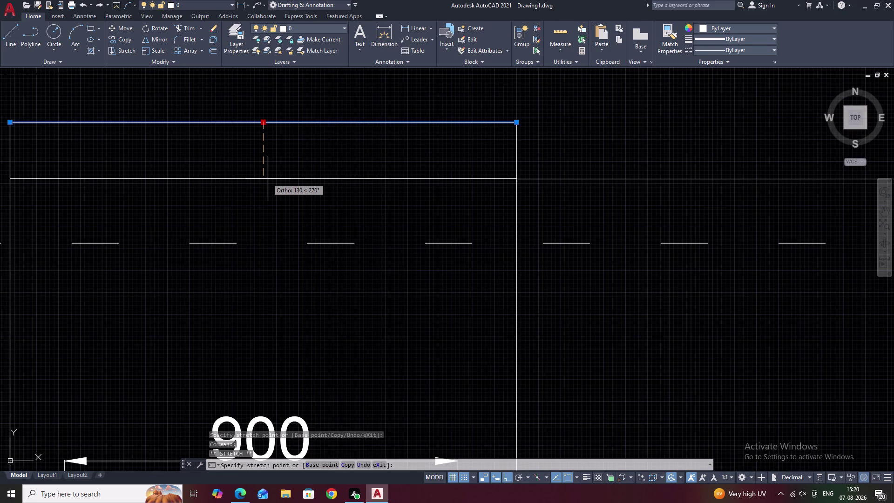
scroll(up, 3)
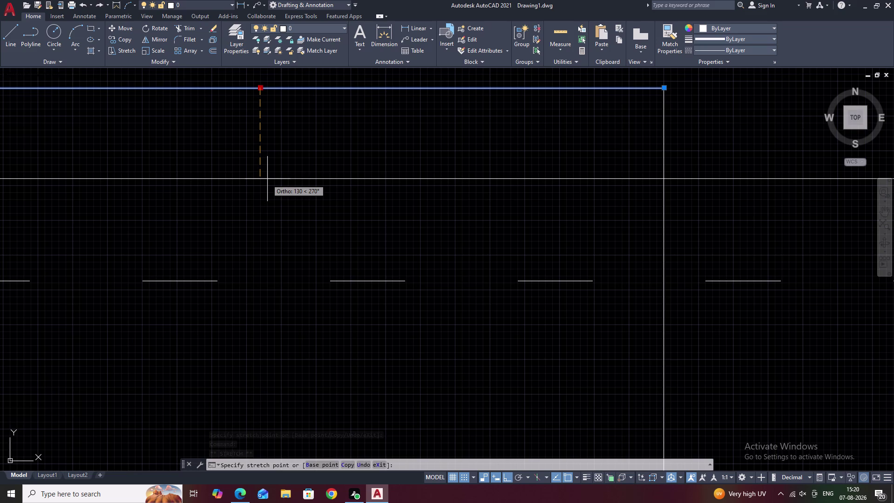
click(267, 179)
key(Escape)
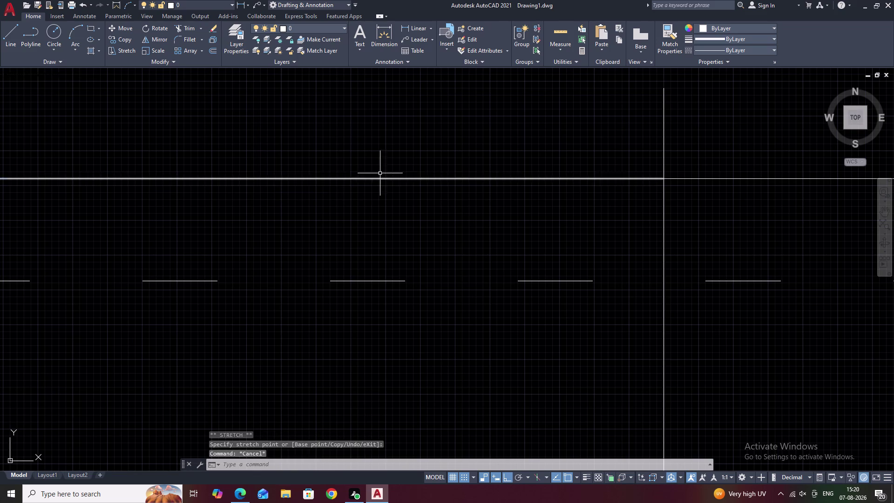
Fence-trim the side lines poking above the left projection rectangles.
scroll(down, 3)
middle_drag(450, 157, 502, 171)
text(T)
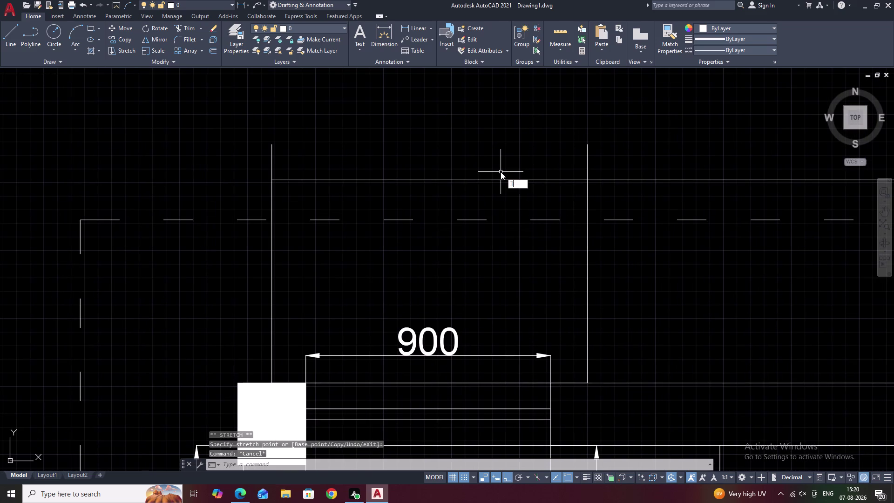
text(R)
key(space)
drag(624, 153, 328, 162)
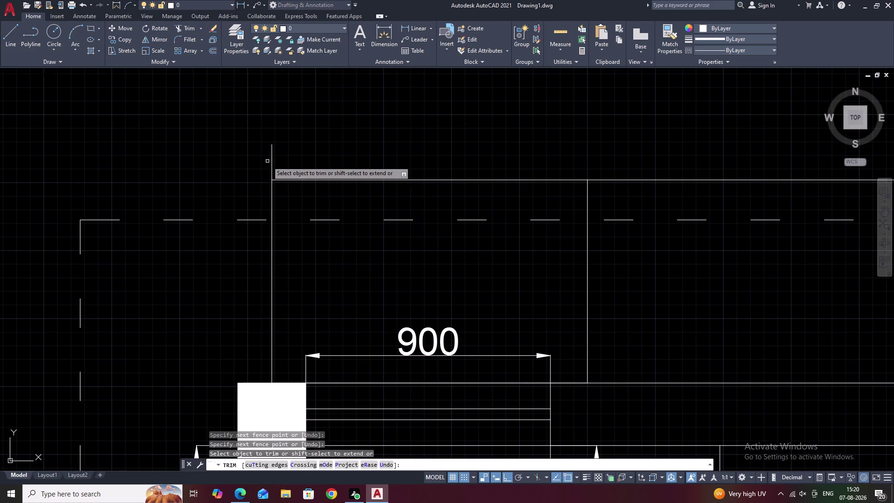
drag(290, 161, 238, 163)
drag(645, 153, 645, 185)
Trim the remaining excess lines along the top wall near the border, then start a line.
scroll(down, 3)
middle_drag(663, 185, 407, 183)
scroll(down, 3)
middle_drag(513, 186, 431, 184)
middle_drag(611, 176, 420, 173)
middle_drag(557, 177, 516, 174)
click(683, 174)
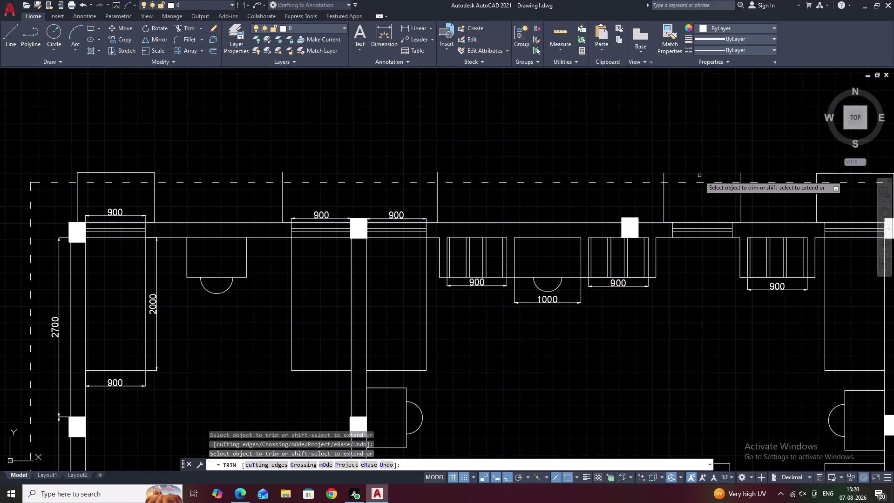
scroll(down, 3)
middle_drag(711, 177, 502, 192)
click(595, 190)
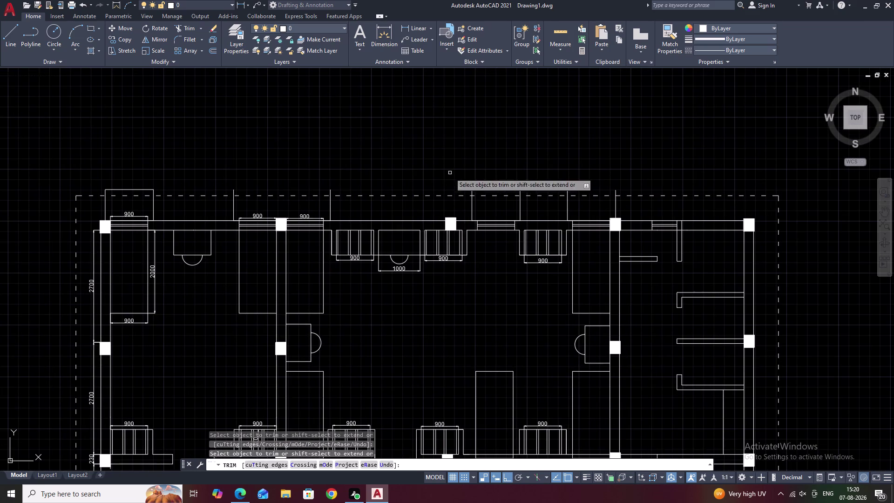
key(Escape)
text(L)
key(space)
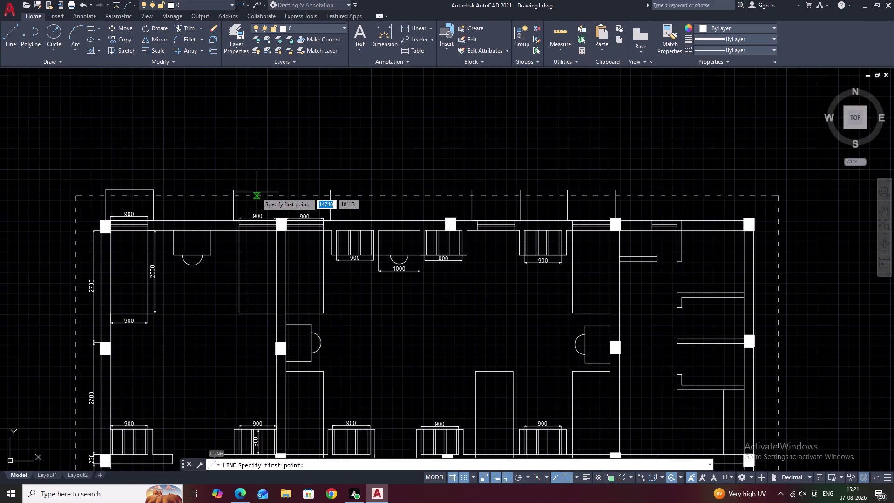